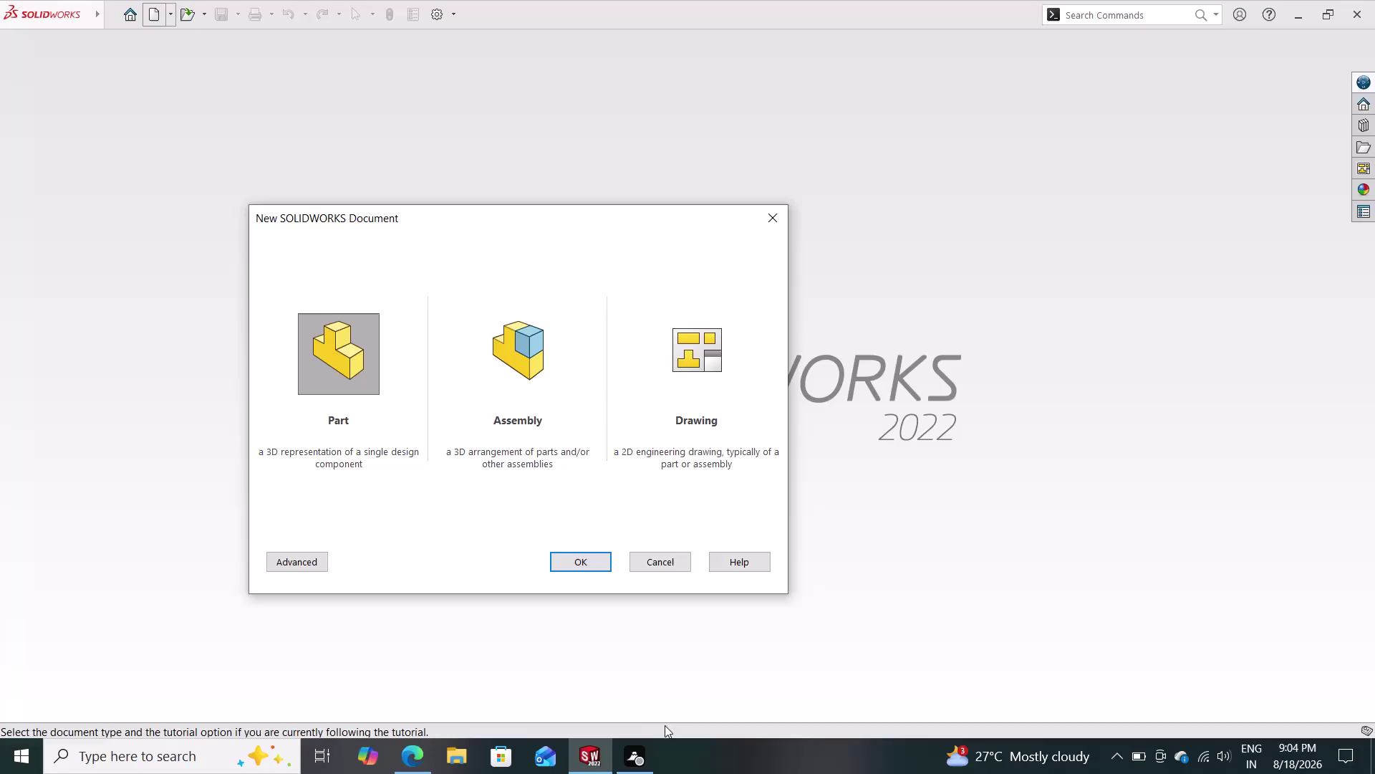
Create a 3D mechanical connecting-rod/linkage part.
Create a new blank part document and select the Front Plane.
click(579, 567)
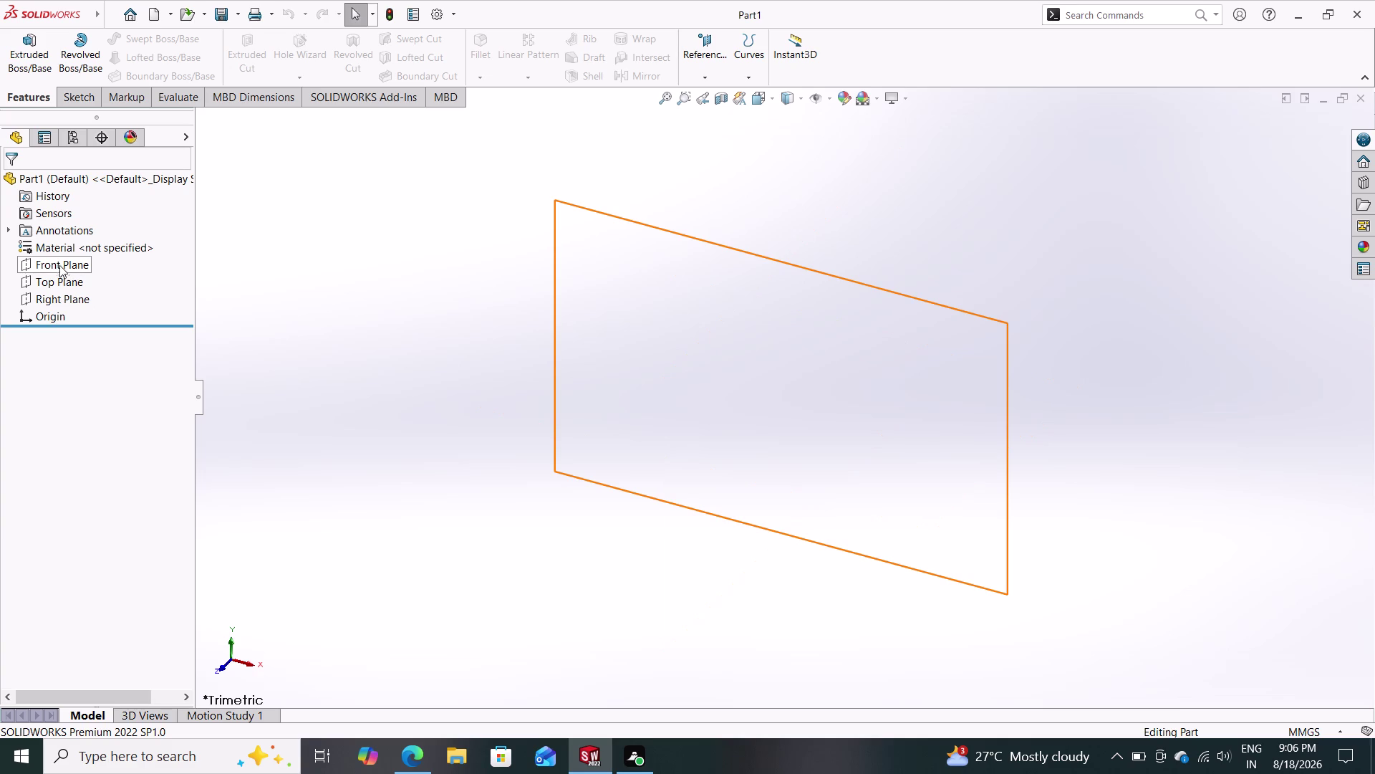
click(57, 267)
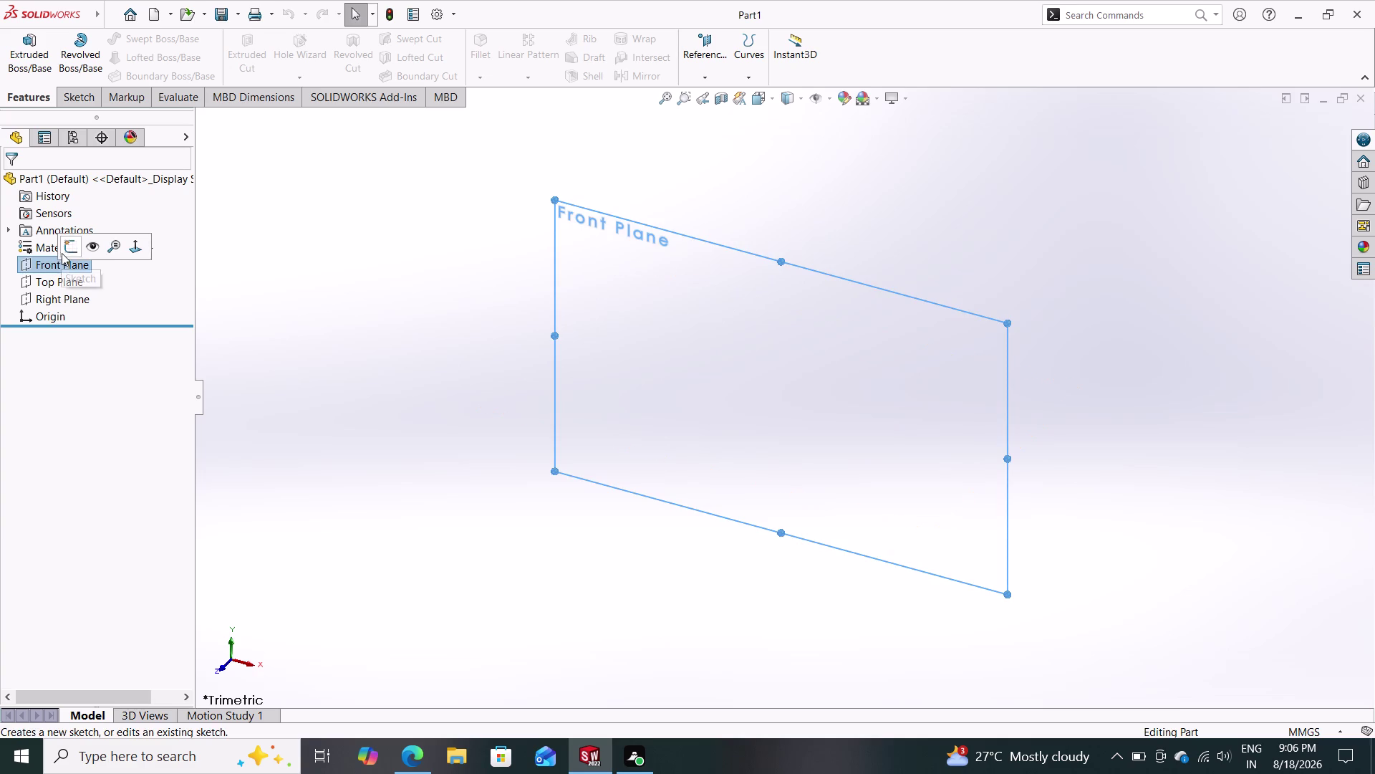
Sketch two concentric circles centred on the origin on the Front Plane.
click(63, 253)
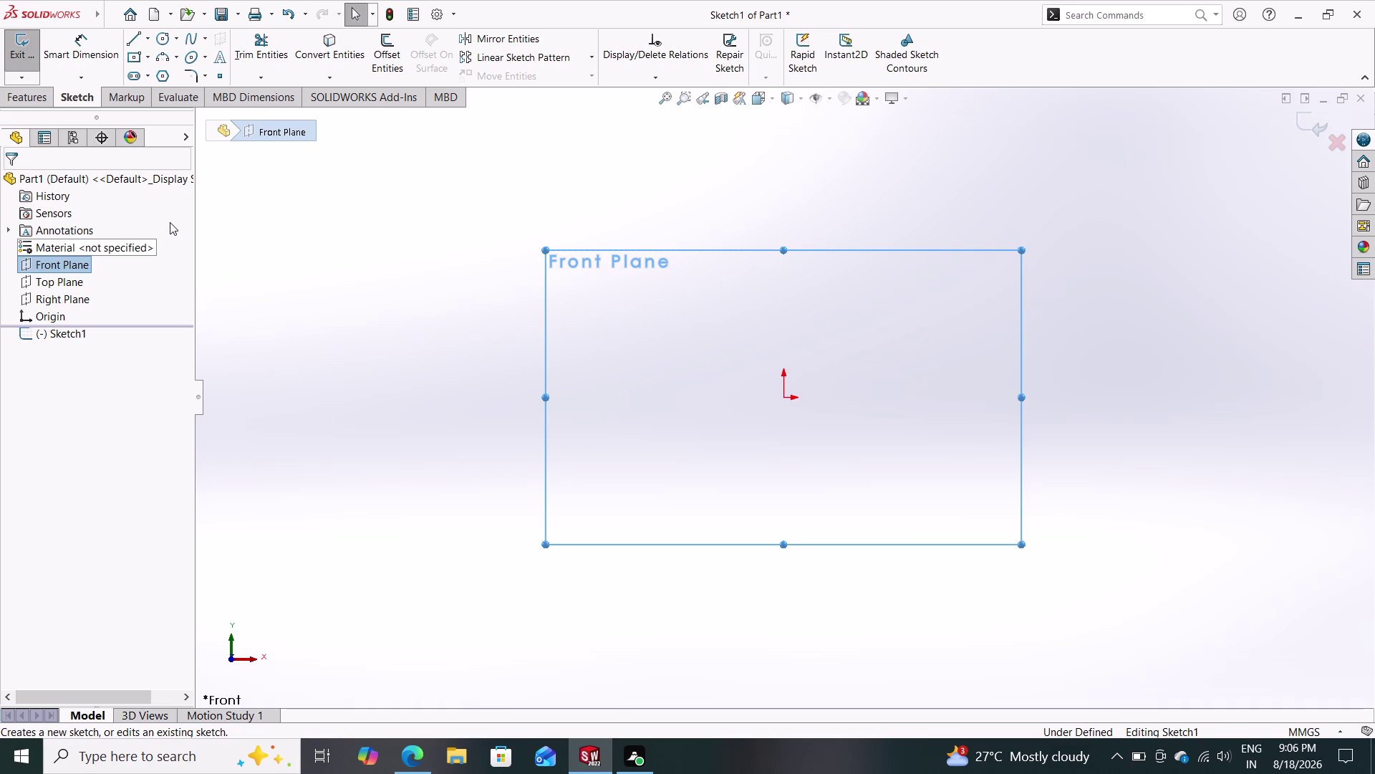
click(165, 39)
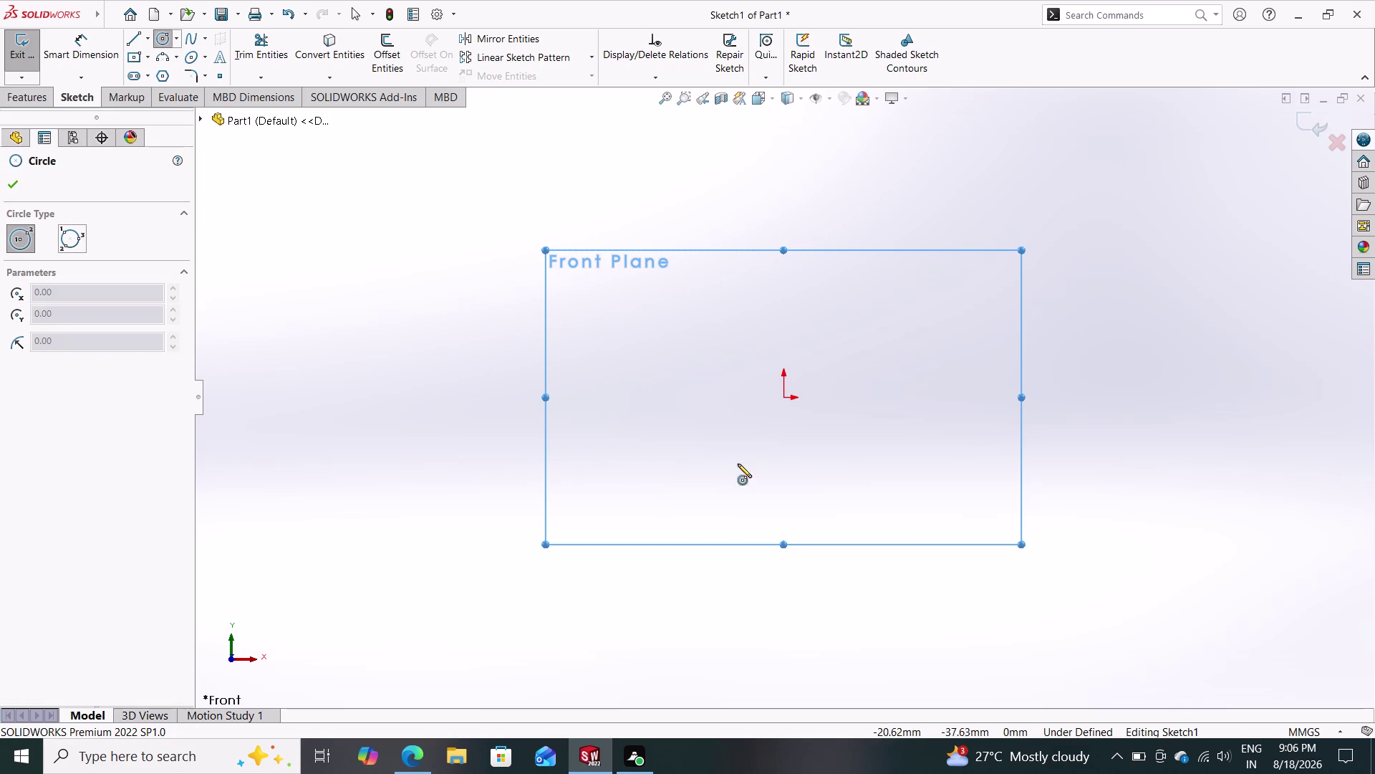
click(782, 400)
click(877, 411)
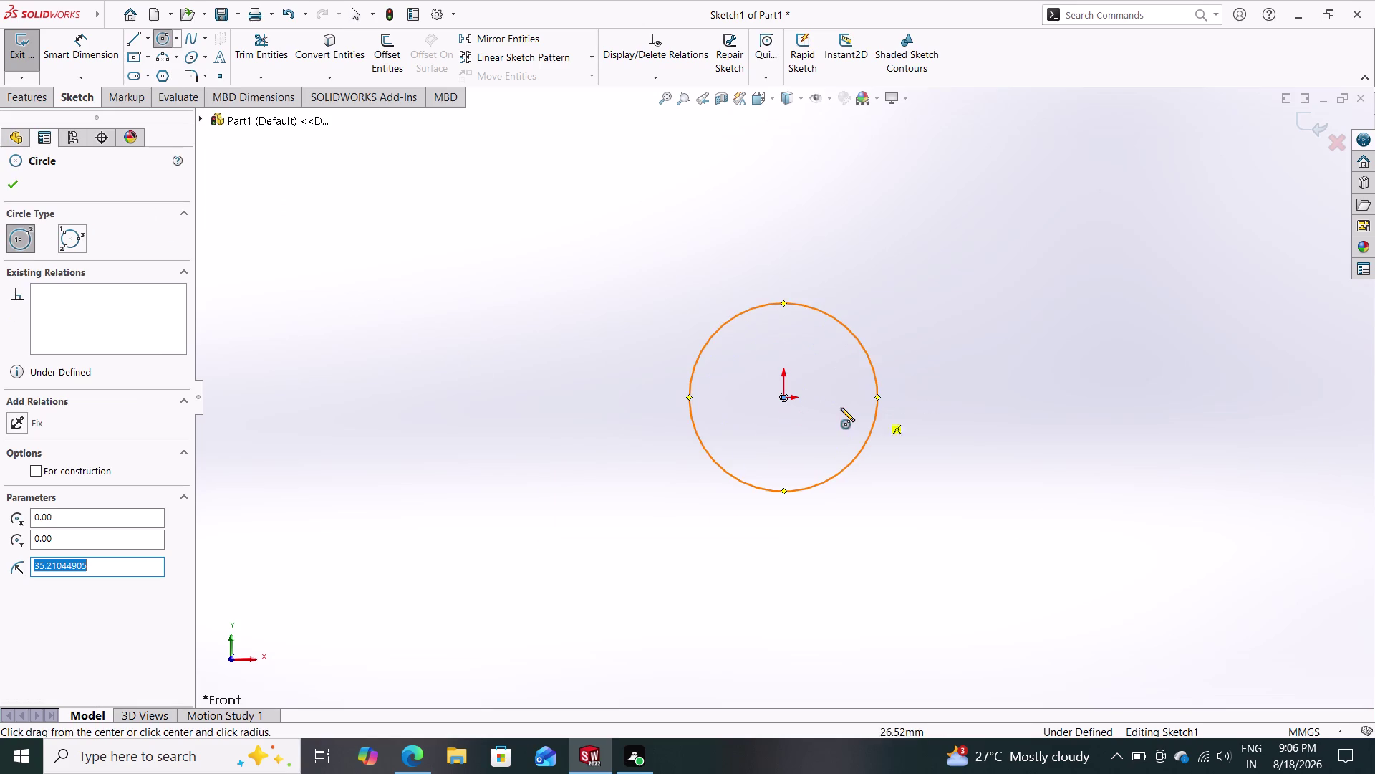
click(783, 397)
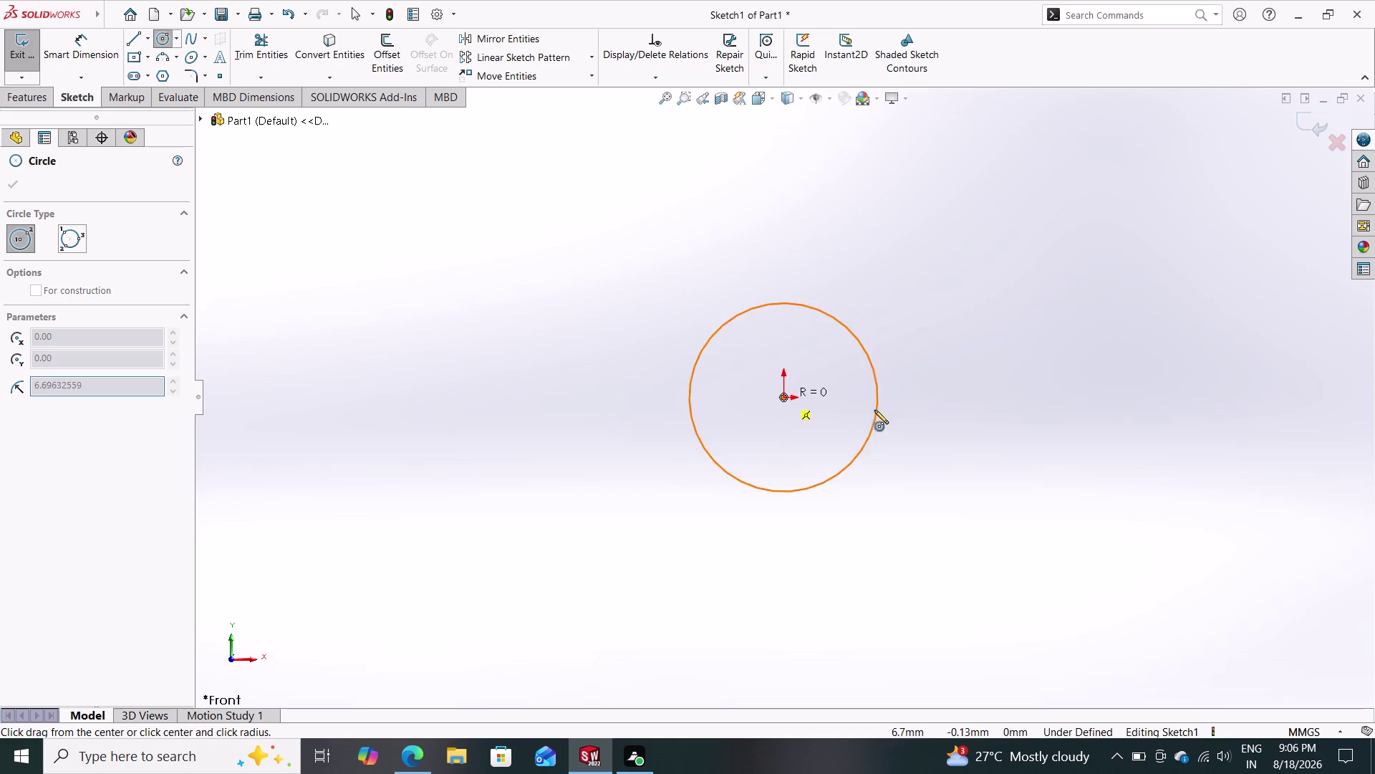
click(931, 429)
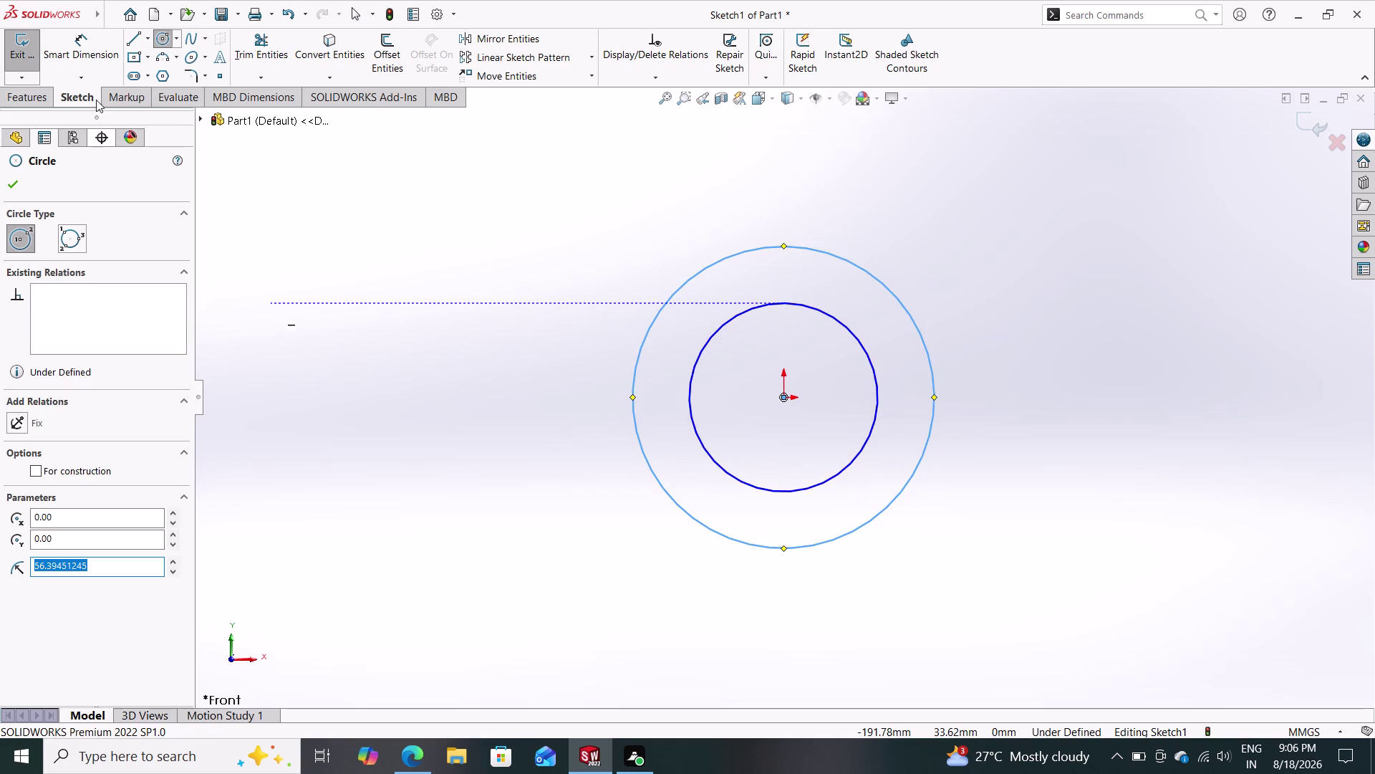
click(93, 49)
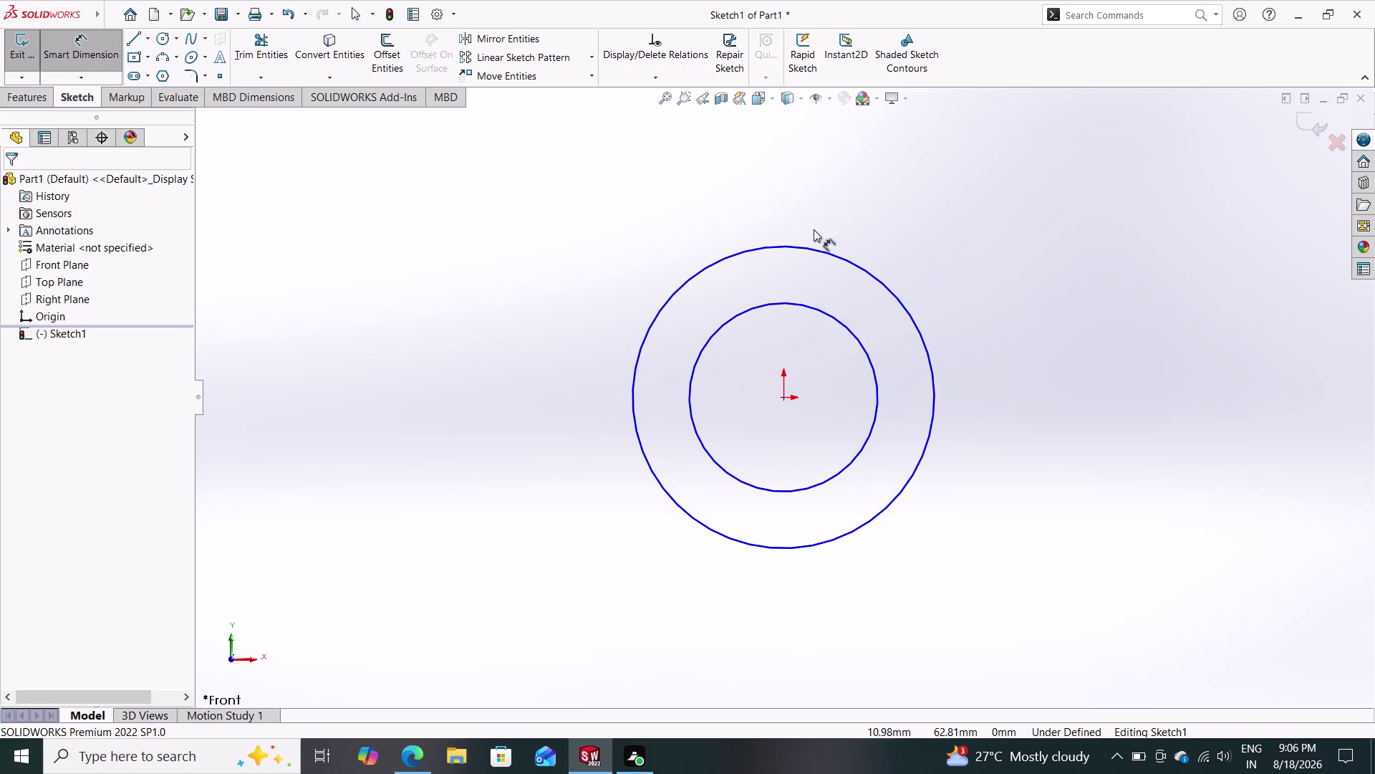
Dimension the outer circle to 30 mm and the inner circle to 15 mm.
click(843, 258)
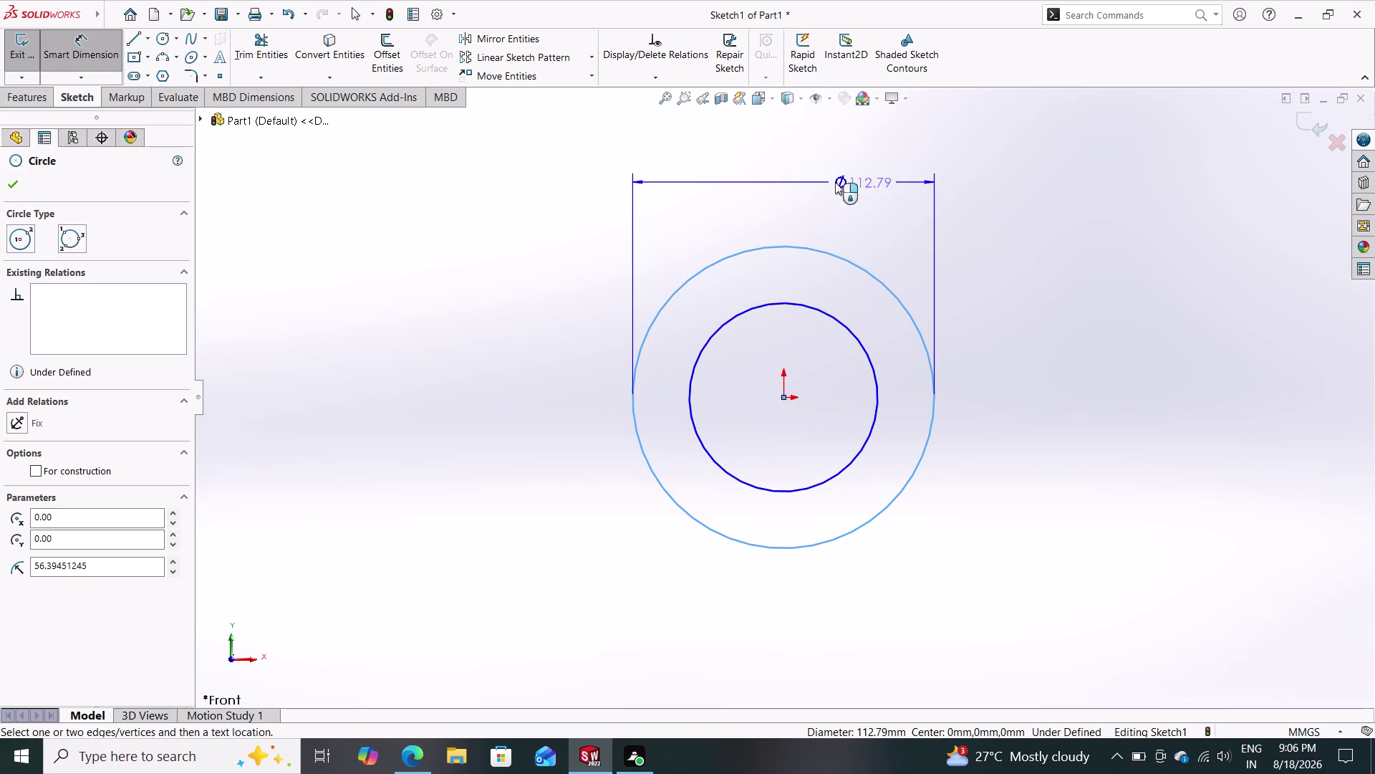
click(782, 173)
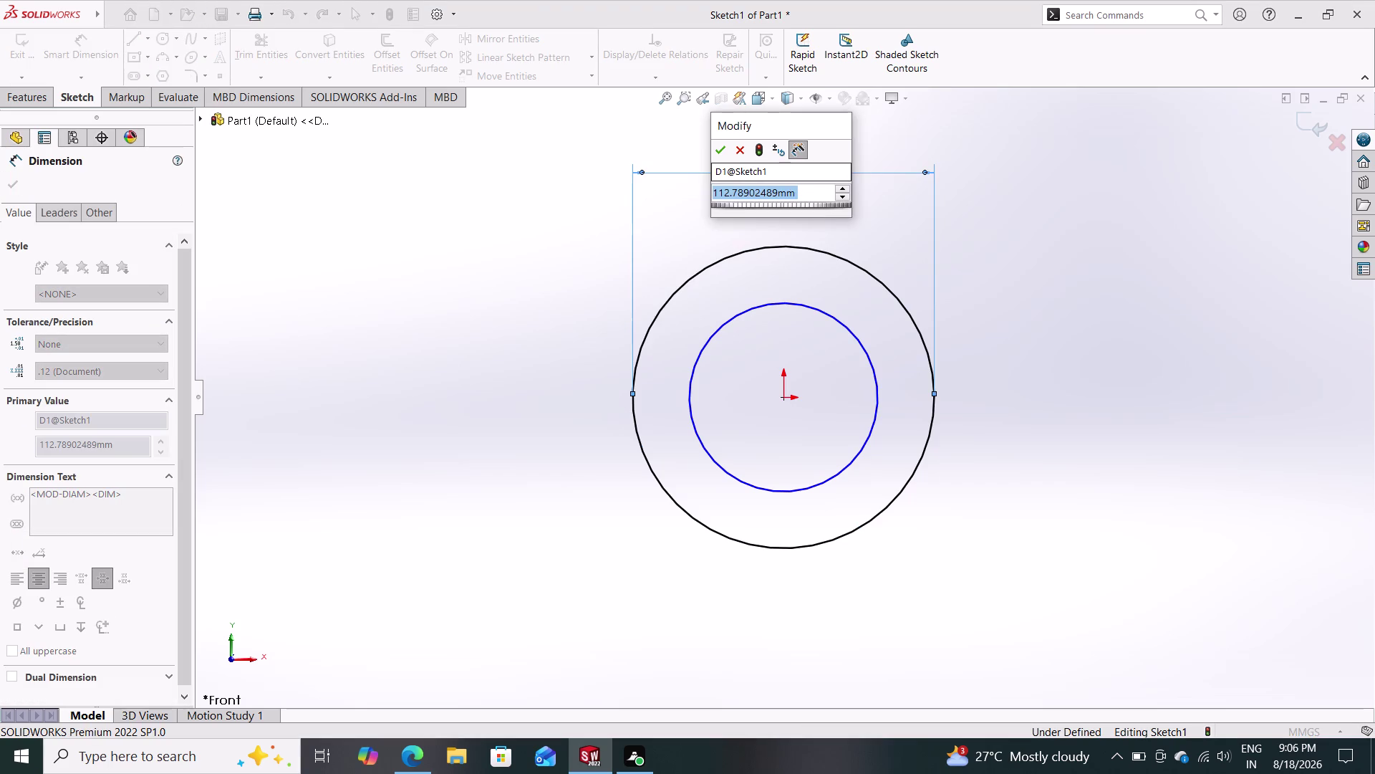
text(30)
key(Return)
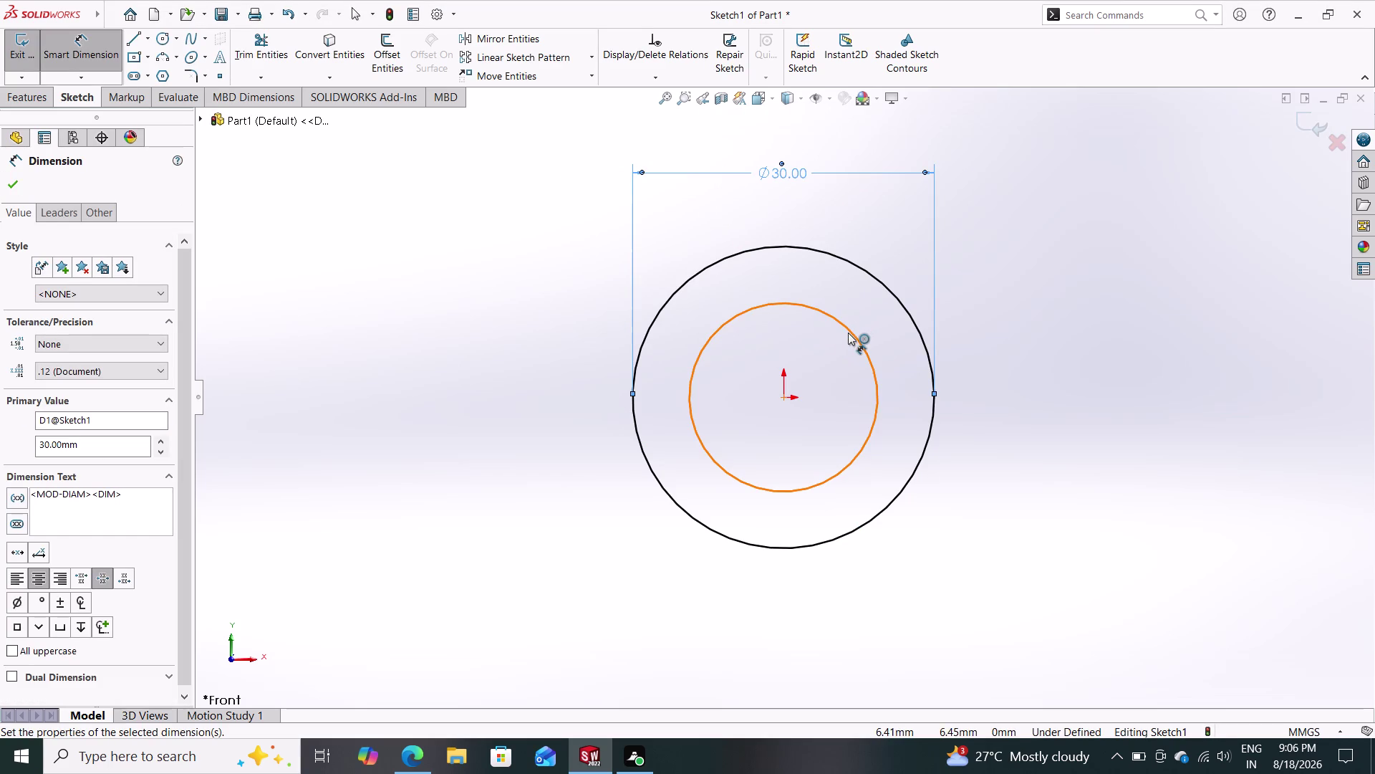
drag(848, 332, 839, 322)
click(768, 202)
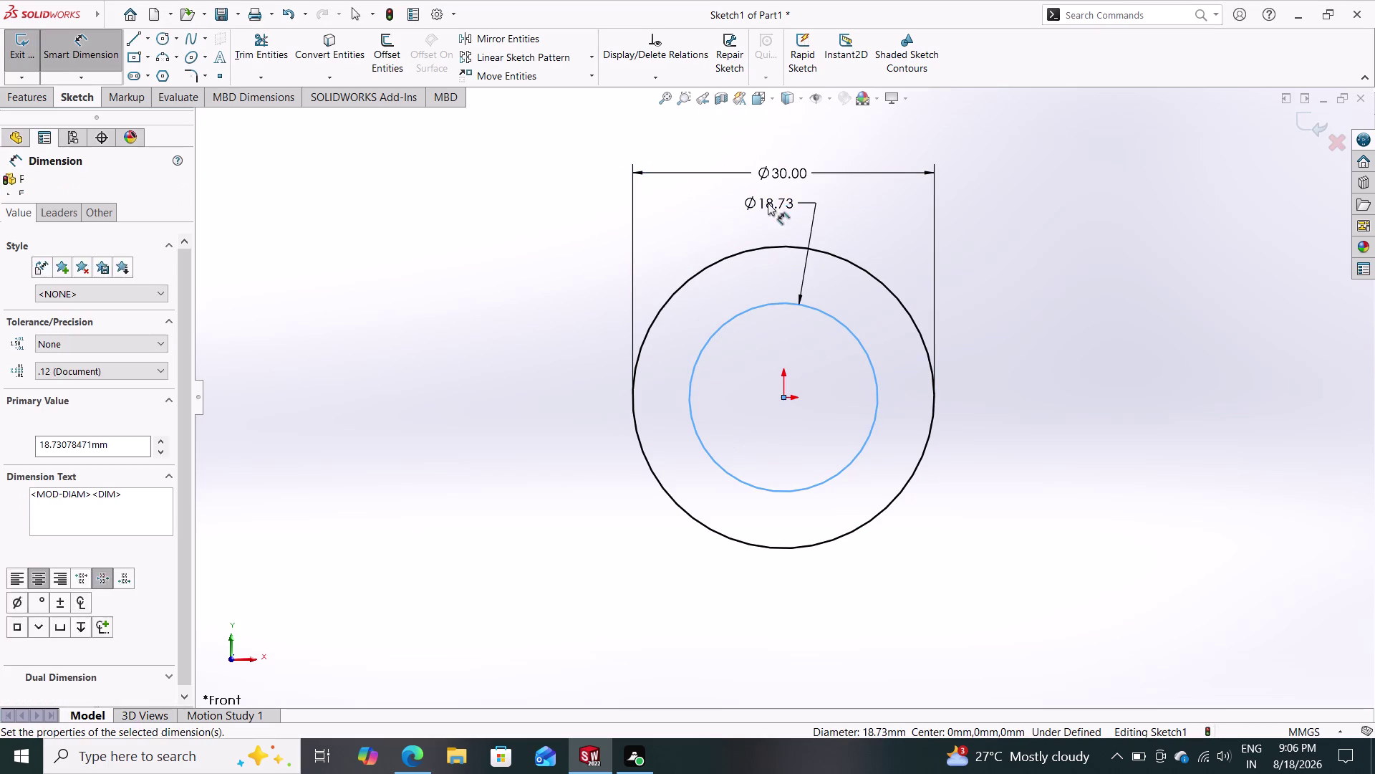
text(15)
key(Return)
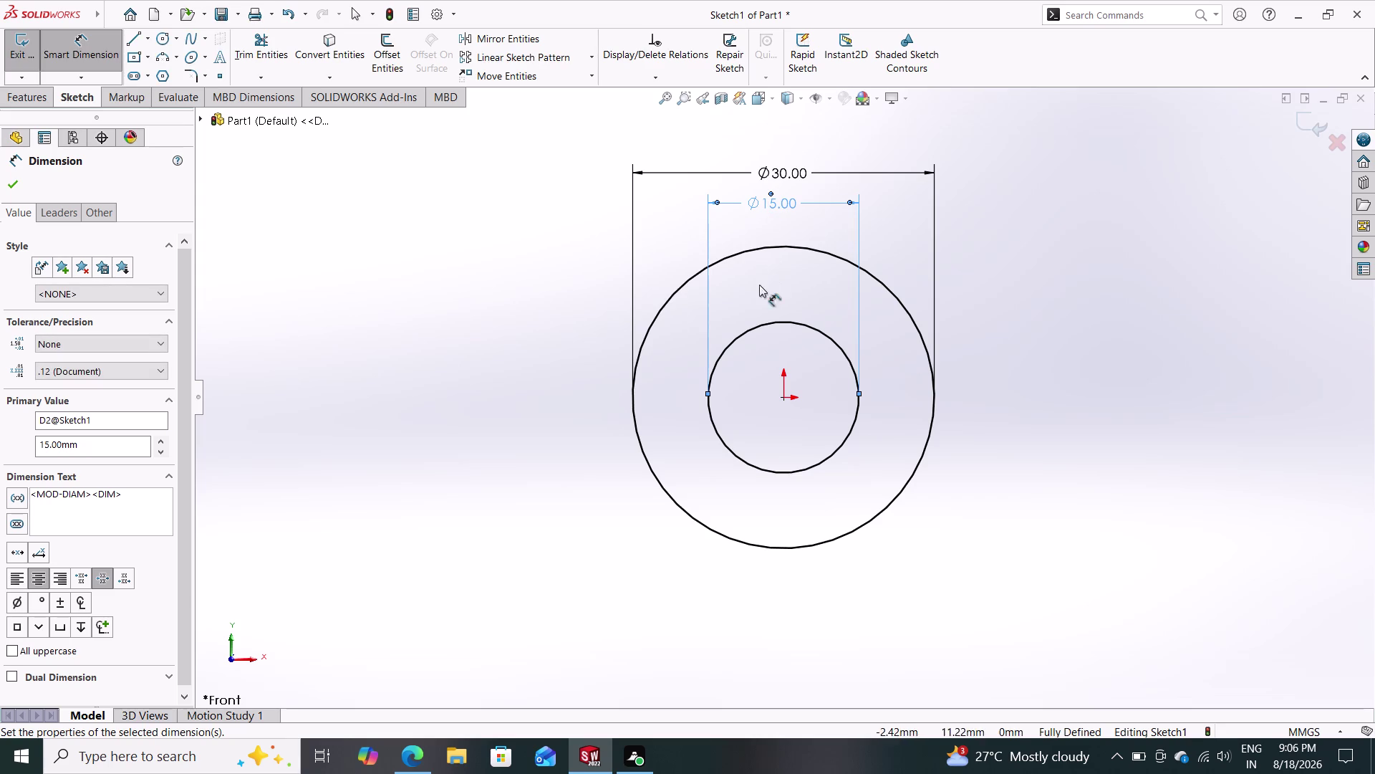
click(13, 184)
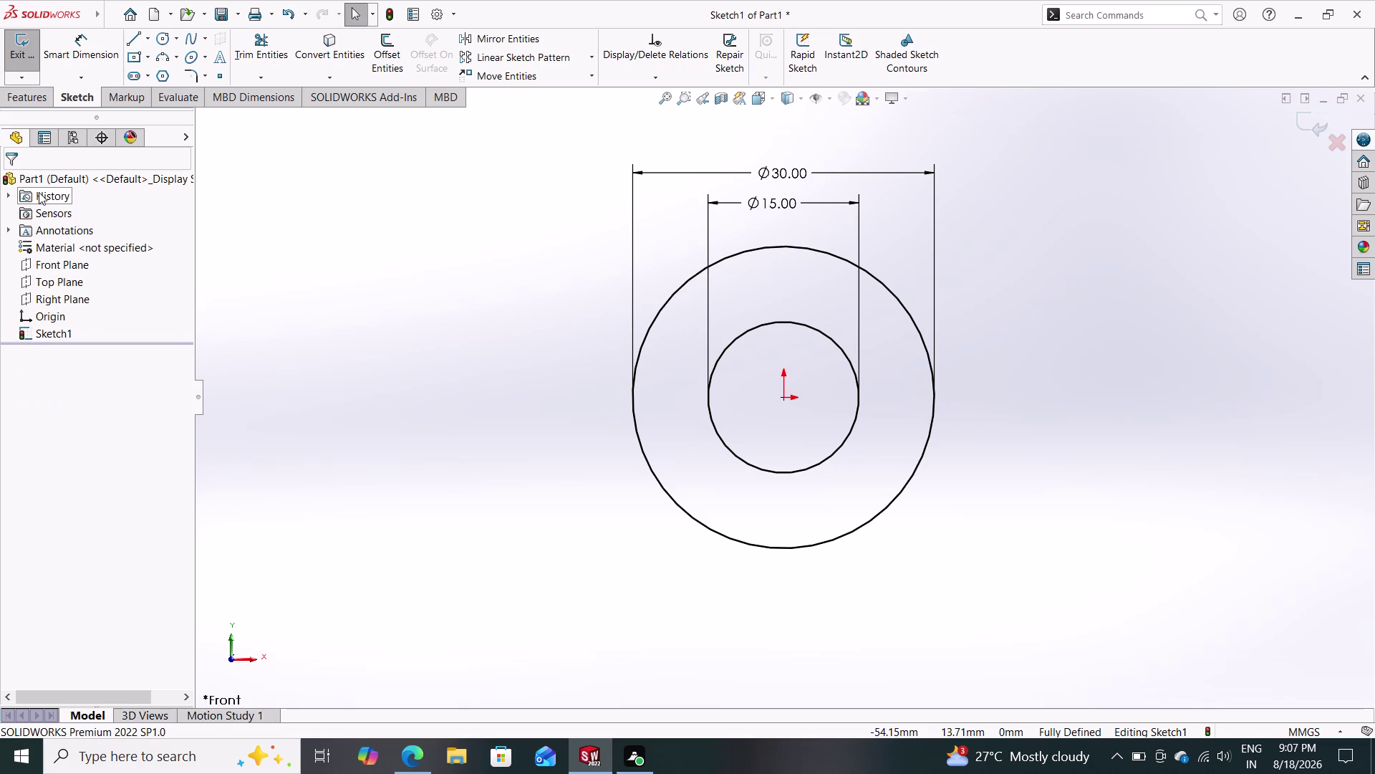
click(53, 266)
Exit the sketch, preview an extruded boss on the inner contour, and cancel it.
click(69, 242)
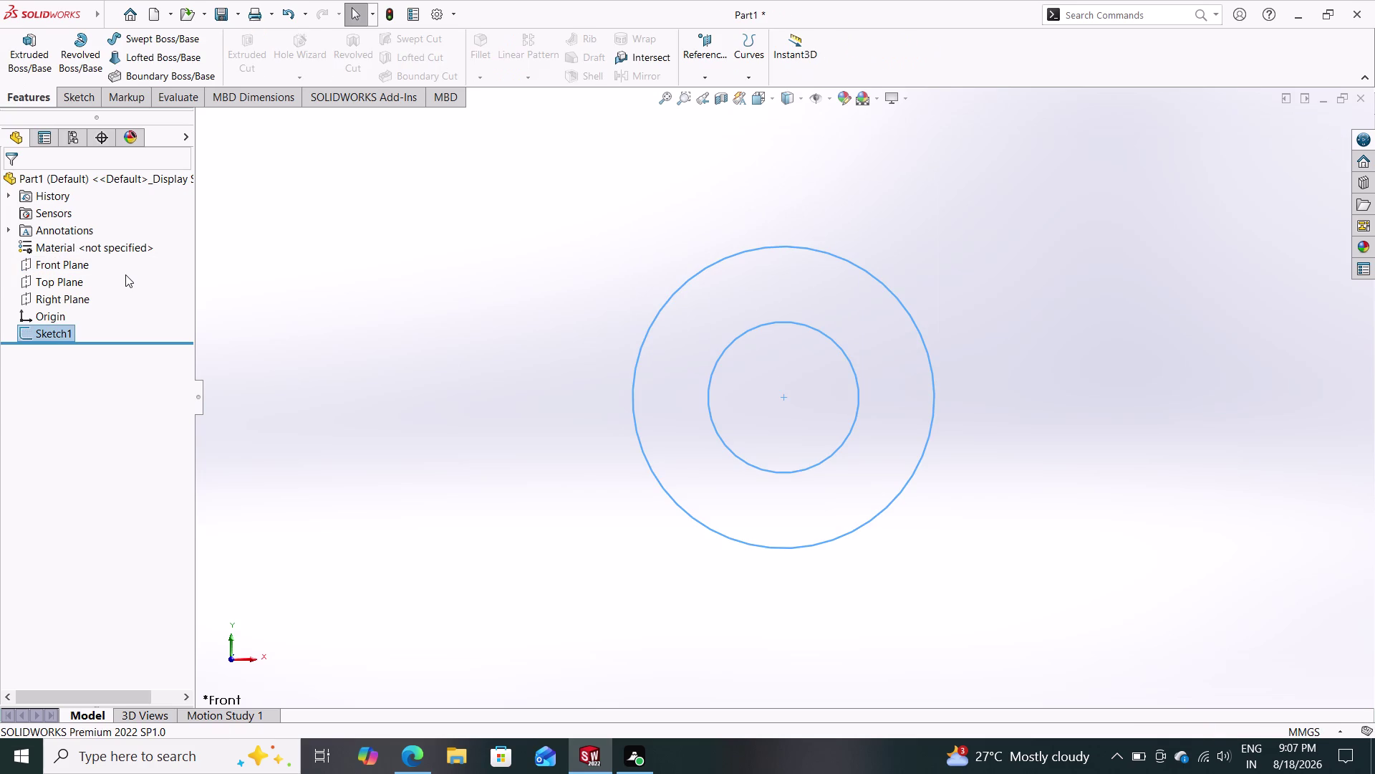
key(Escape)
key(Escape)
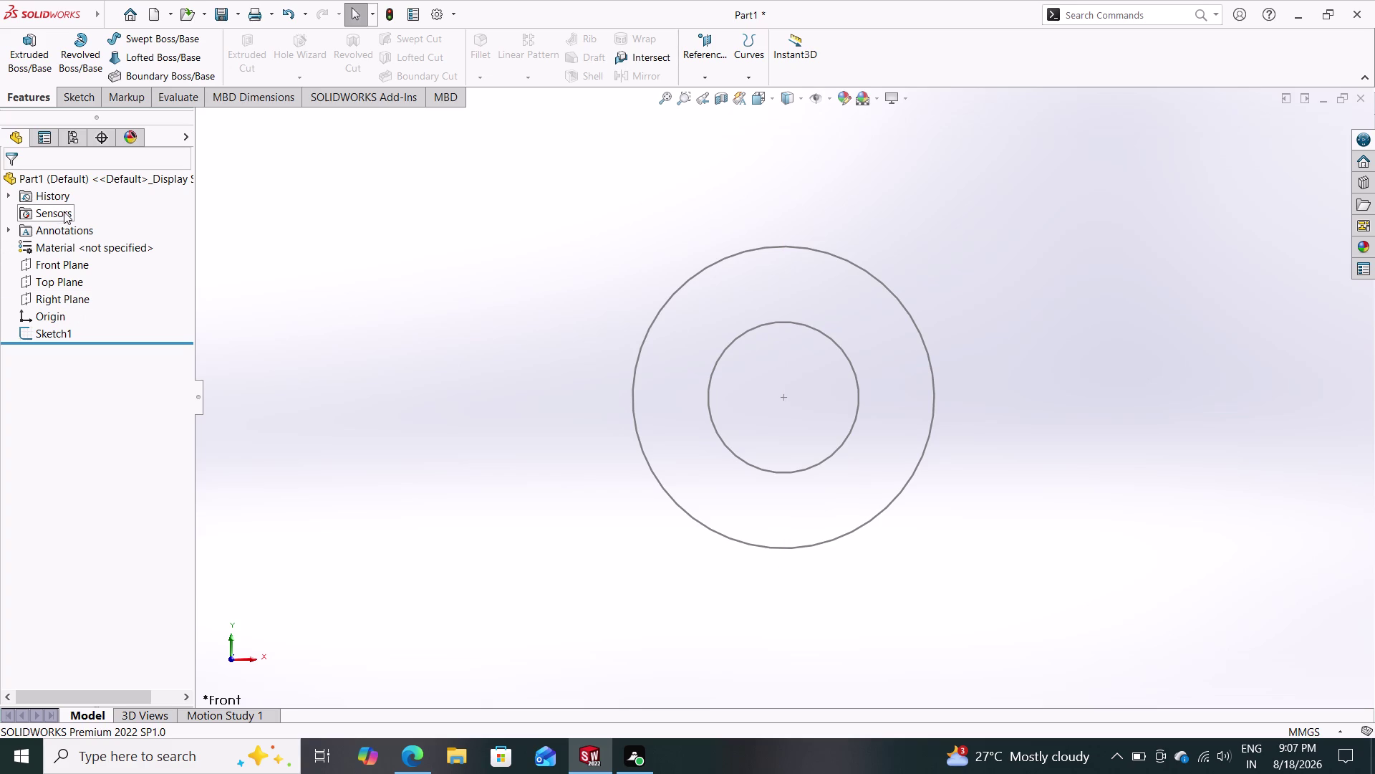
click(29, 59)
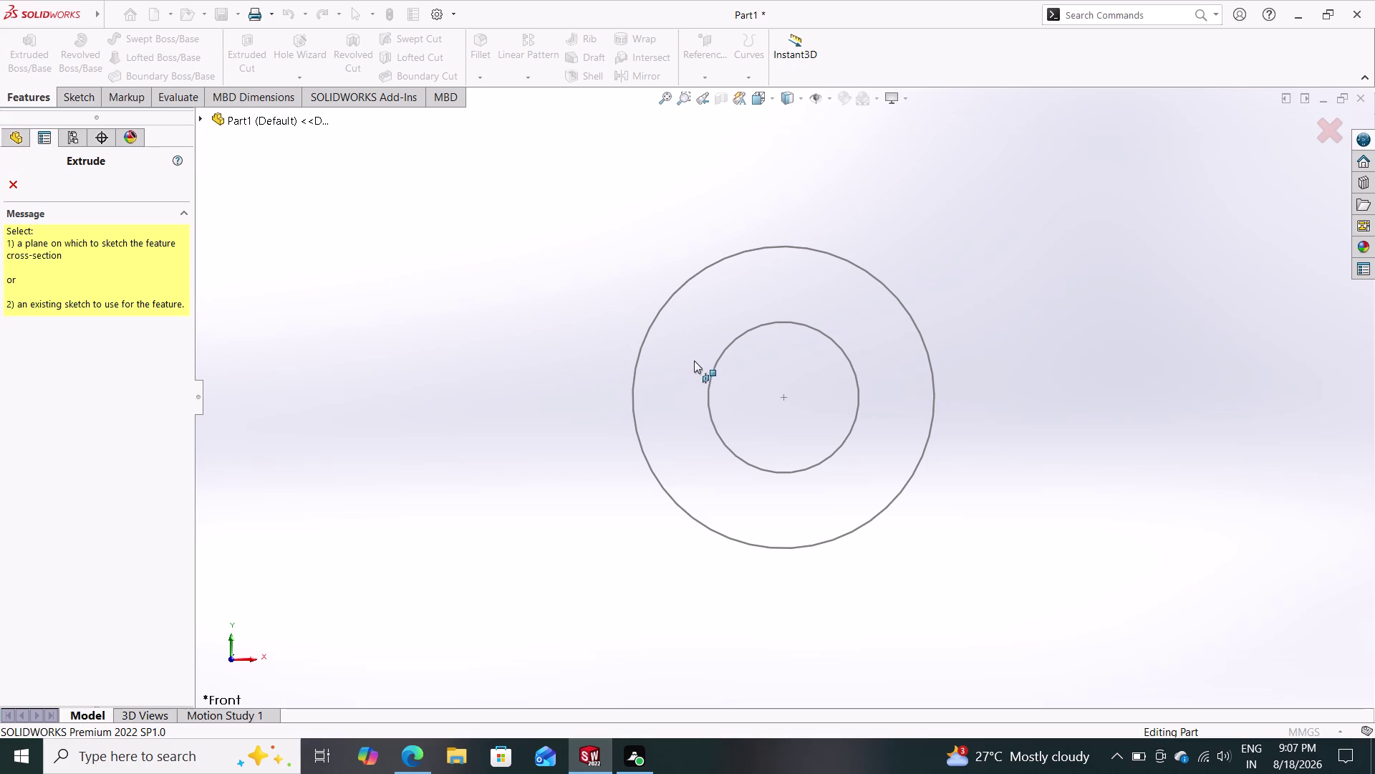
click(700, 356)
click(713, 365)
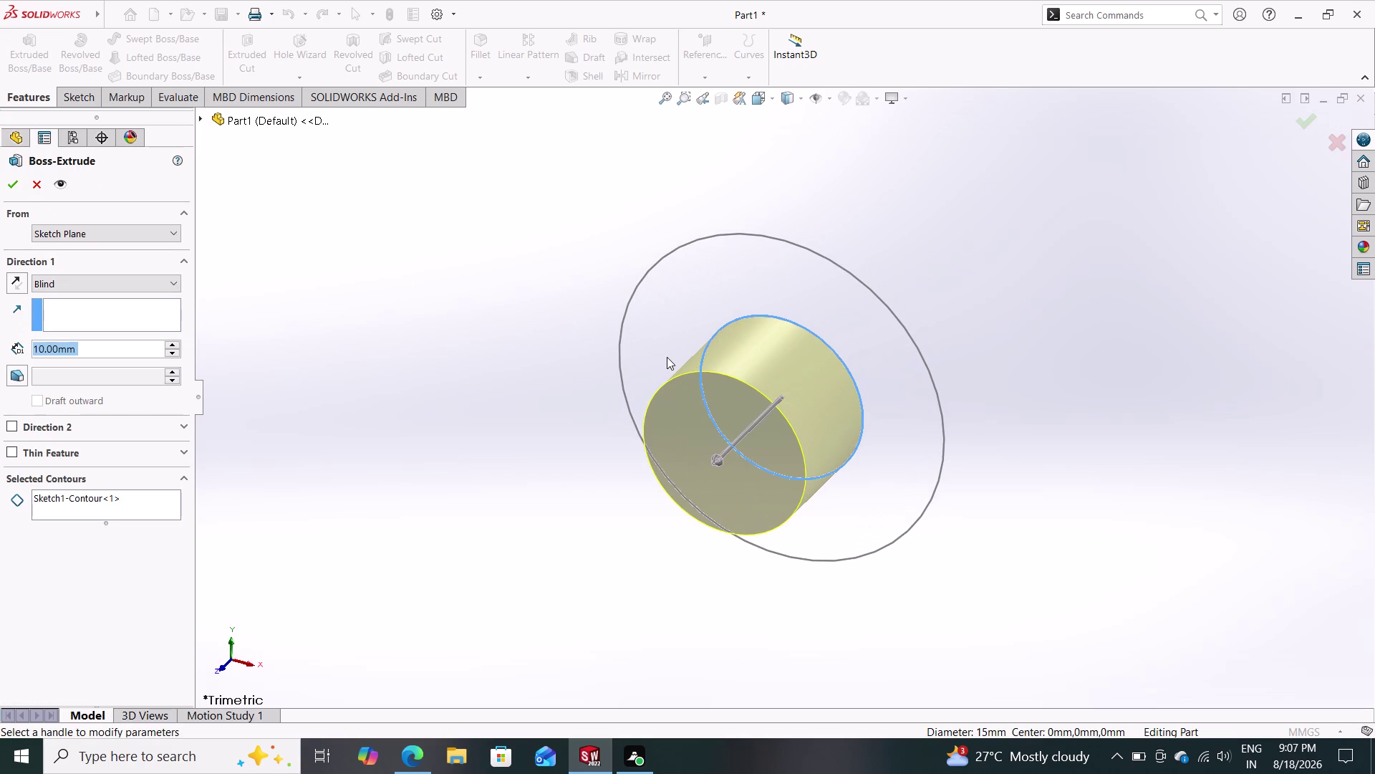
key(ctrl+z)
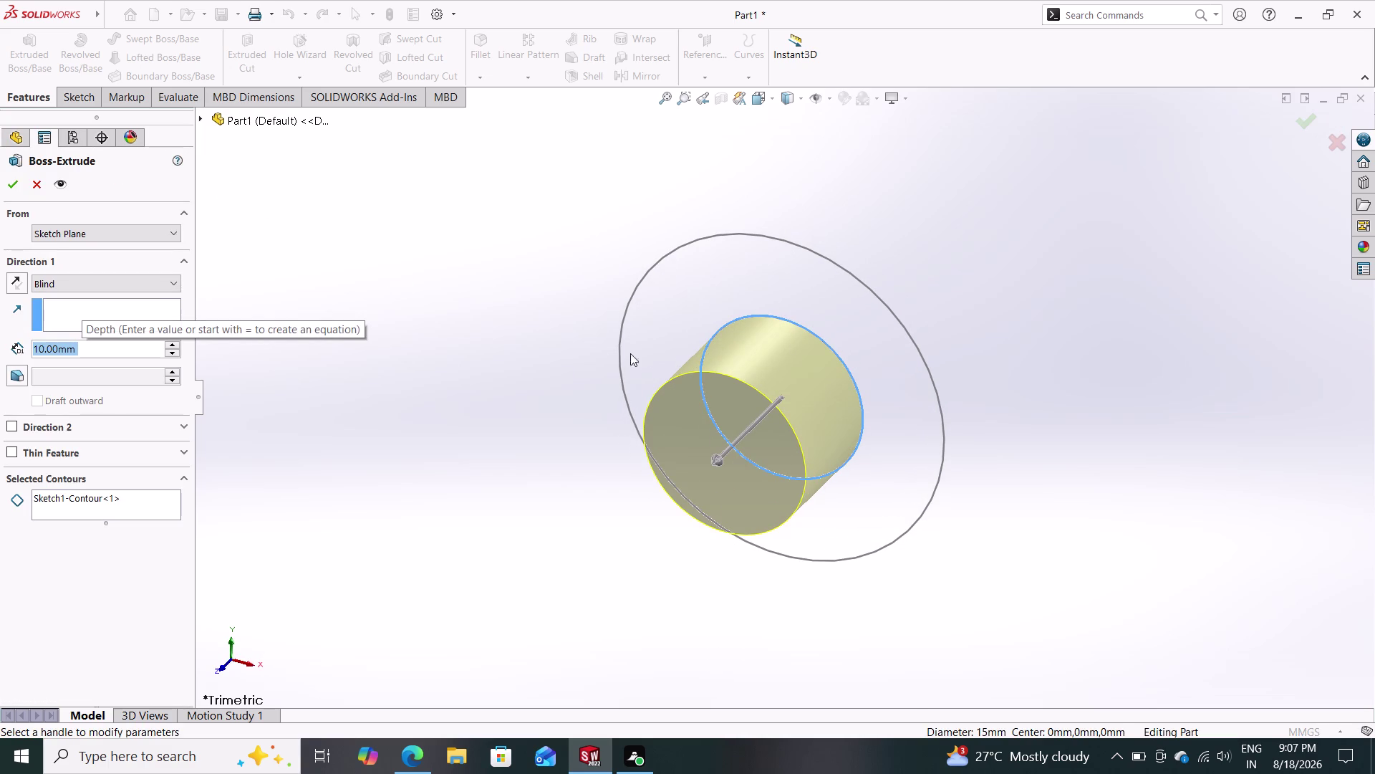
scroll(down, 3)
click(31, 188)
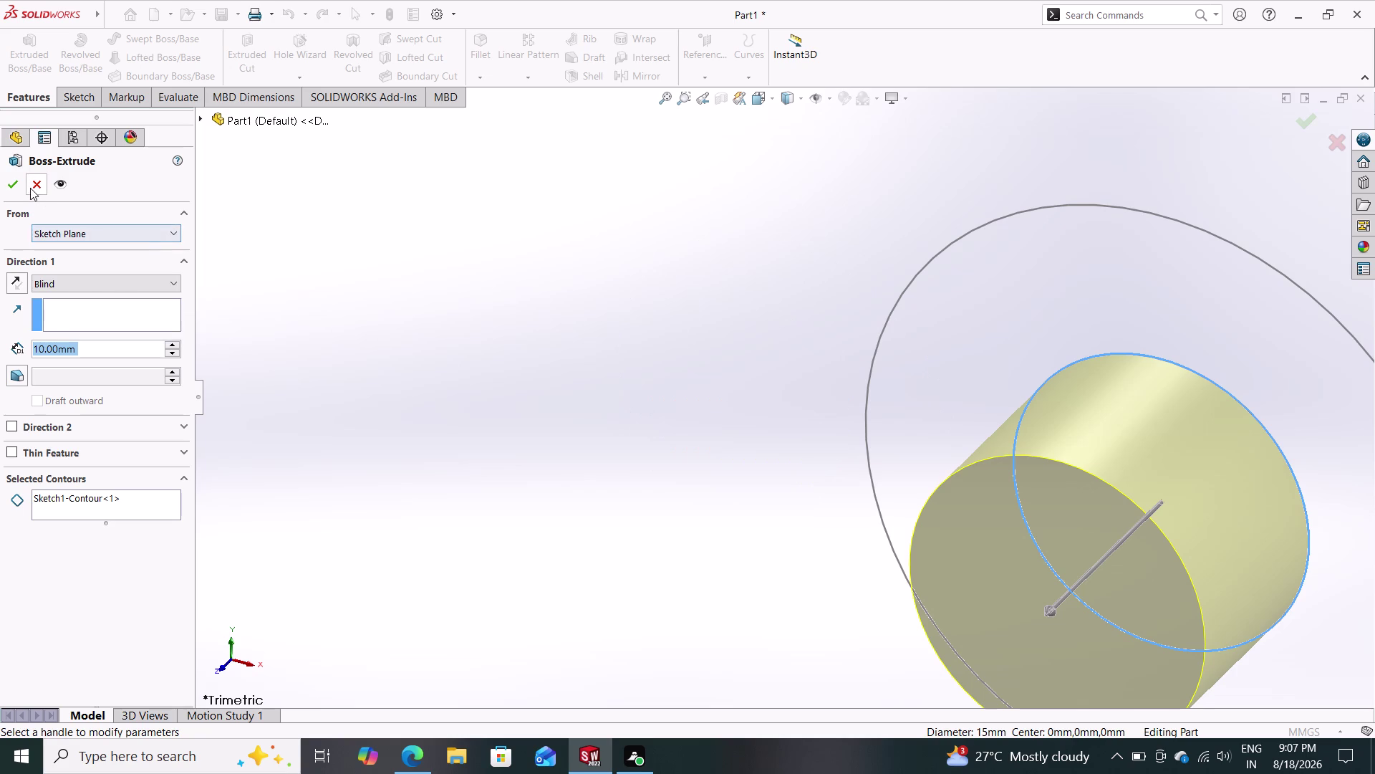
click(11, 53)
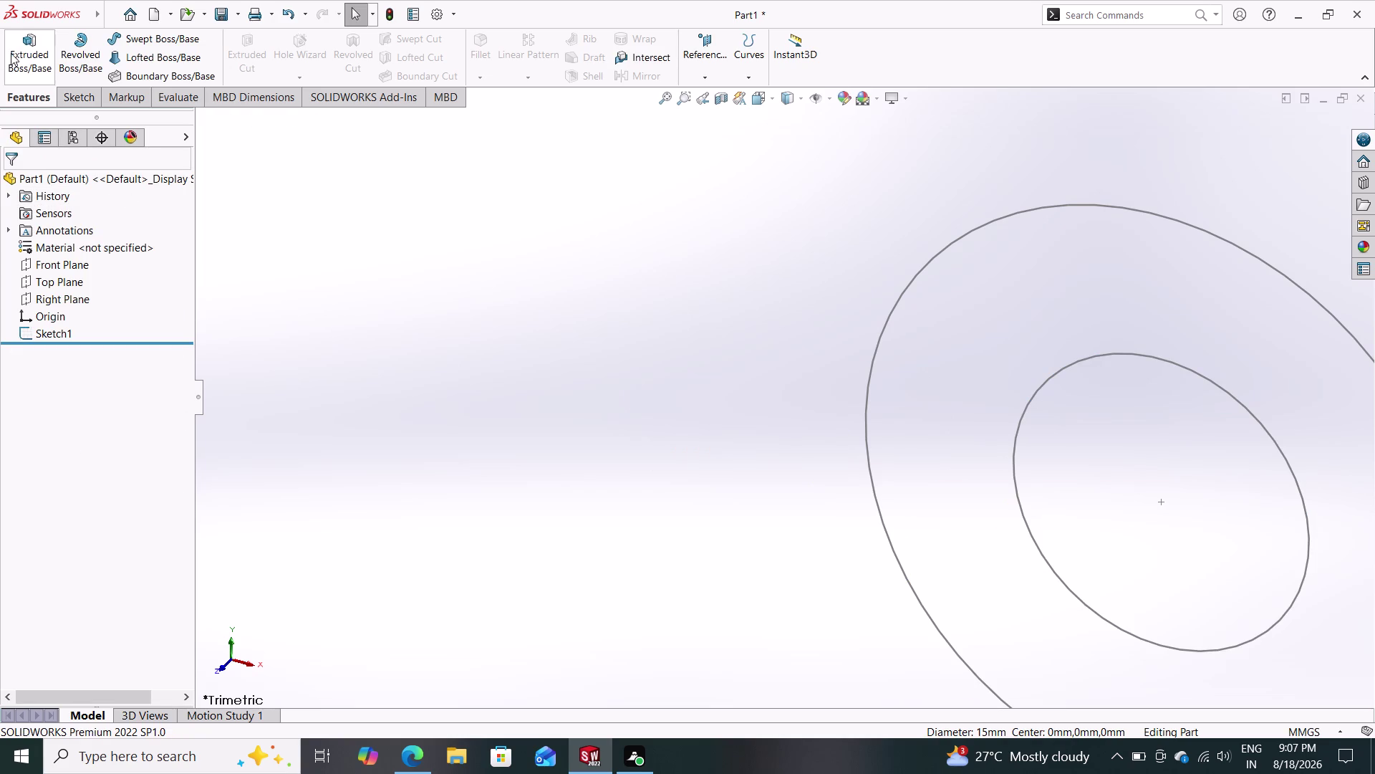
Try the extruded boss again, cancel it, and reselect the Front Plane.
click(955, 378)
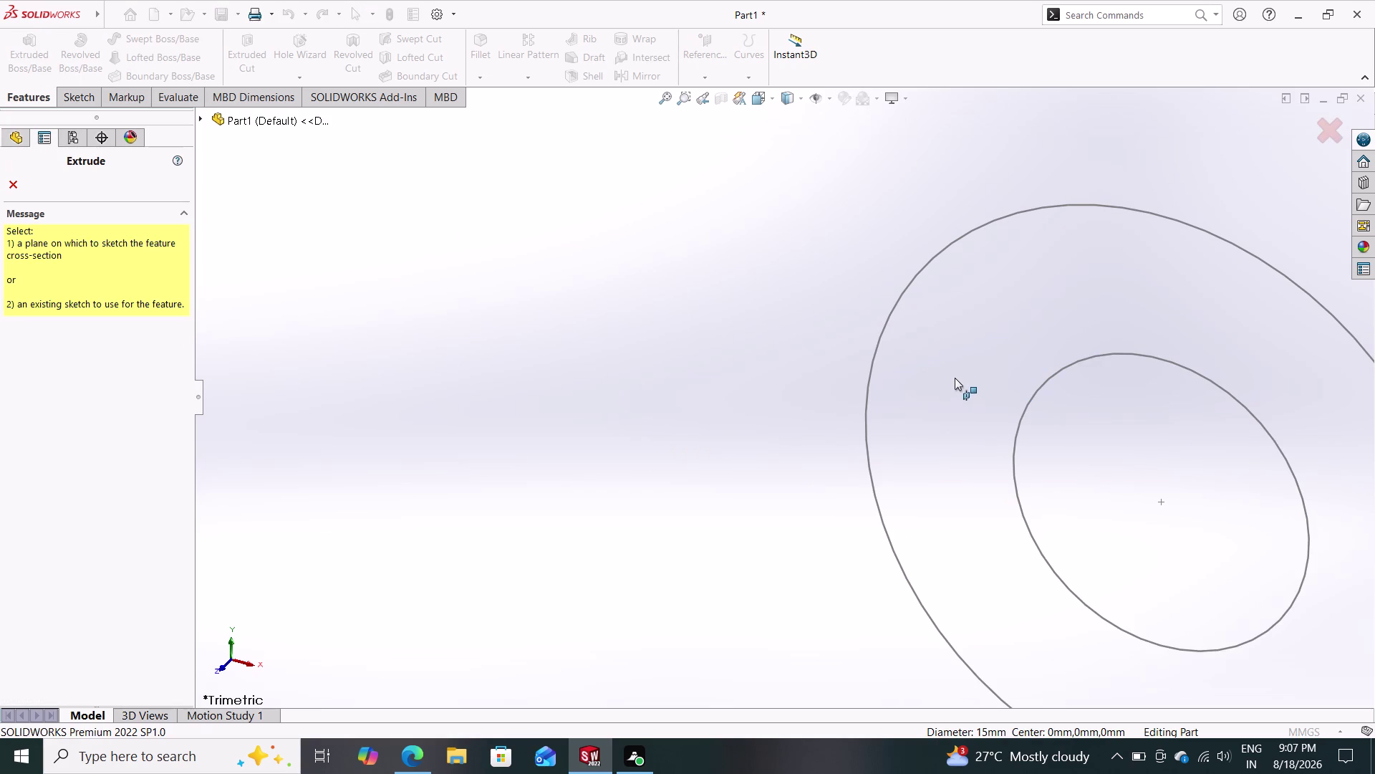
click(975, 390)
click(1018, 294)
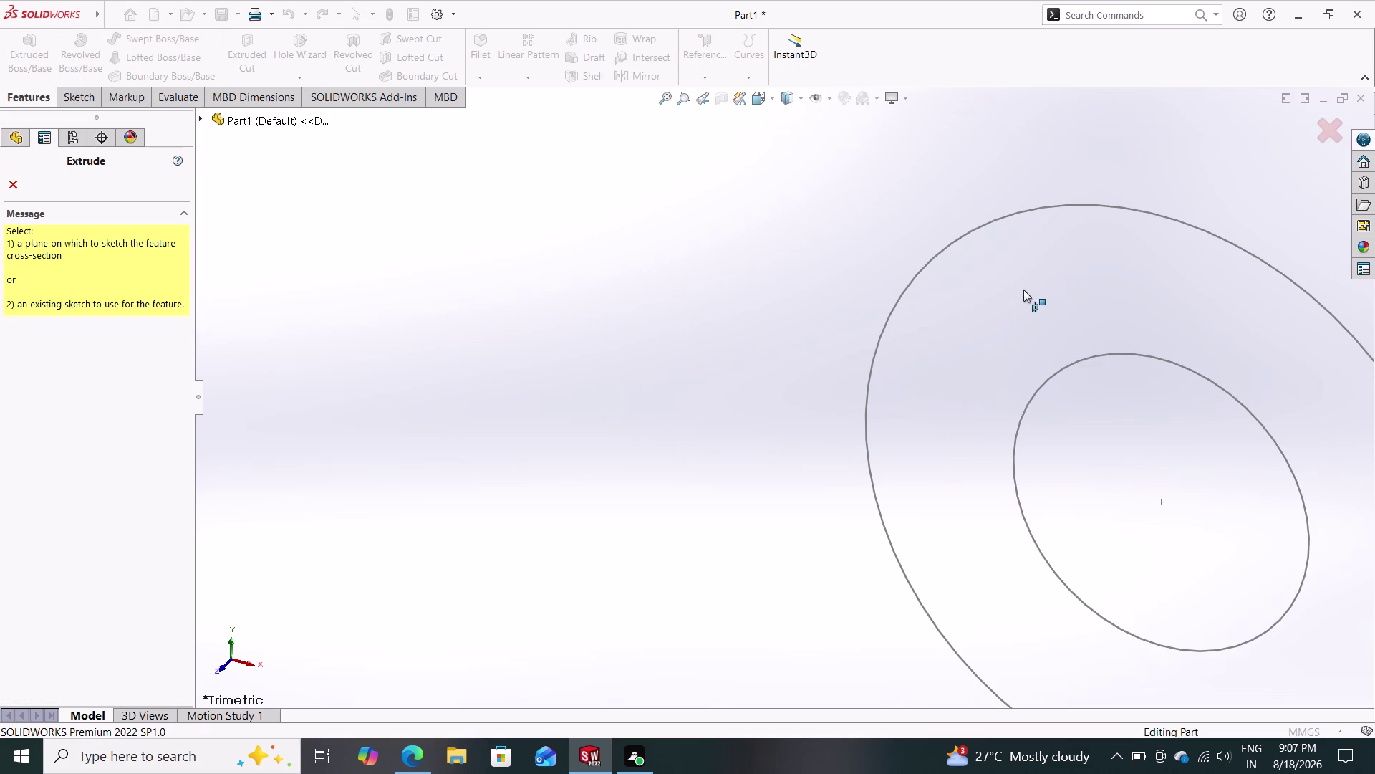
click(1089, 266)
click(1325, 125)
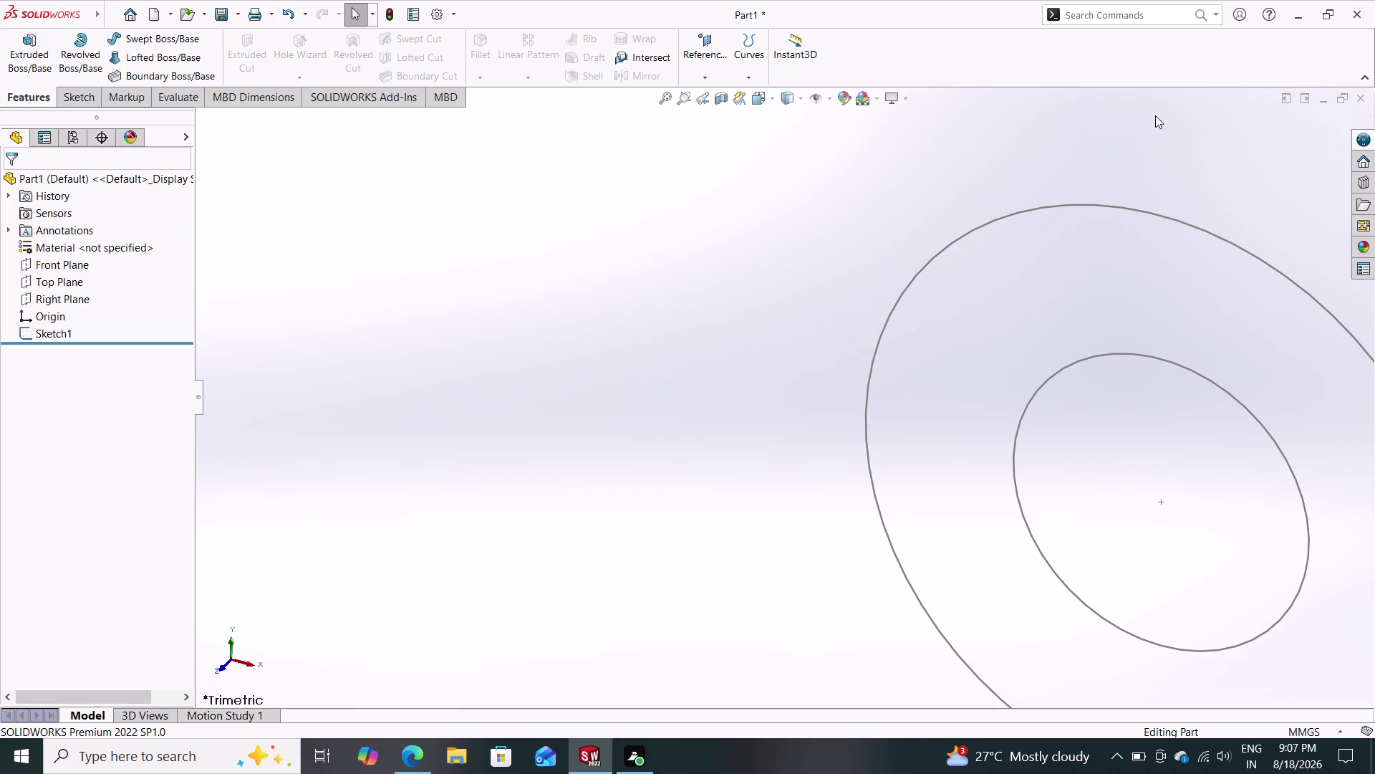
click(70, 268)
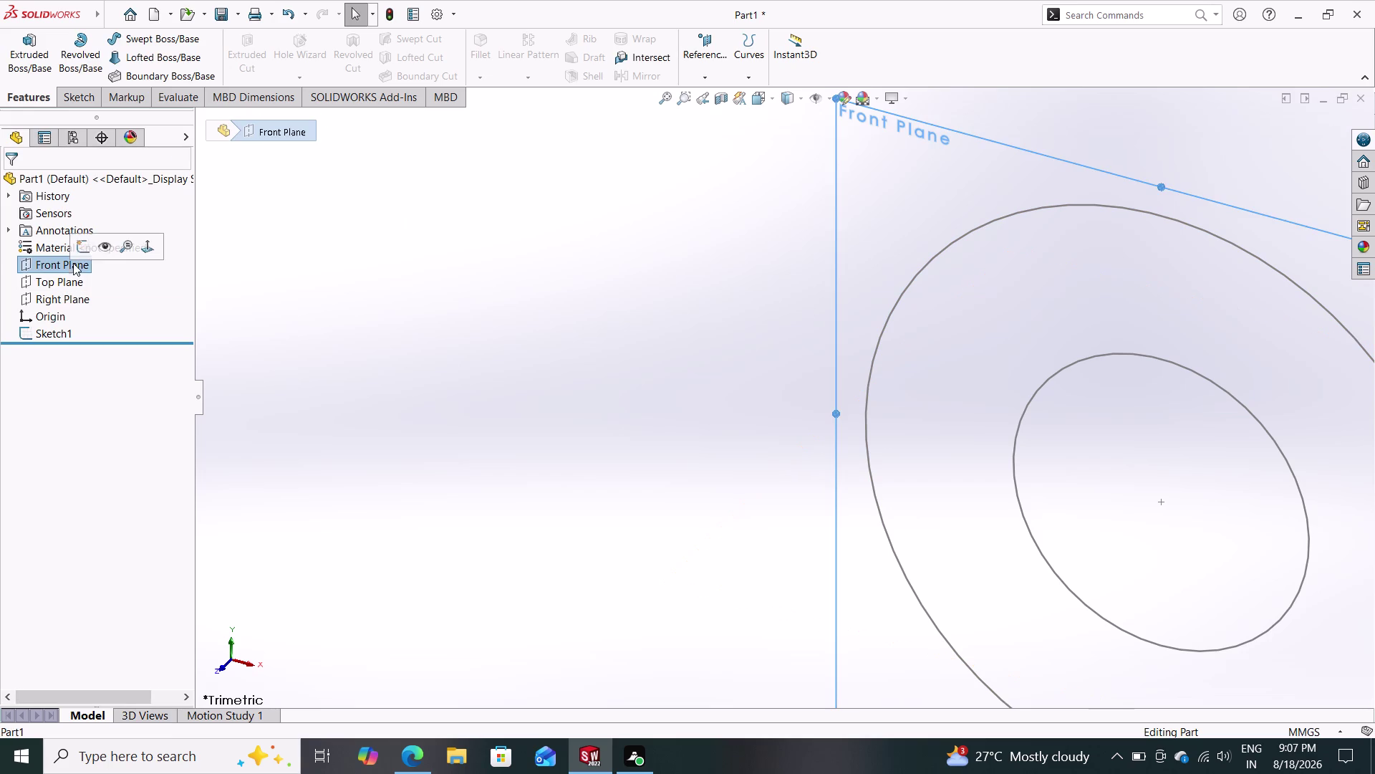
click(82, 249)
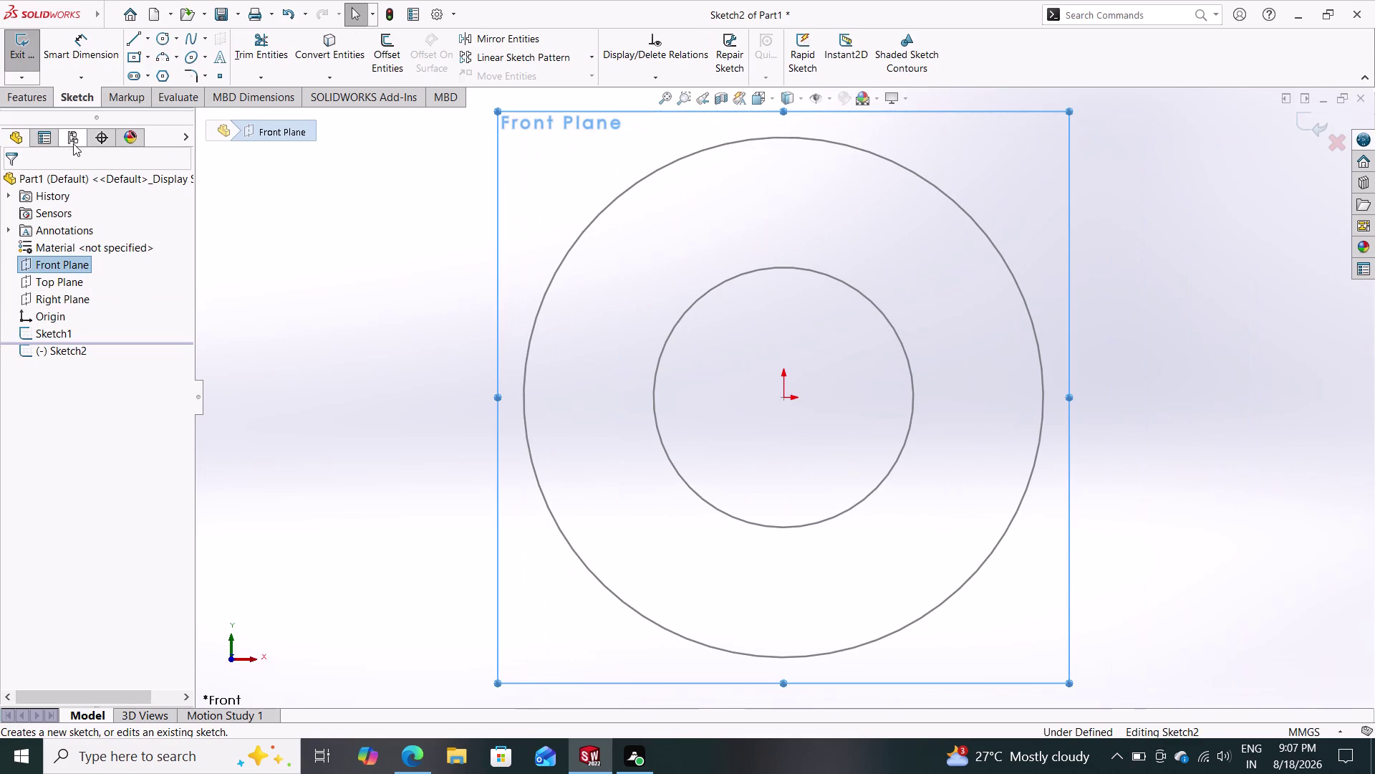
click(34, 87)
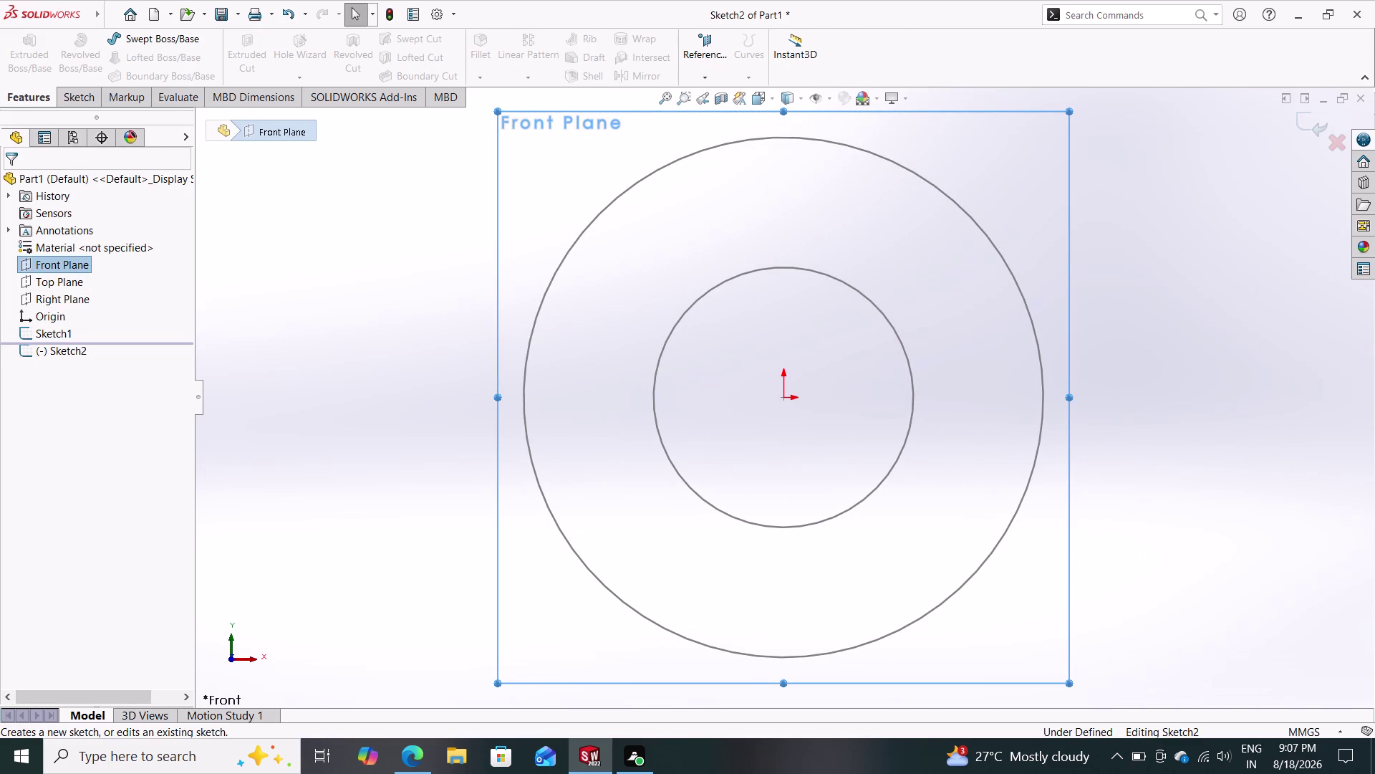
click(748, 283)
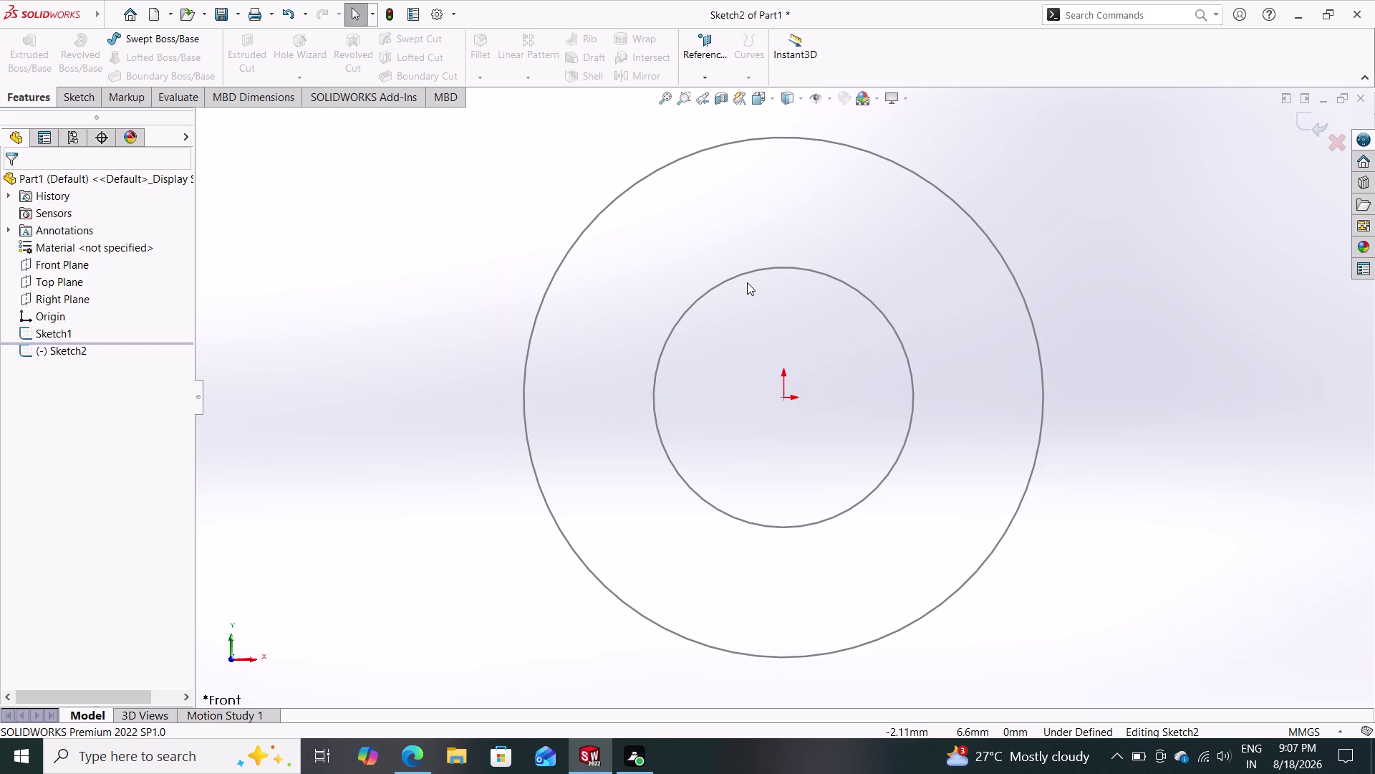
click(747, 276)
drag(616, 231, 601, 226)
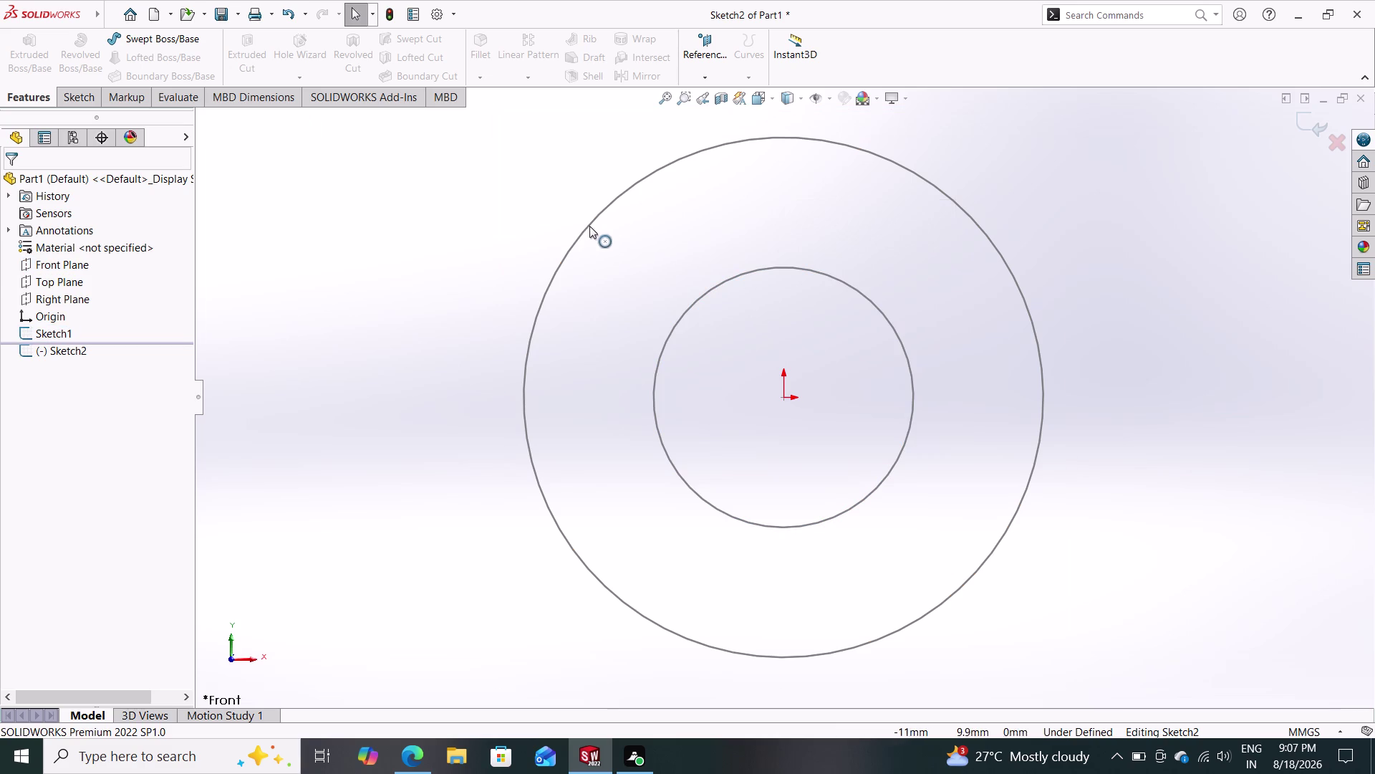
click(583, 227)
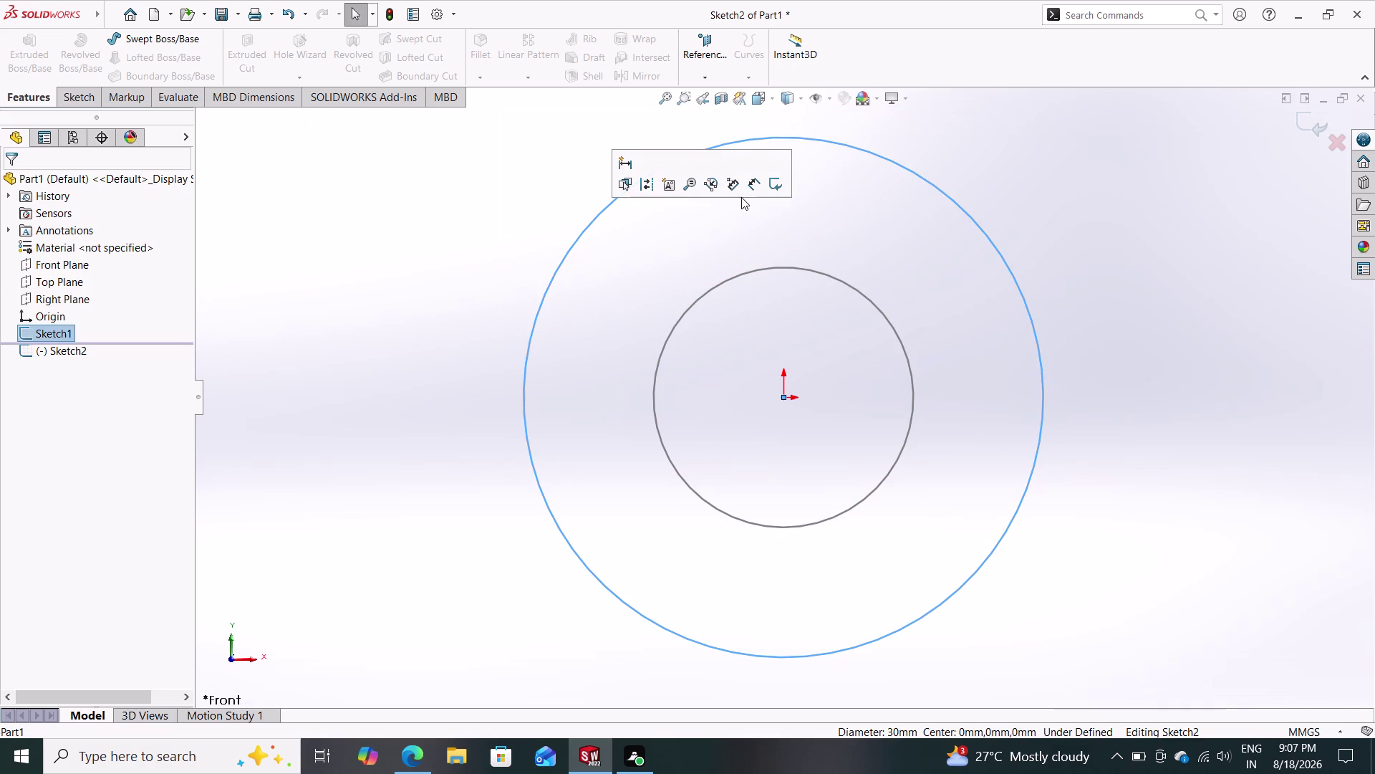
key(Escape)
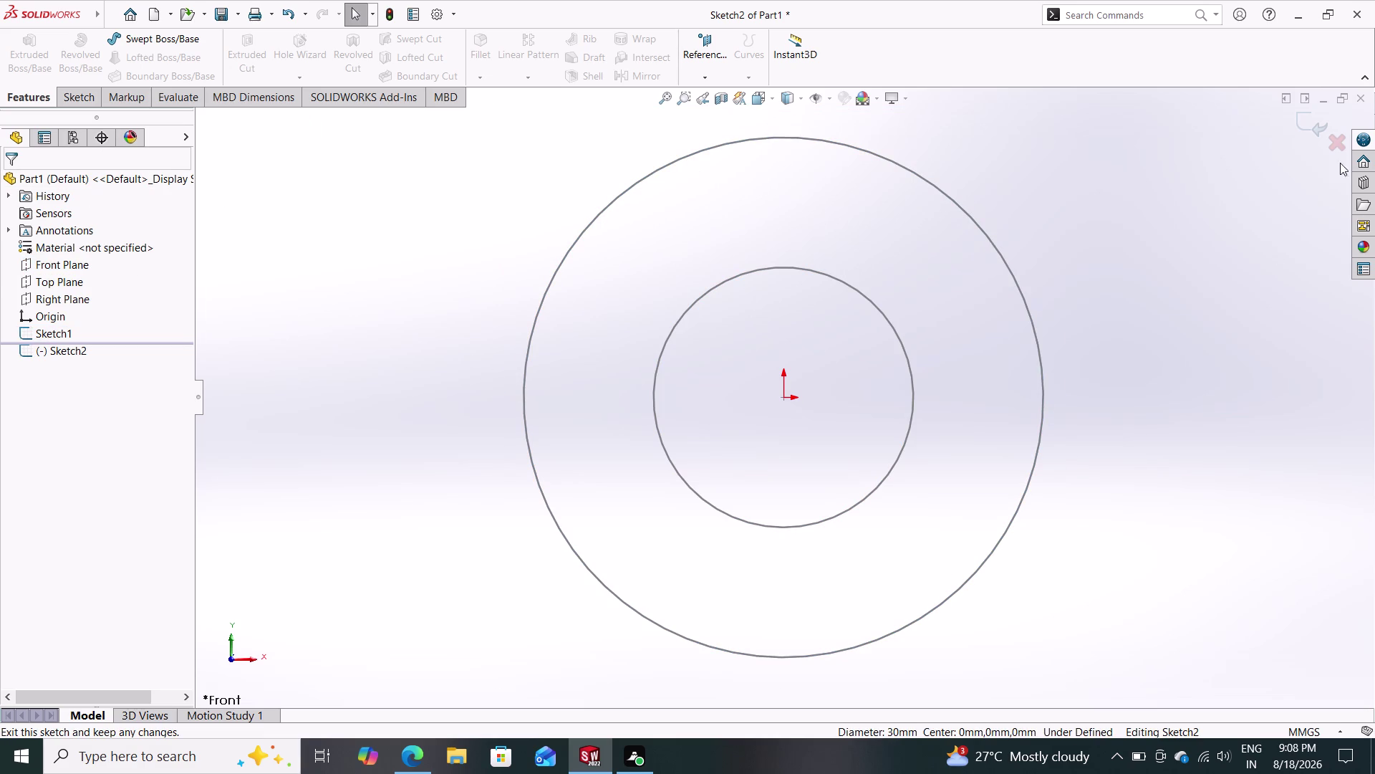
click(1318, 122)
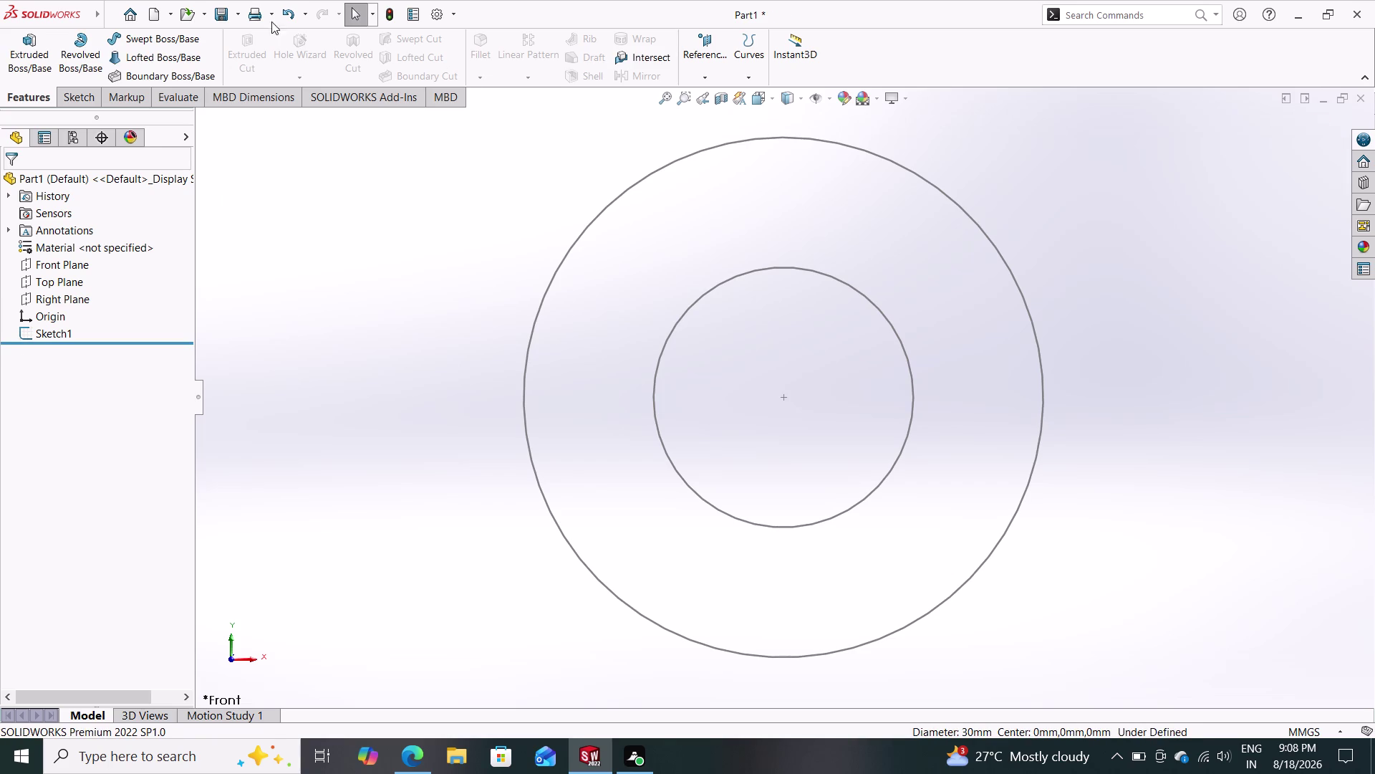
click(9, 65)
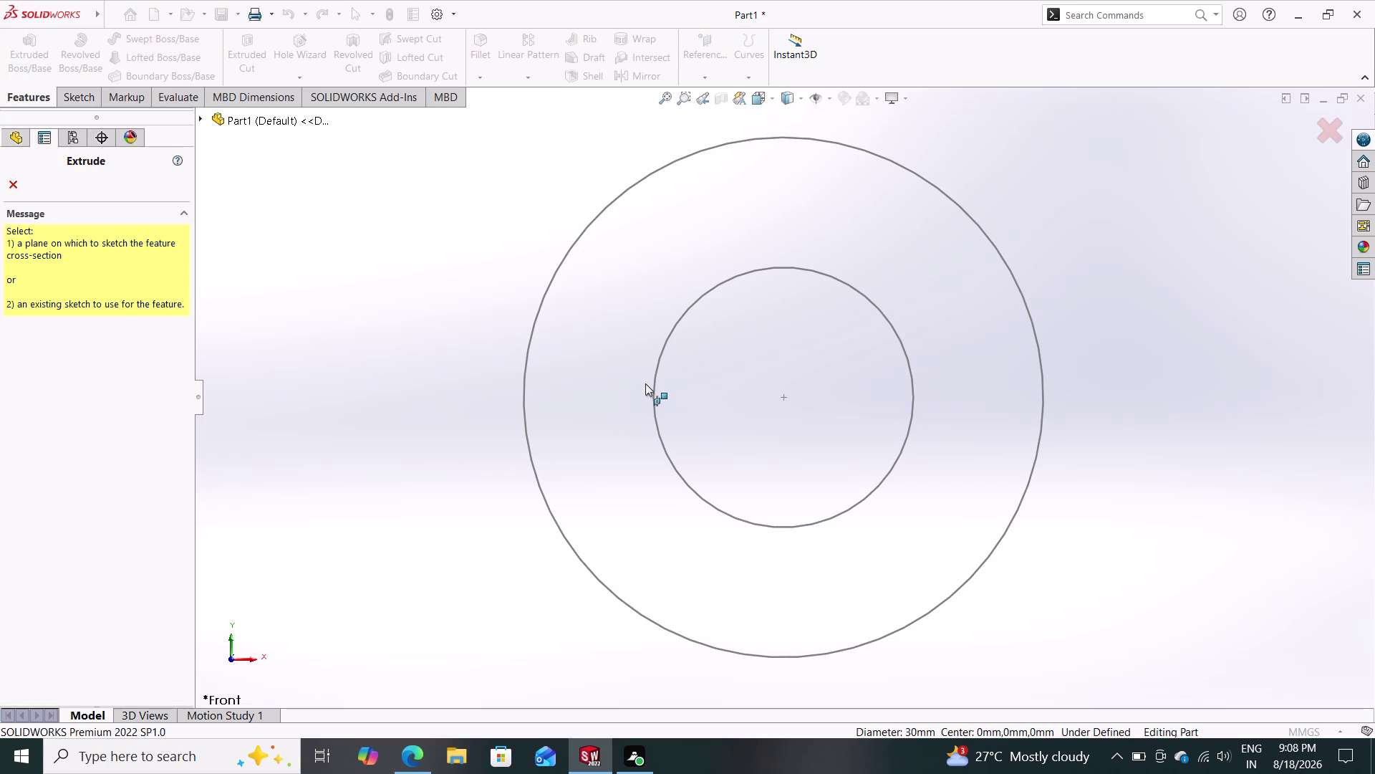
click(644, 383)
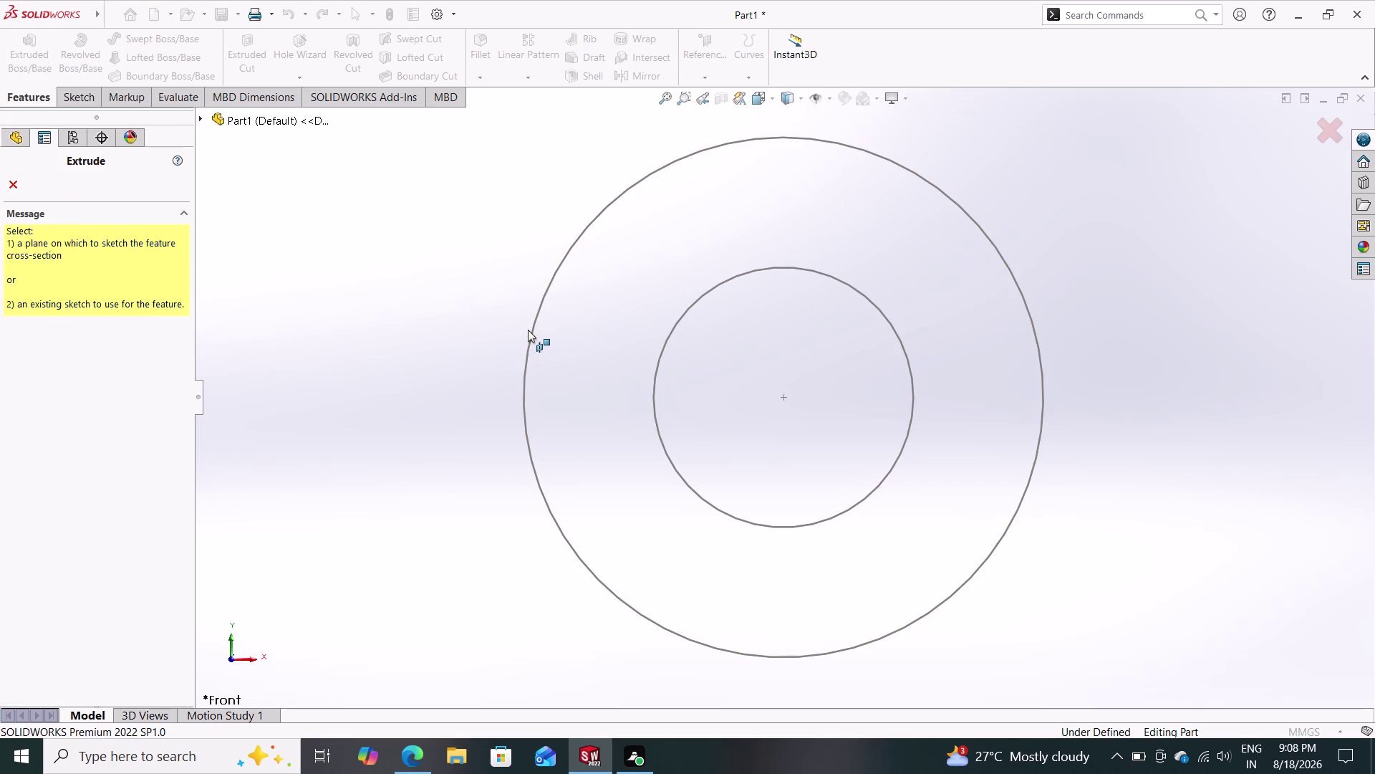
click(531, 335)
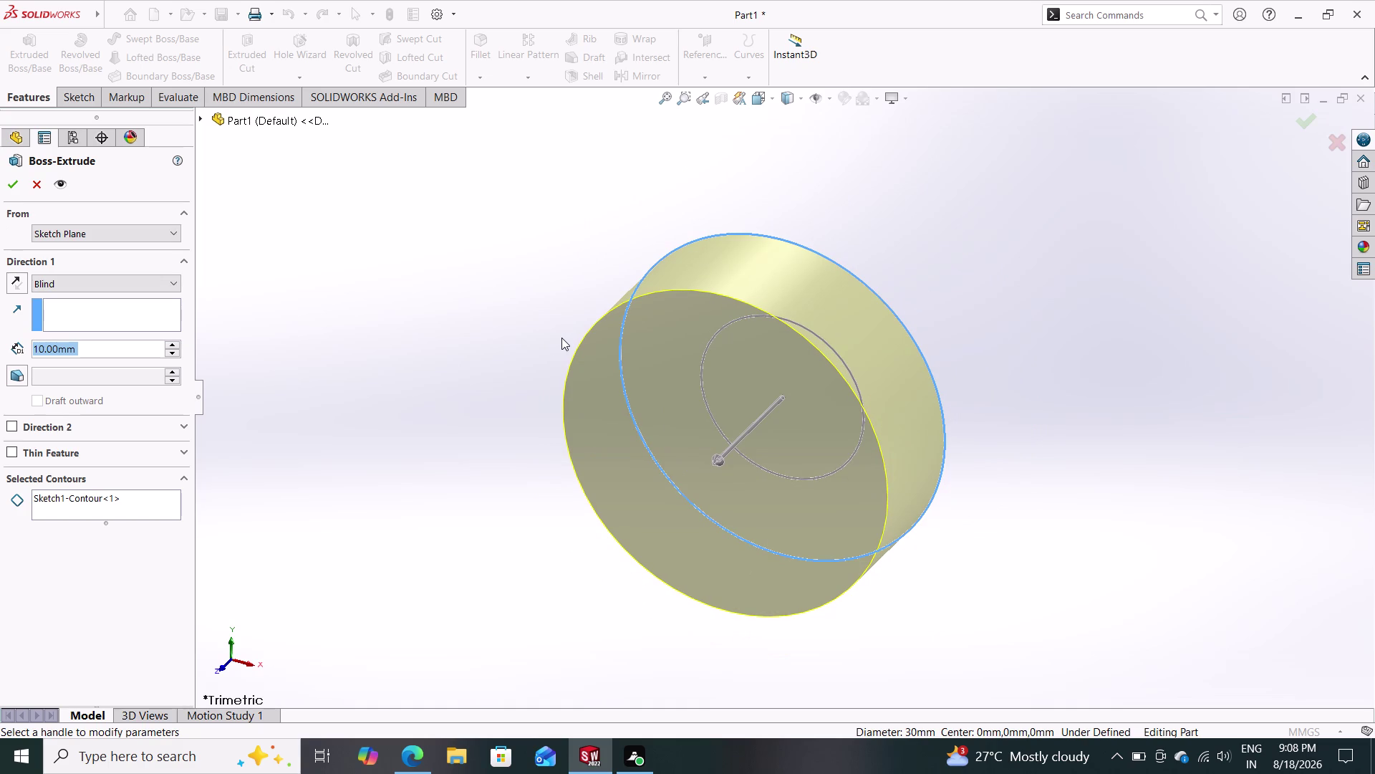
key(ctrl+z)
key(ctrl+z)
click(35, 186)
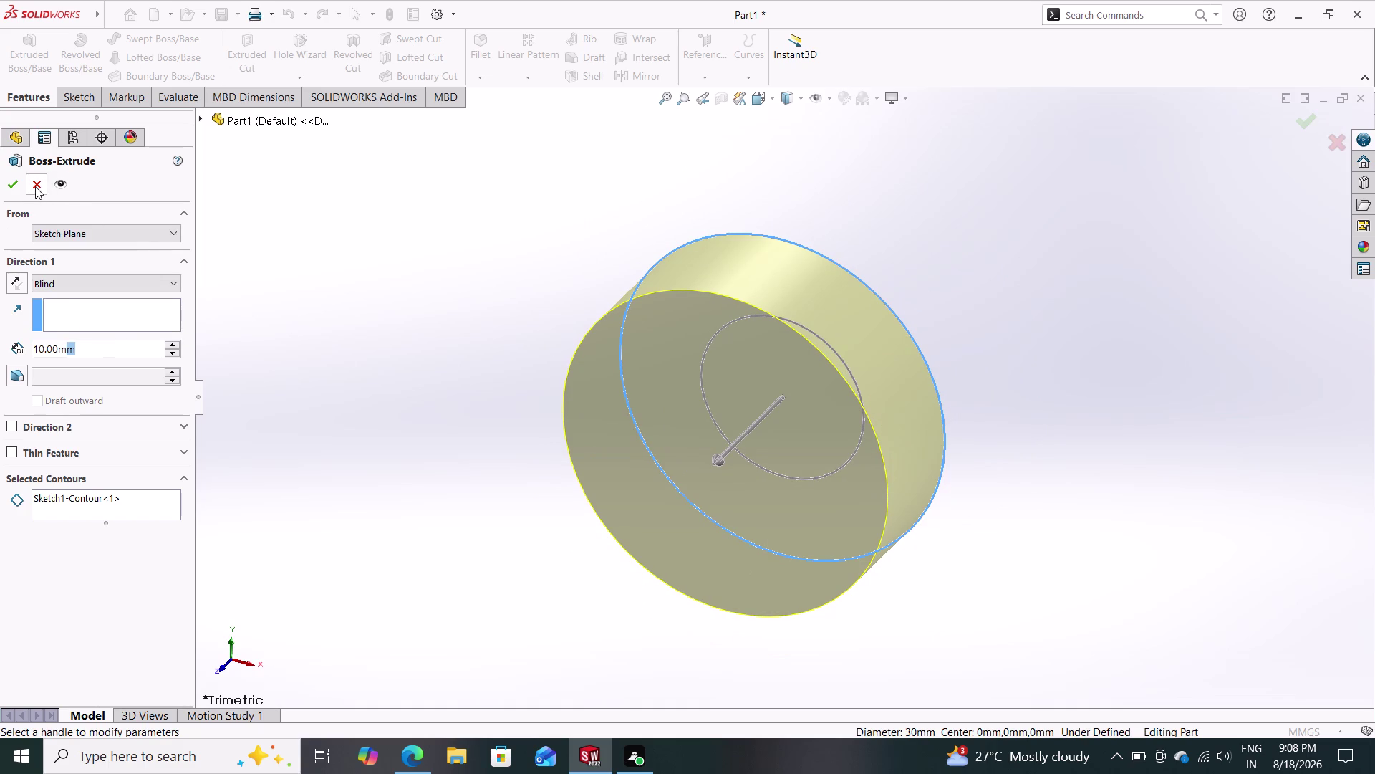
key(ctrl+z)
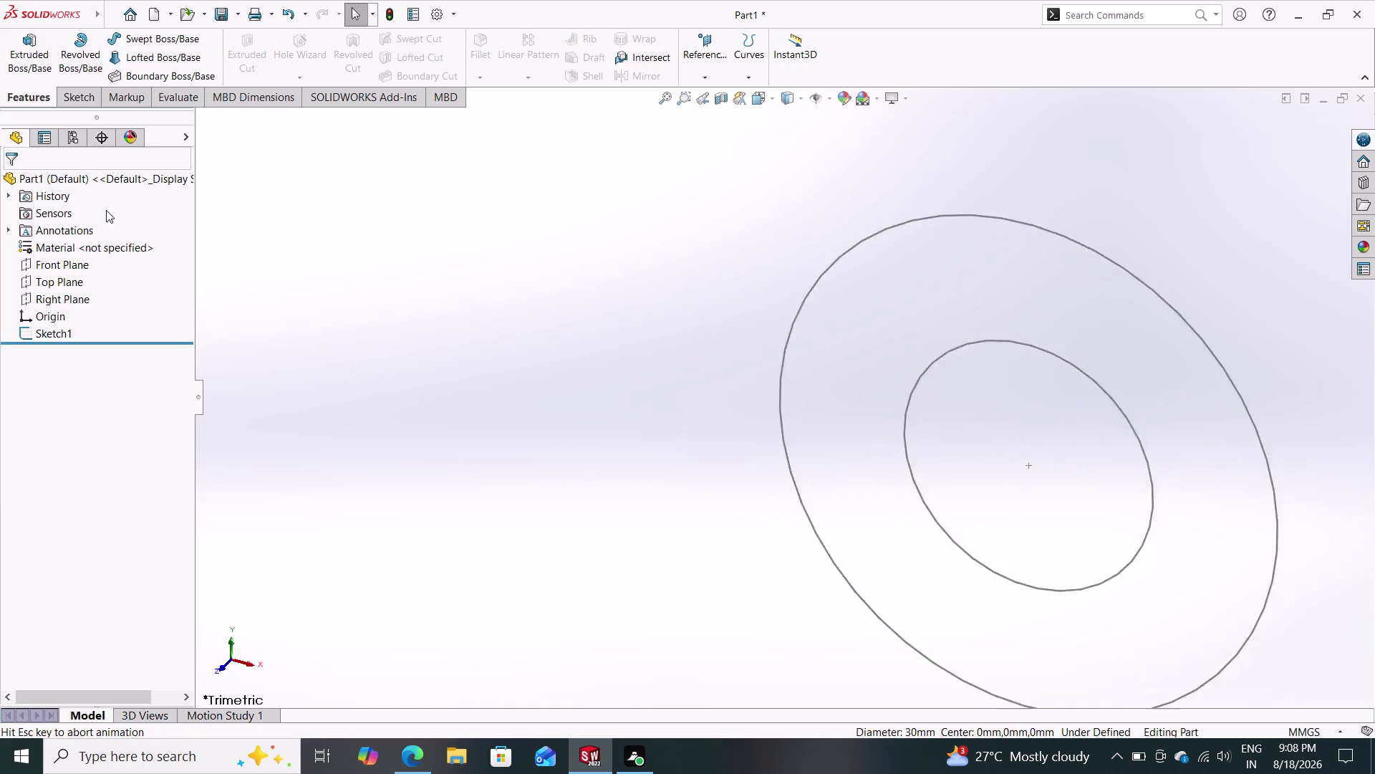
key(ctrl+z)
key(ctrl+z)
key(z)
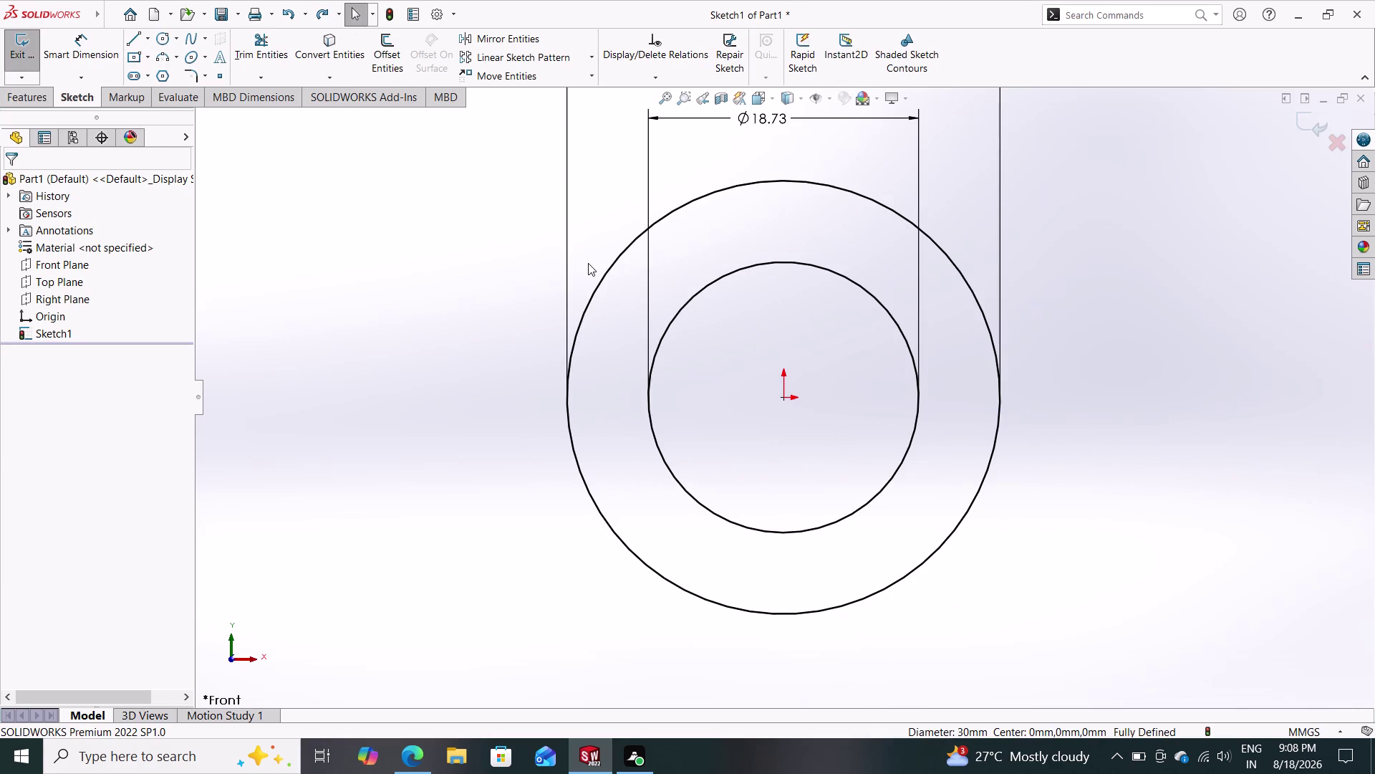
Change the inner circle's diameter to 15 mm in Sketch1.
scroll(down, 3)
scroll(up, 3)
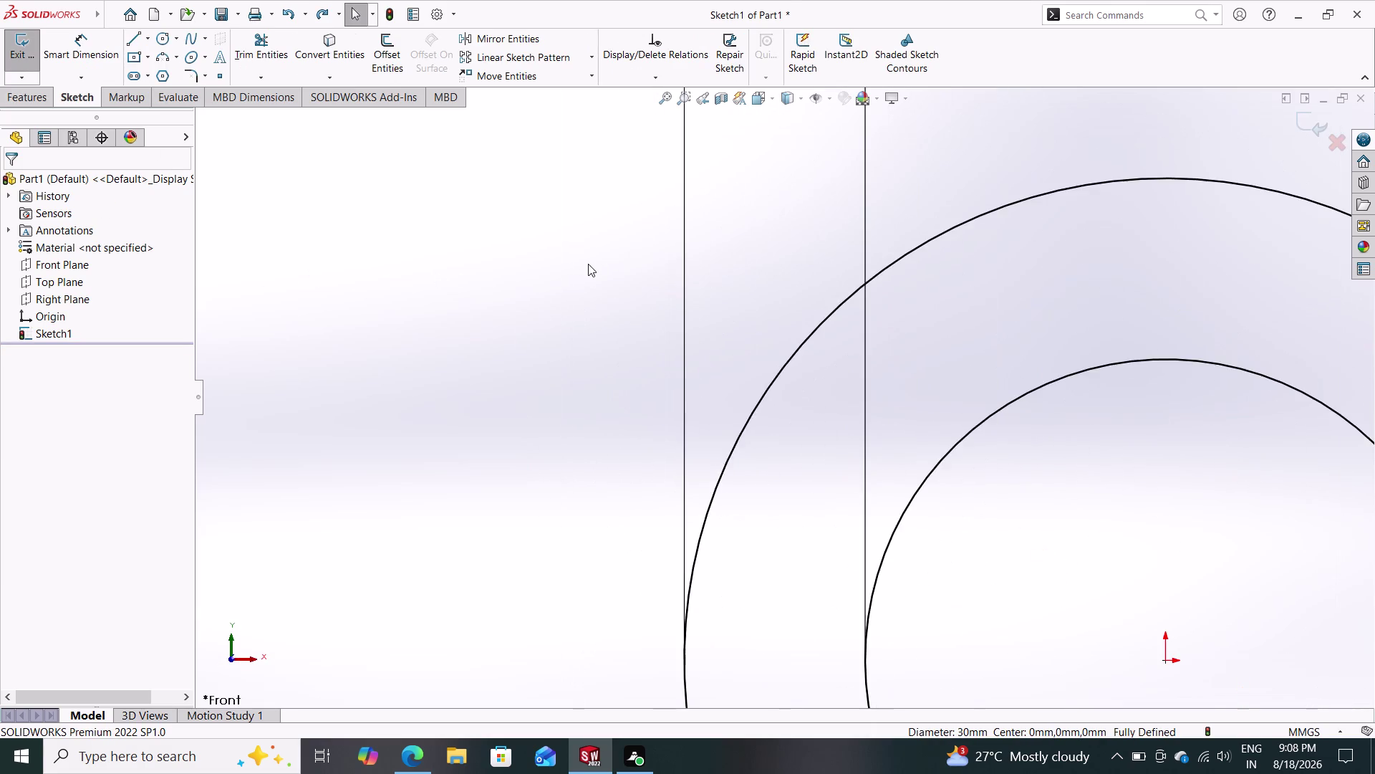
scroll(up, 3)
double_click(900, 261)
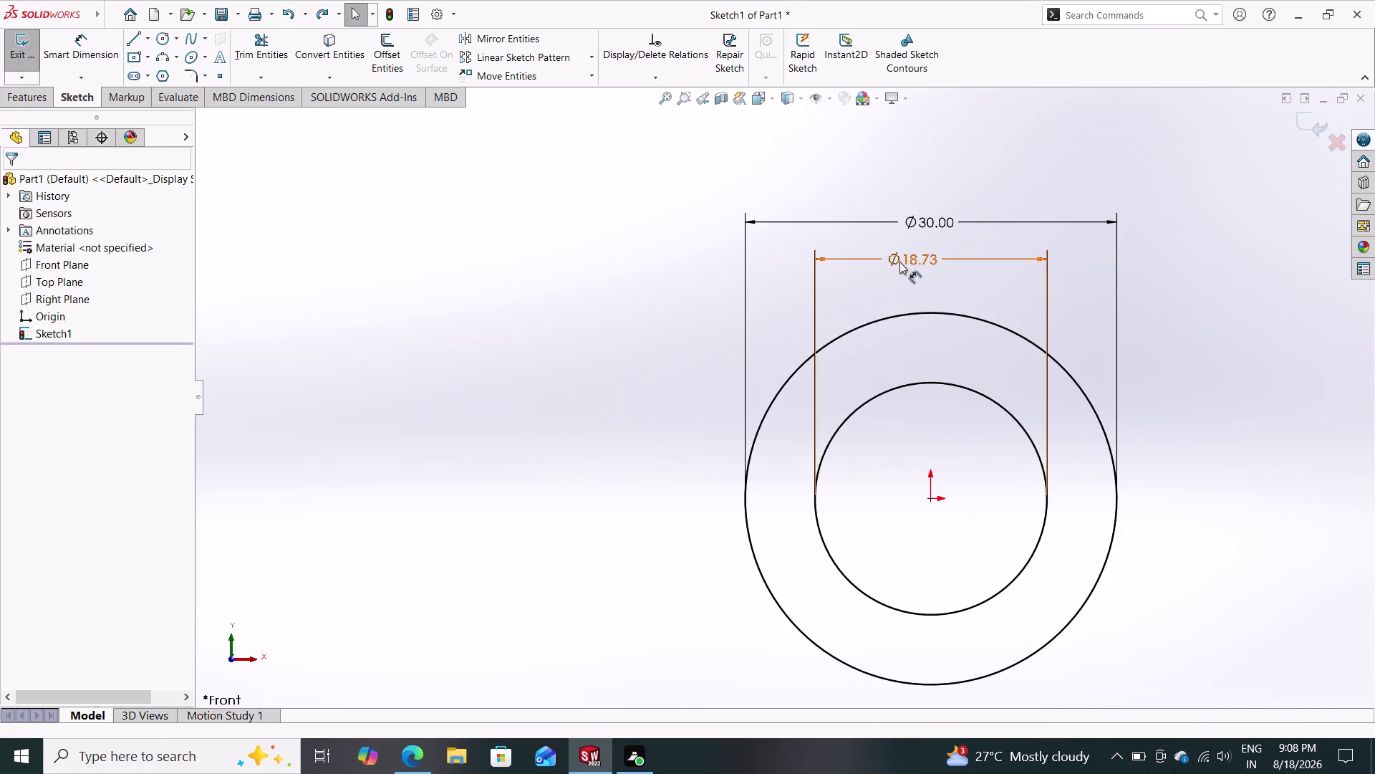
text(15)
key(Return)
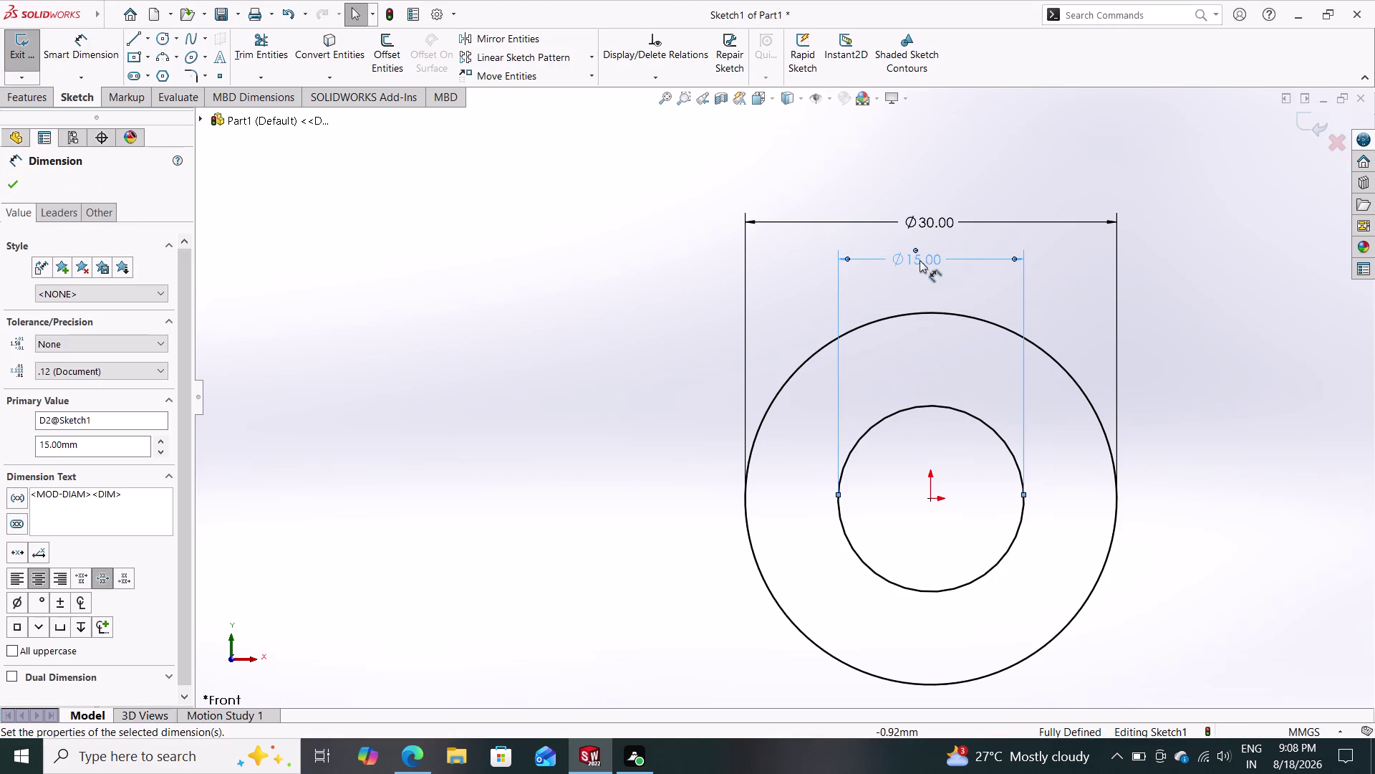
click(13, 107)
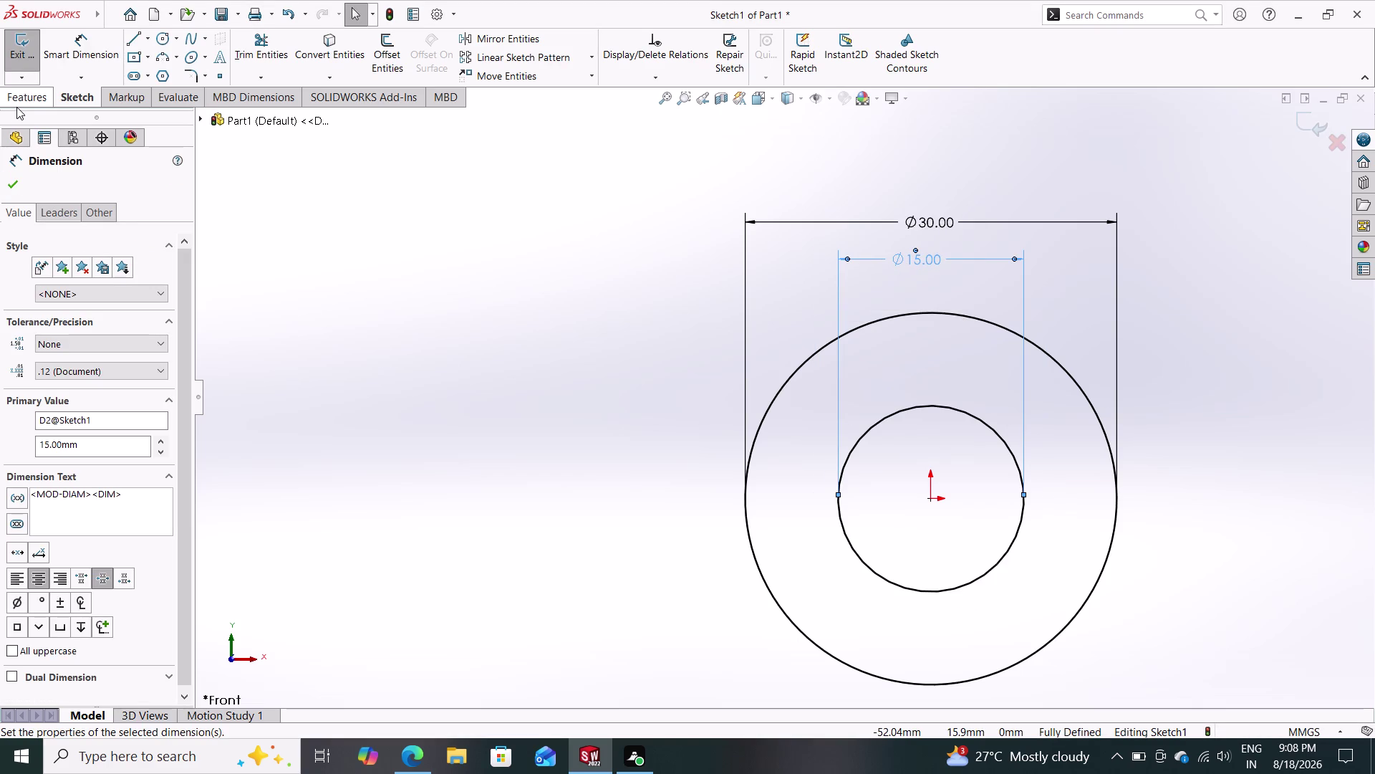
Extrude the sketch as an 80 mm Mid Plane boss.
click(17, 106)
click(15, 50)
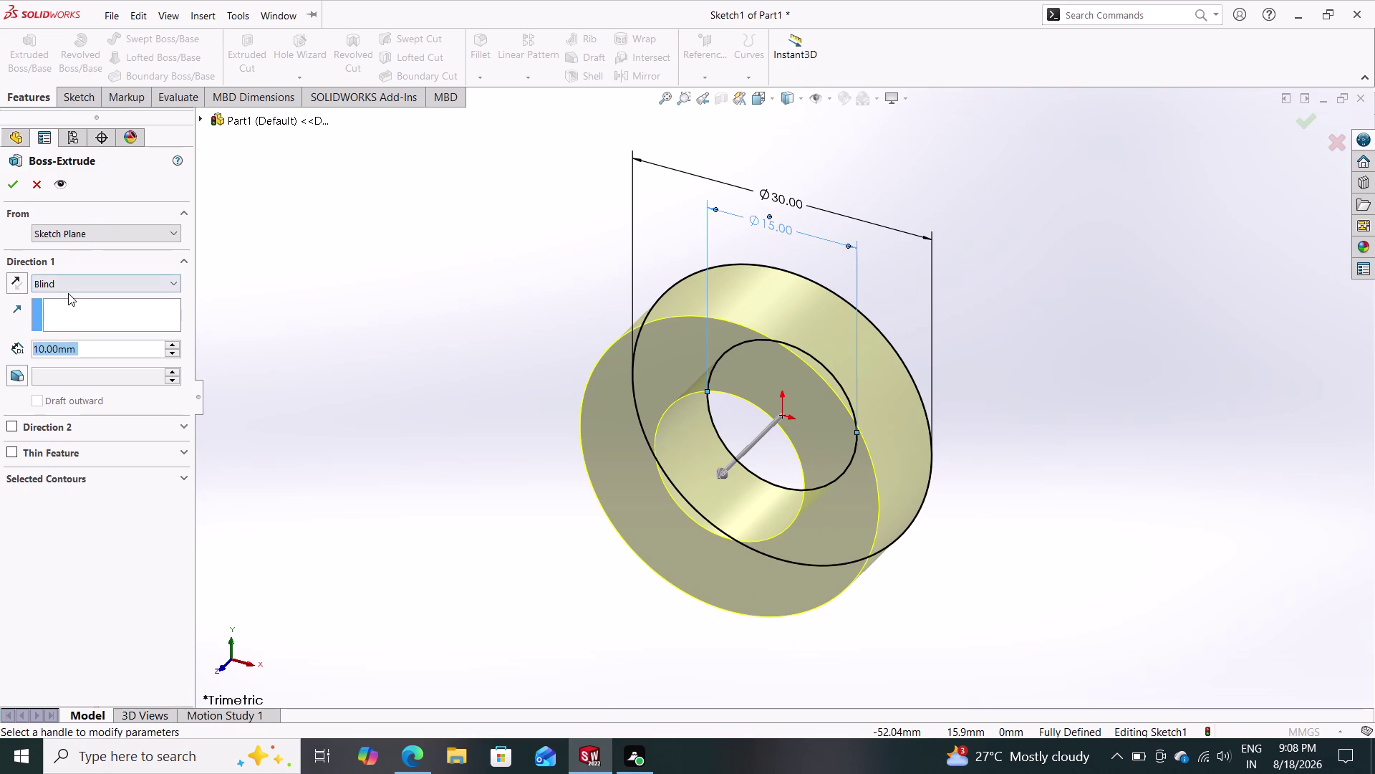
text(80)
key(Return)
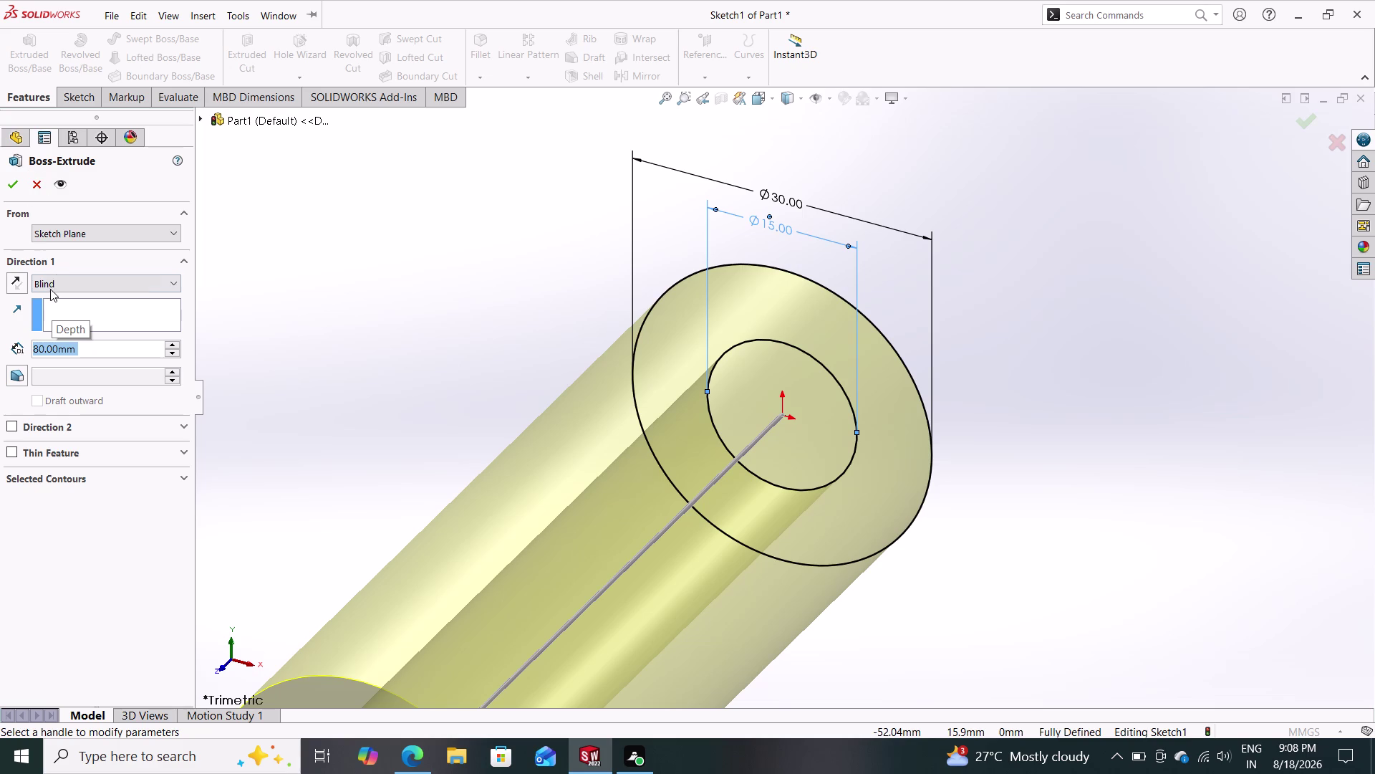
click(62, 277)
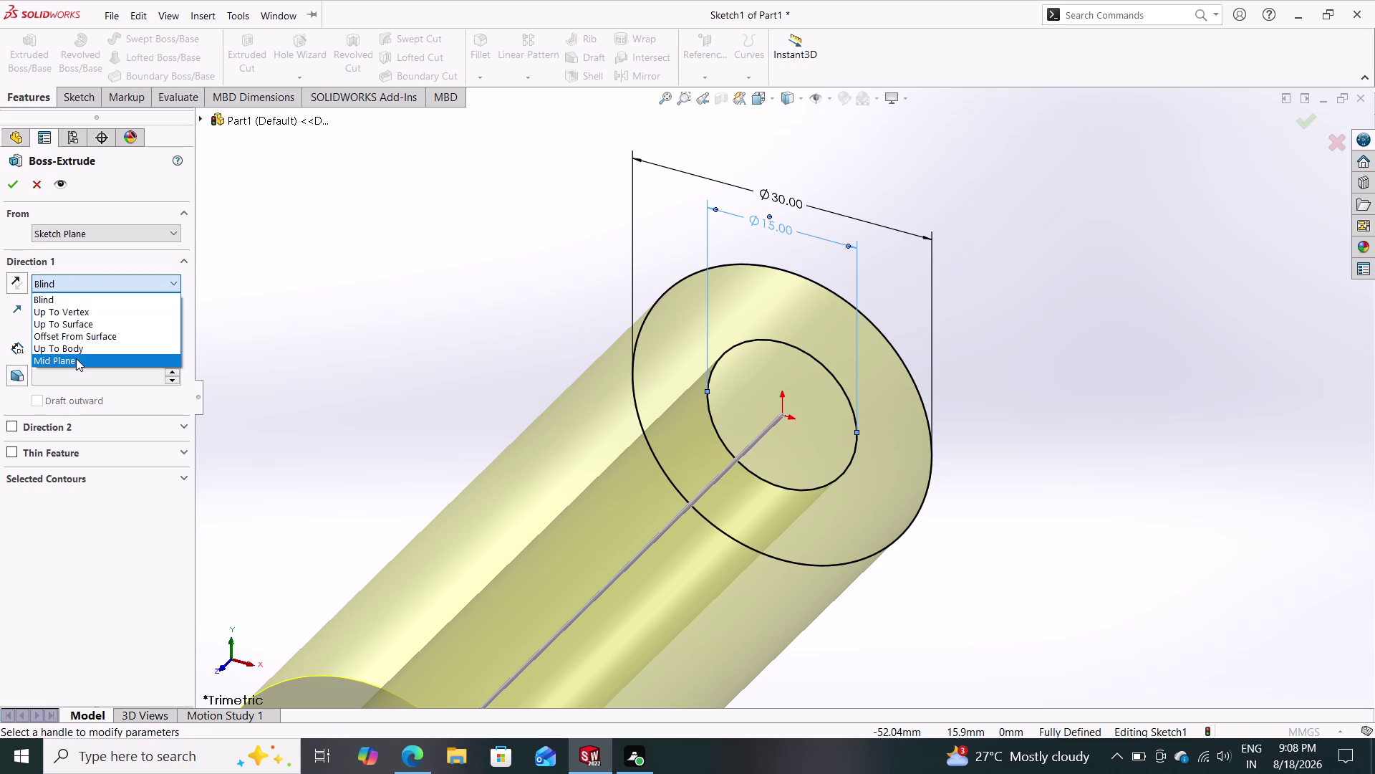
click(76, 358)
click(11, 188)
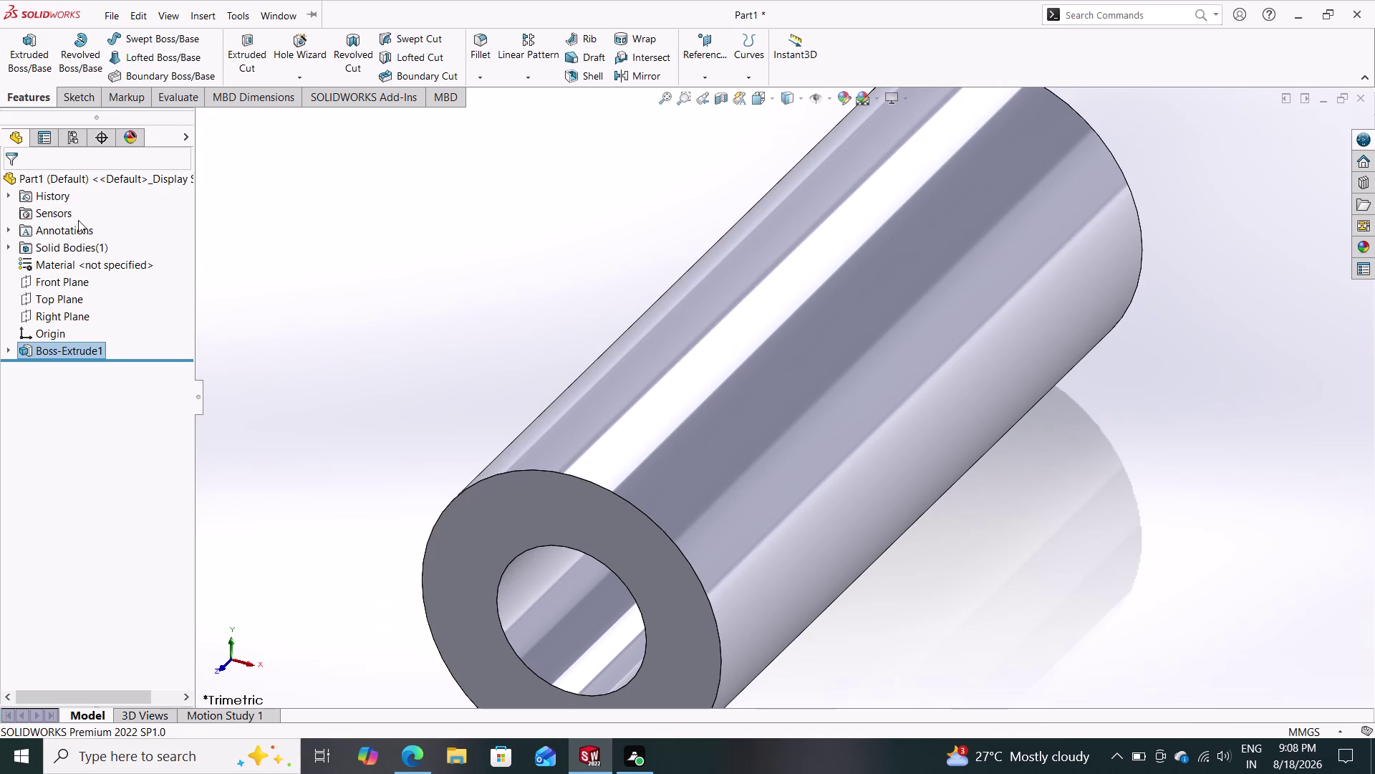
click(60, 296)
Sketch on the Top Plane a horizontal centerline running right from the origin.
click(69, 279)
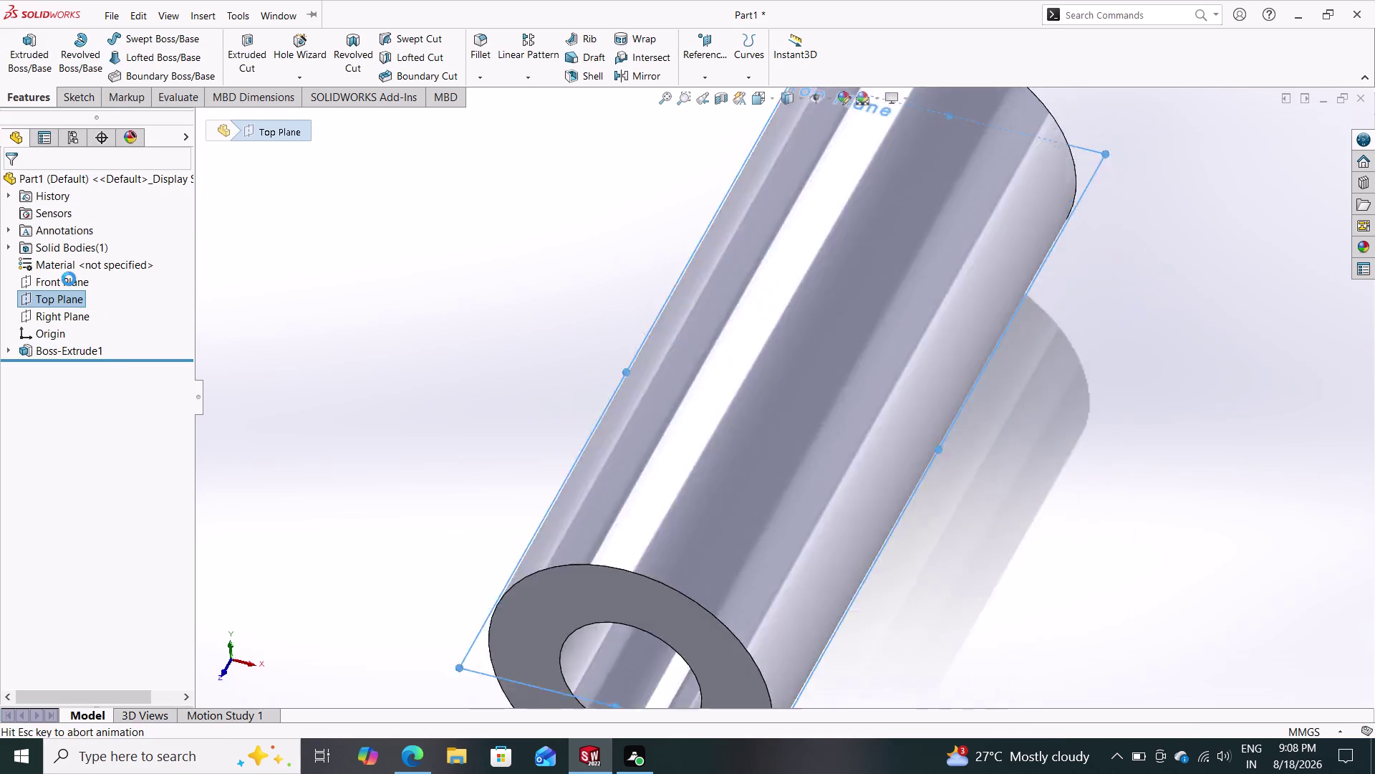
key(Escape)
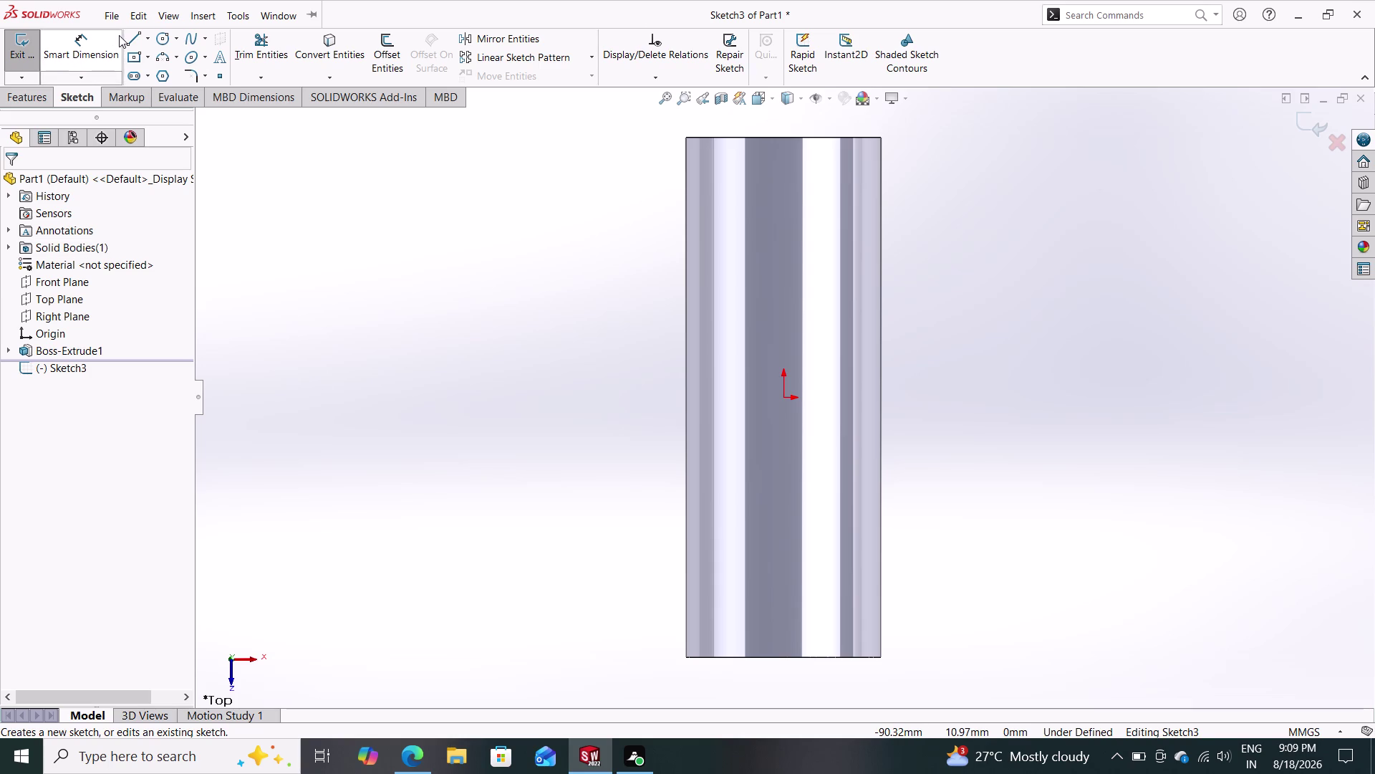
click(147, 37)
click(155, 69)
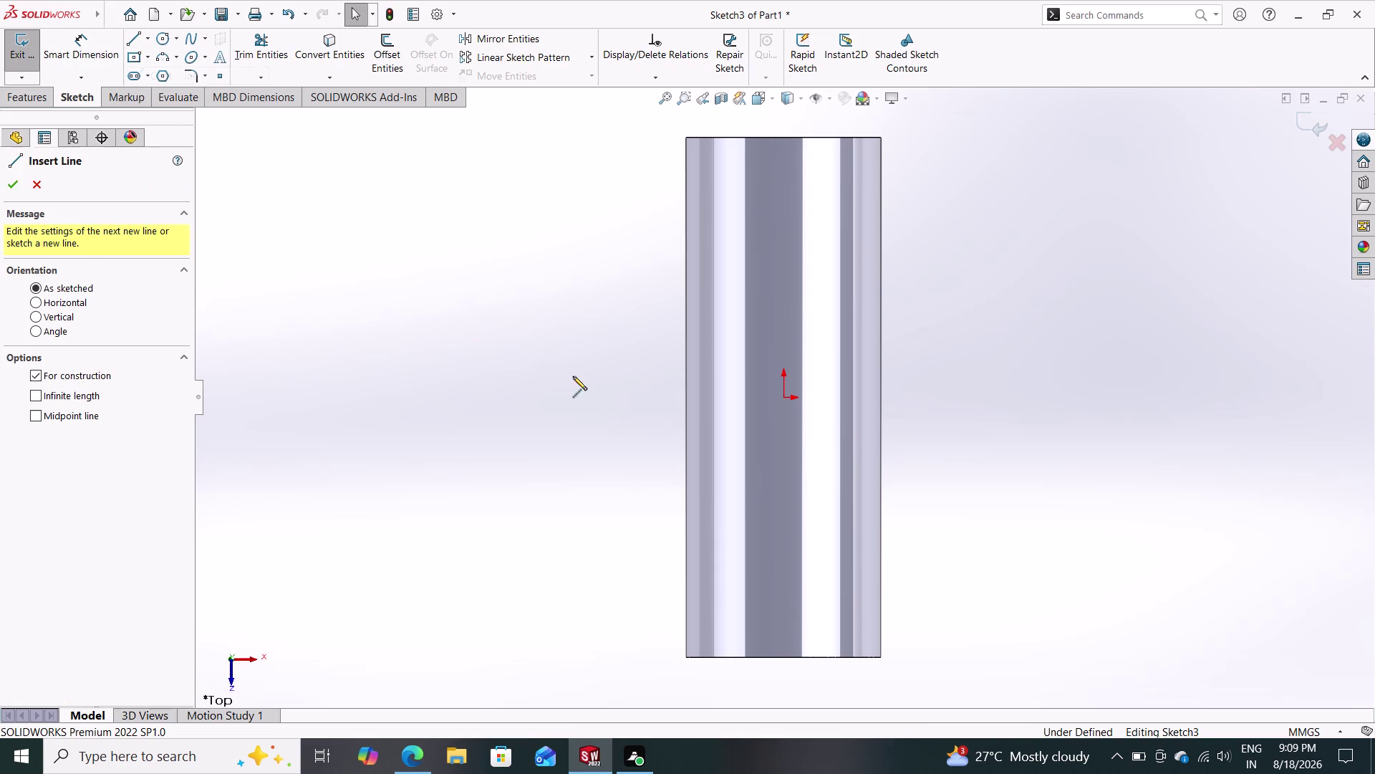
click(785, 396)
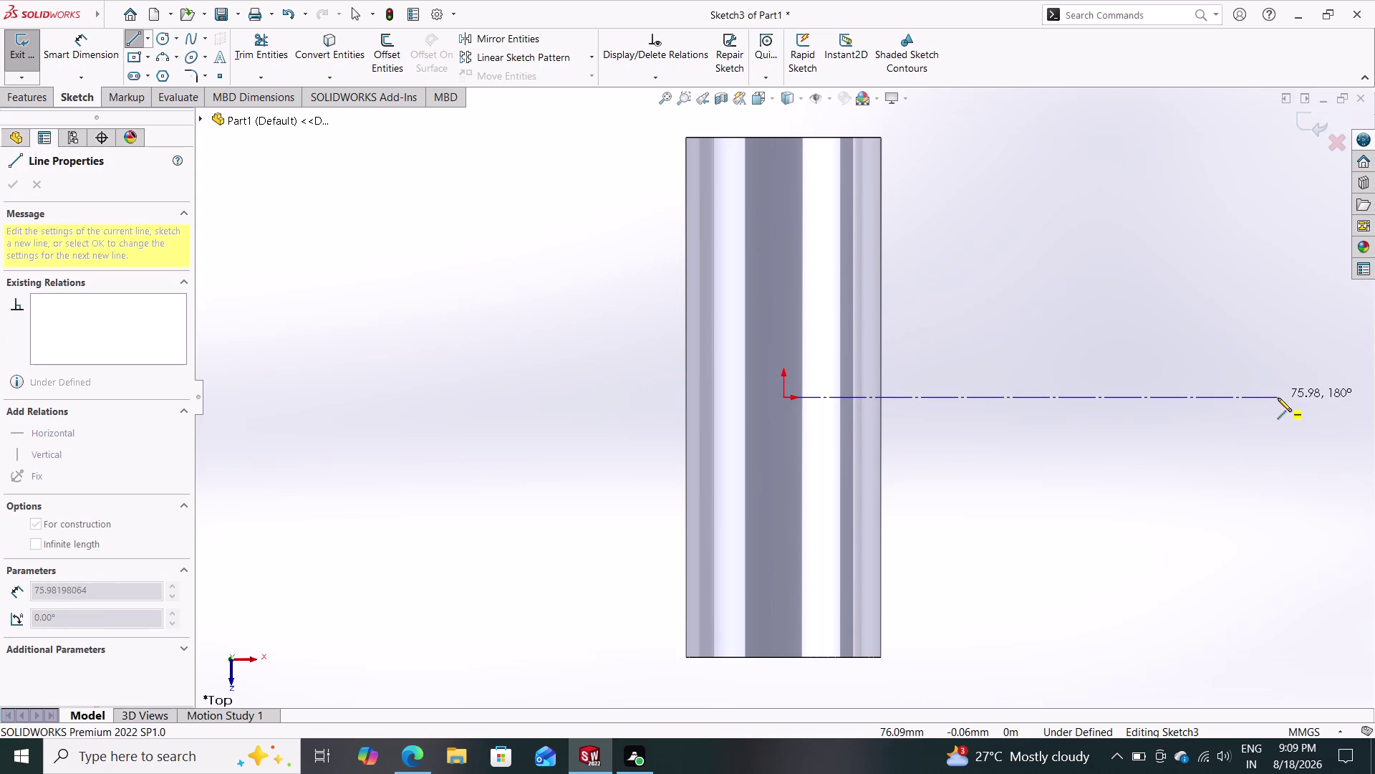
click(1288, 394)
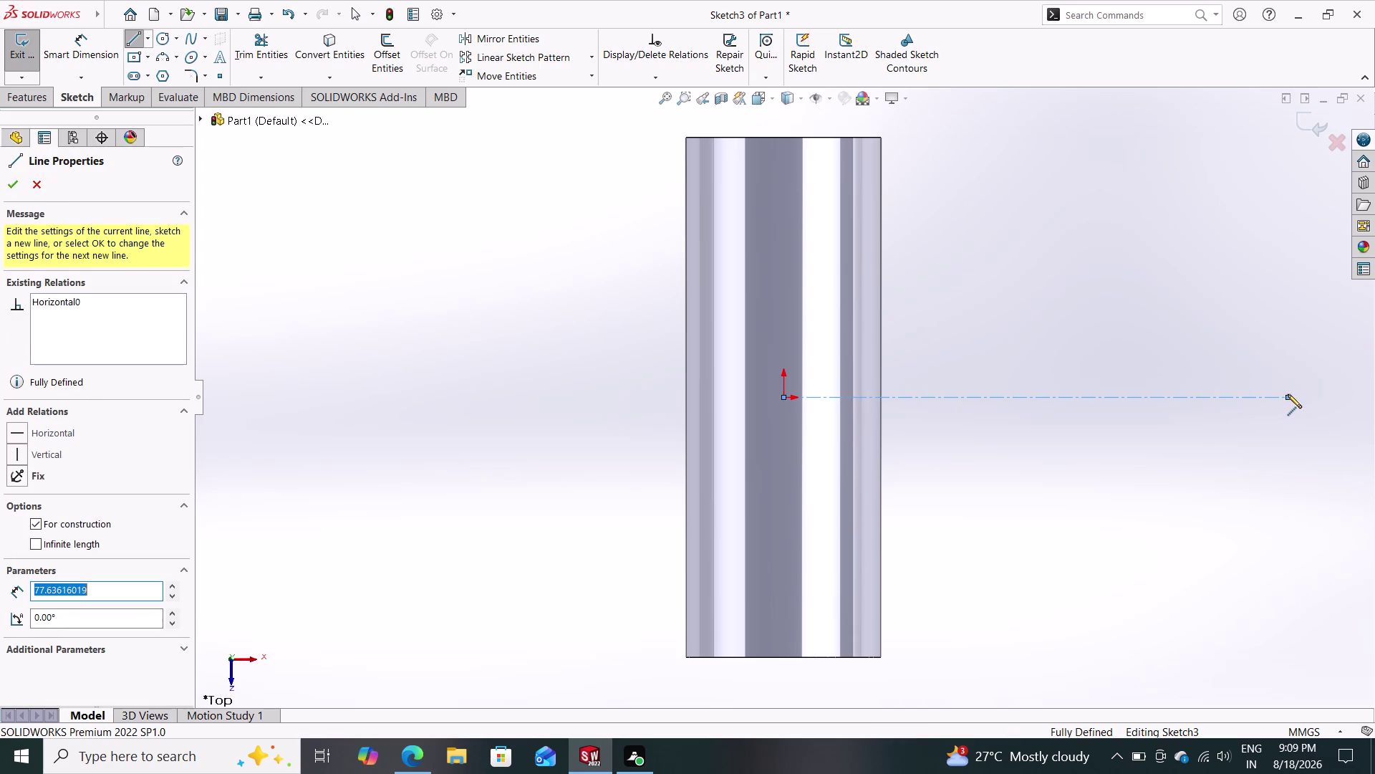
key(Escape)
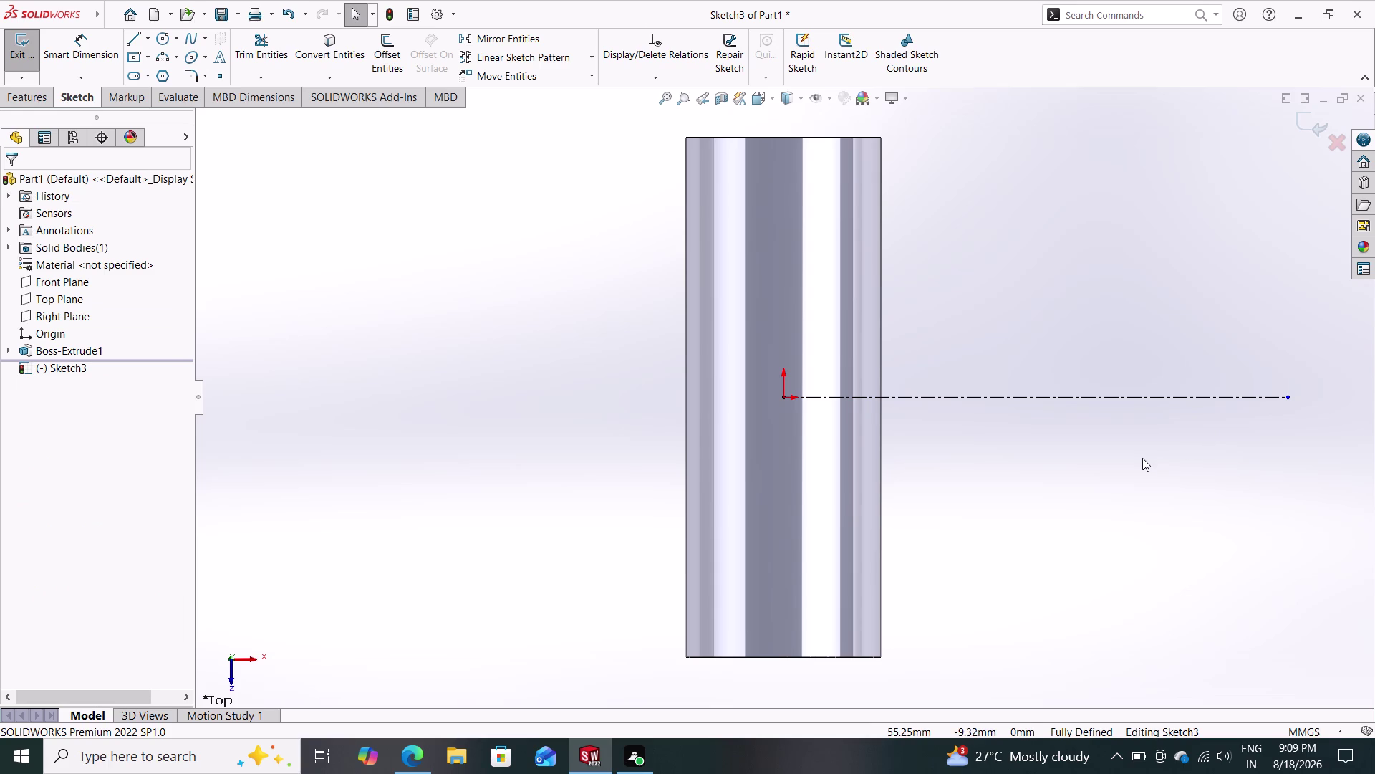
click(1136, 398)
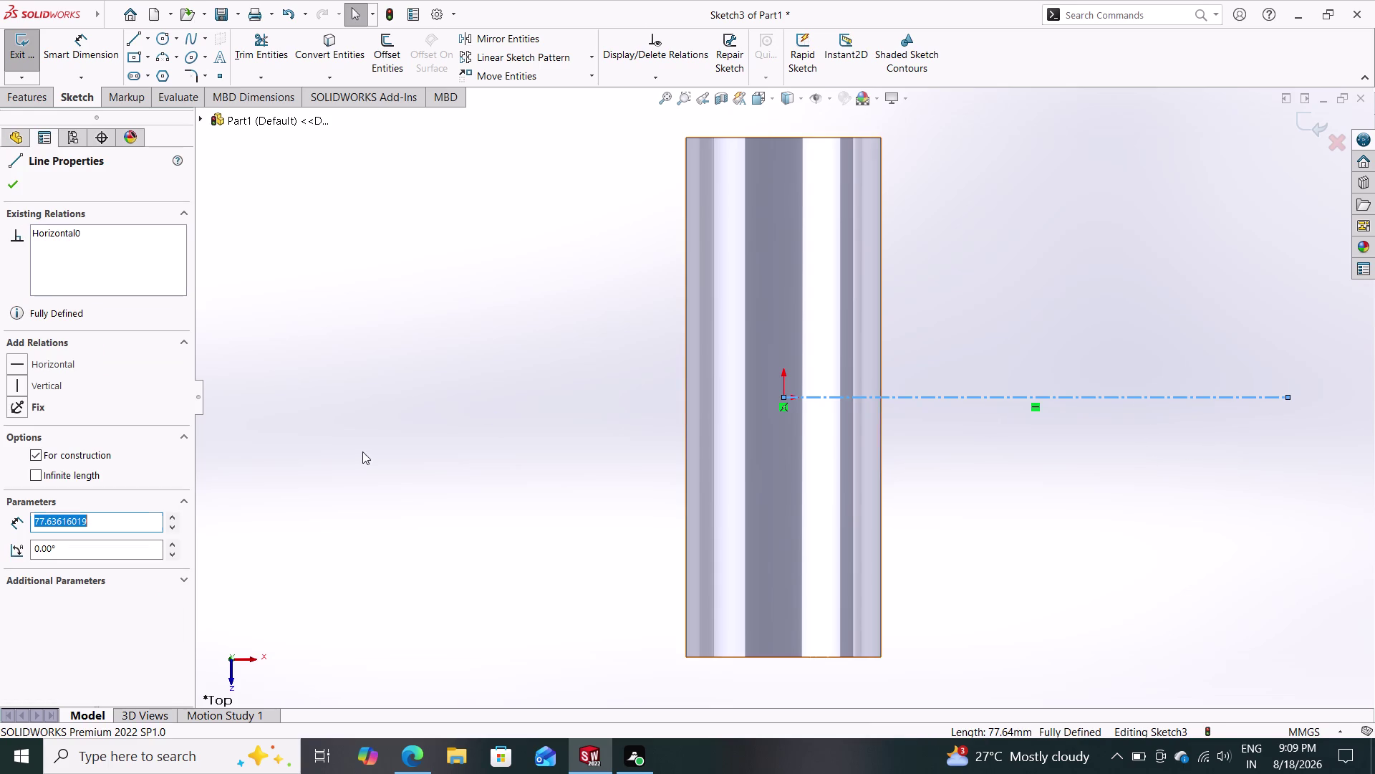
click(89, 358)
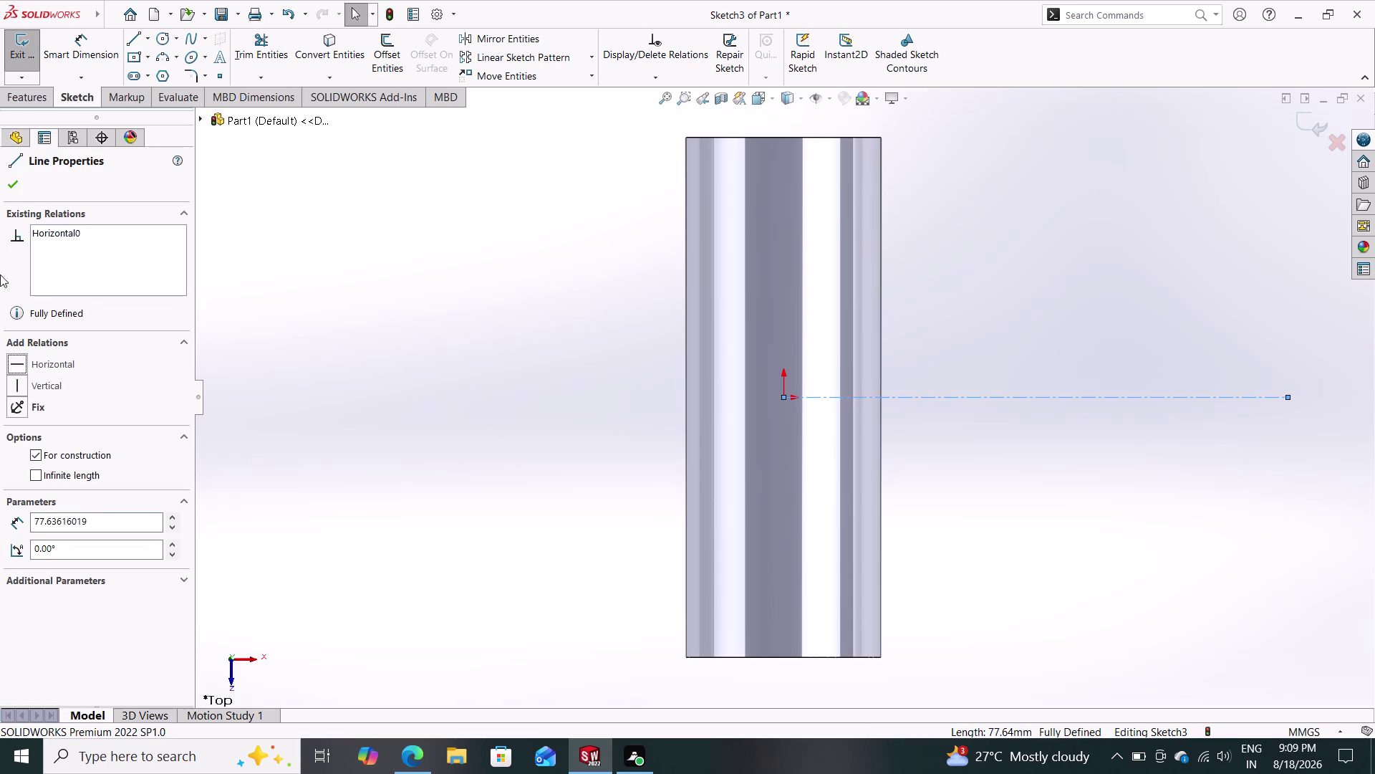
click(16, 179)
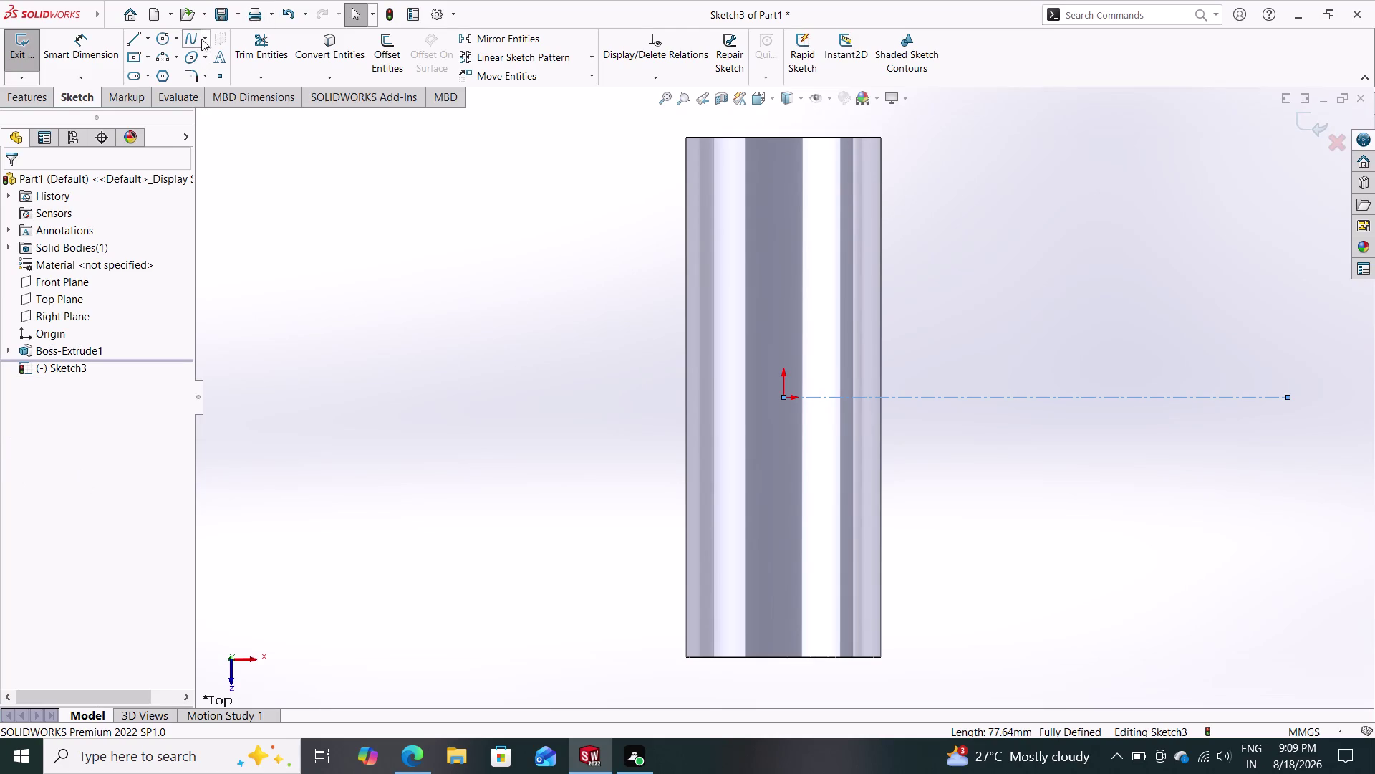
Convert the tube's right silhouette edge into a sketch line.
click(313, 52)
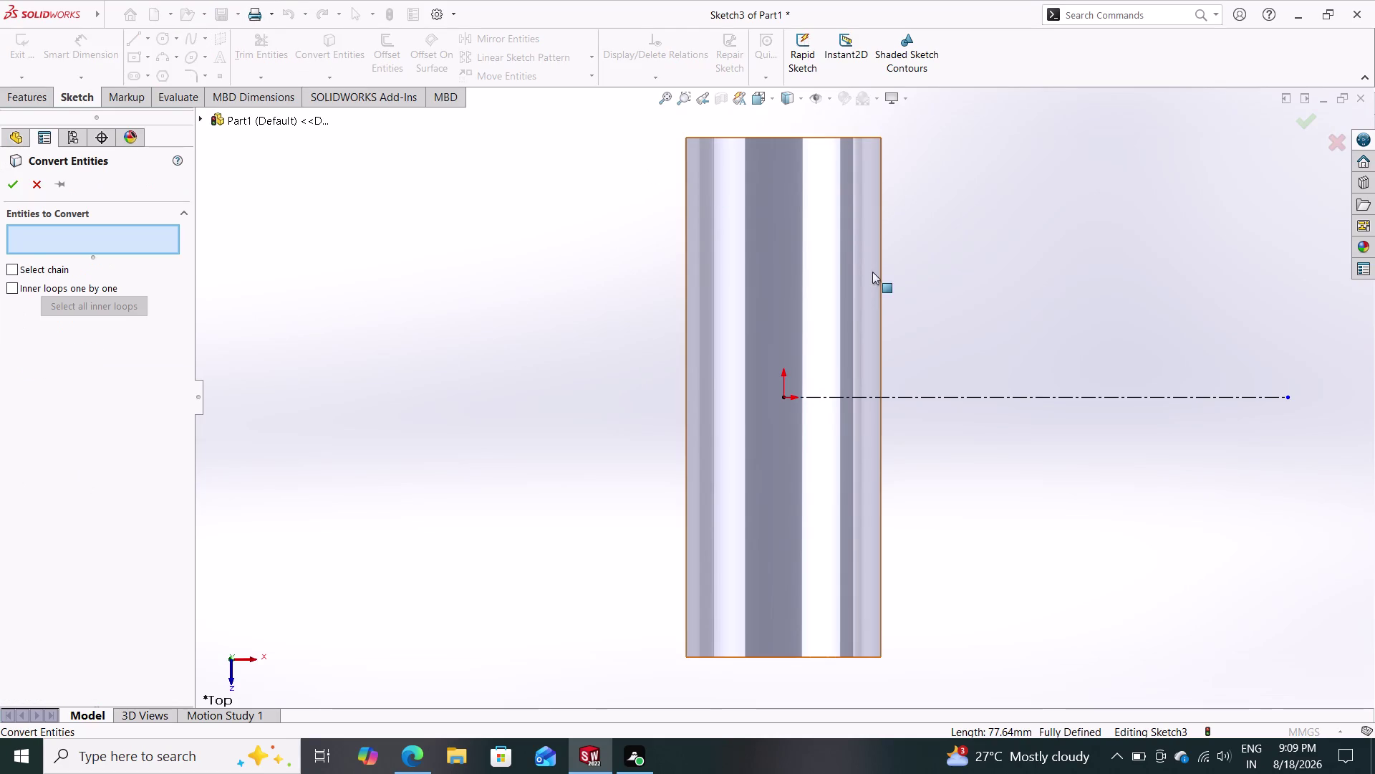
click(883, 280)
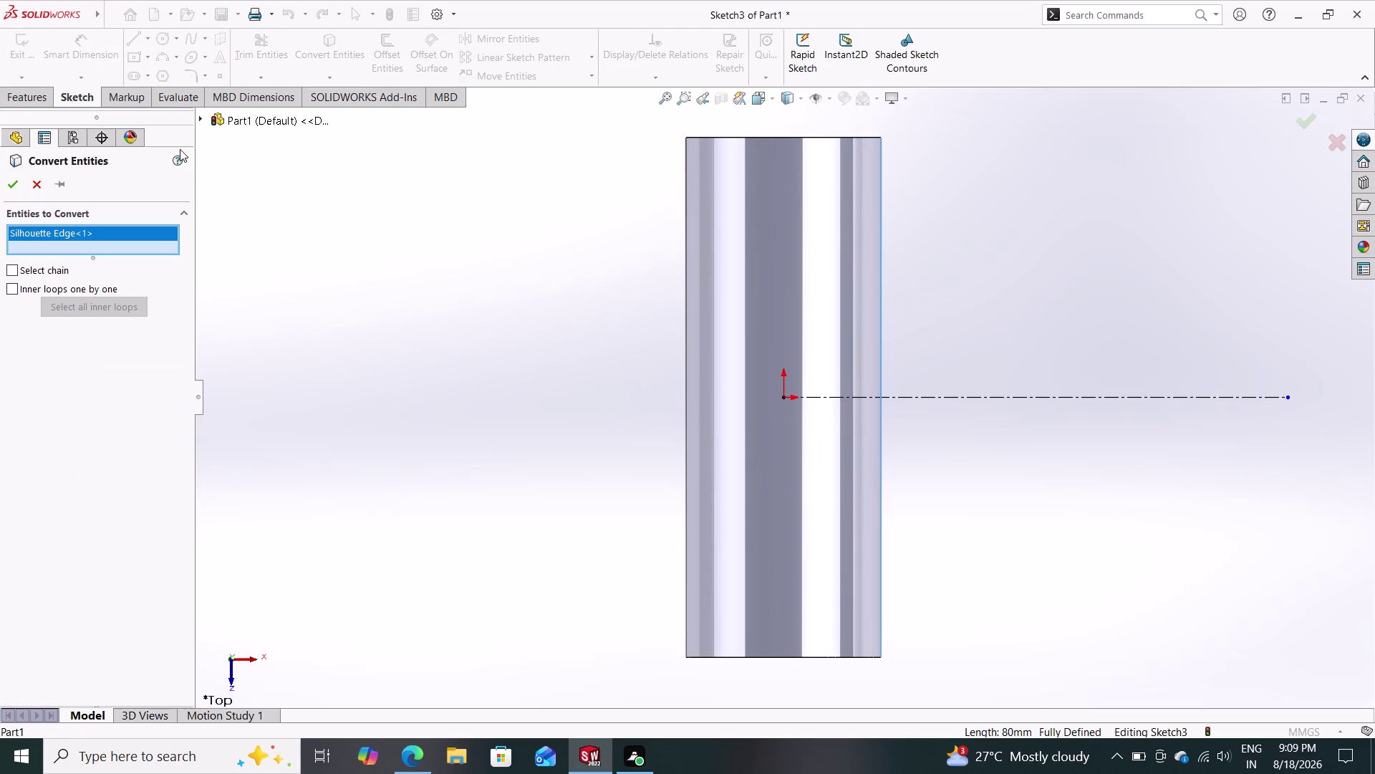
click(15, 179)
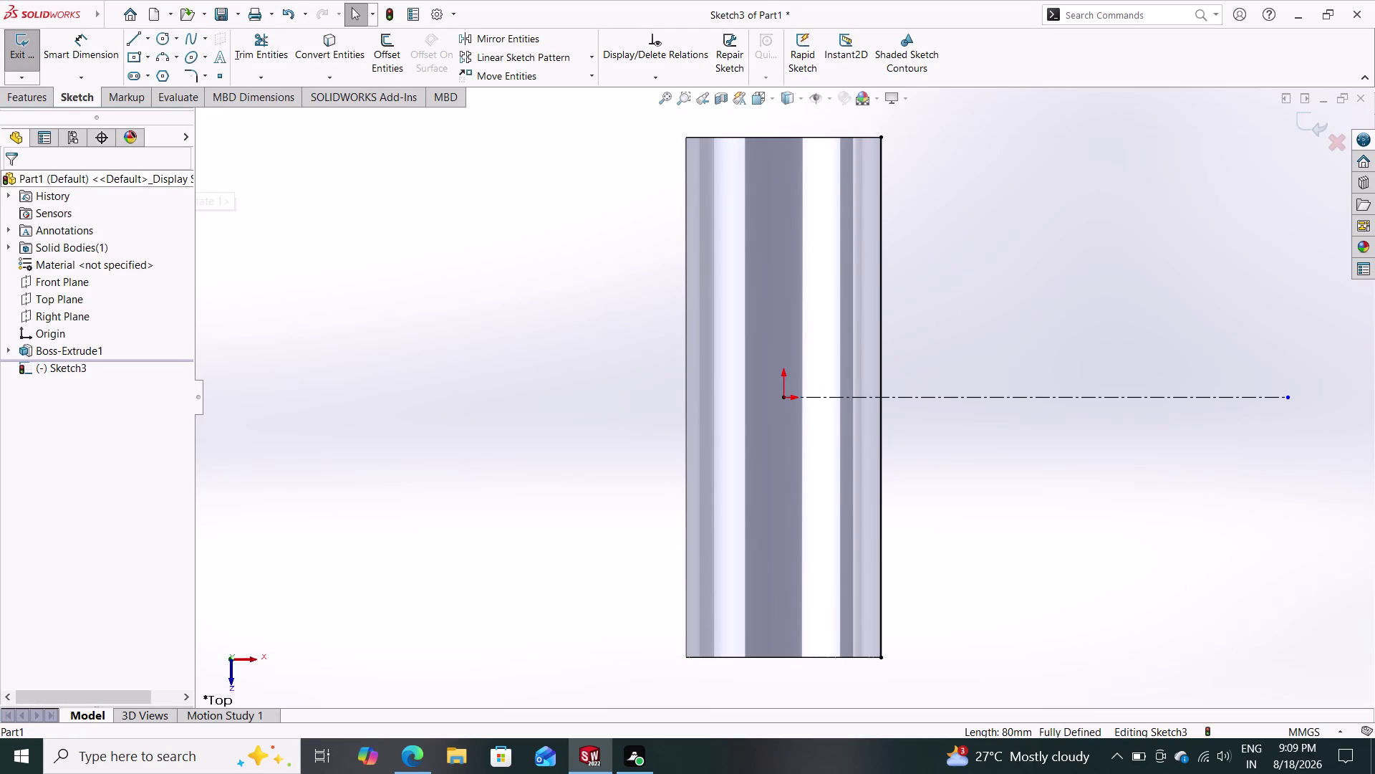
click(138, 37)
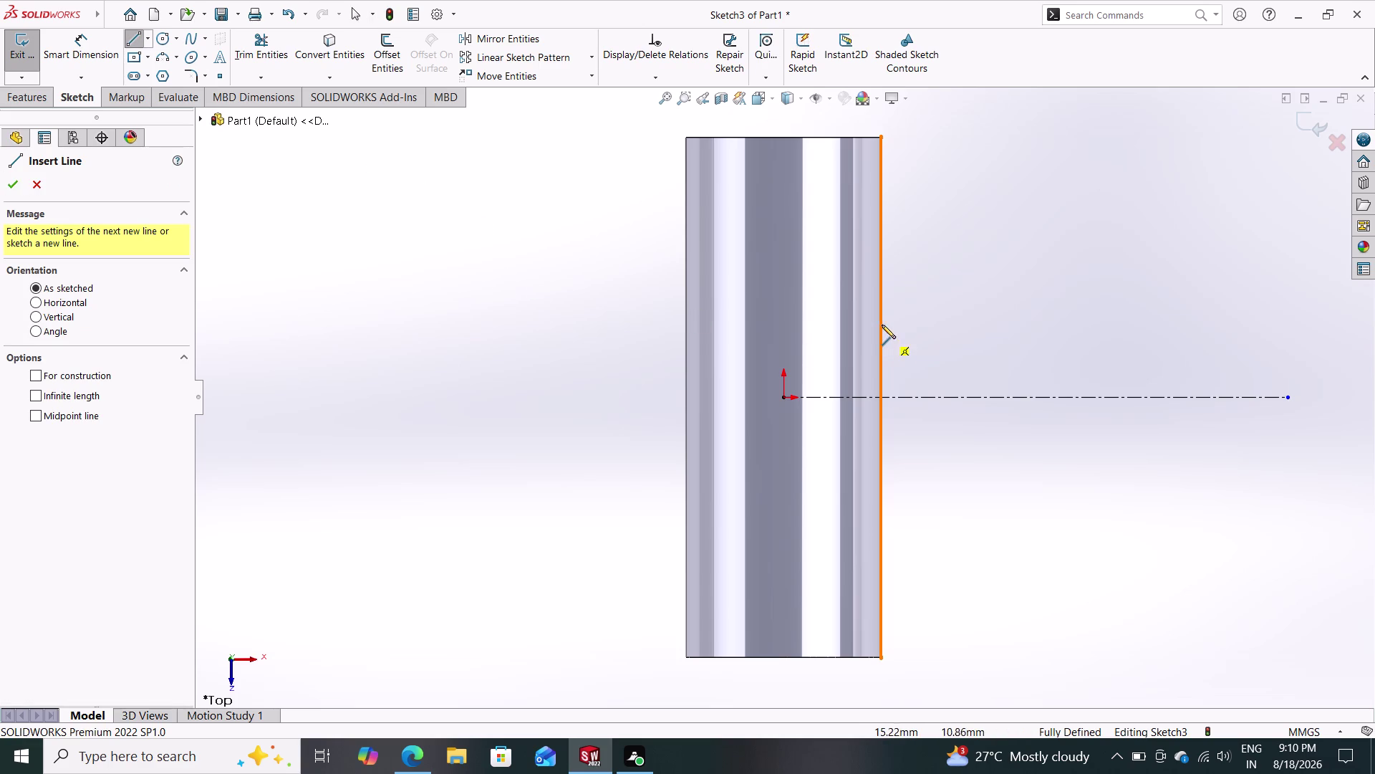
Draw a sloped line from the tube's right edge toward the upper right.
click(882, 305)
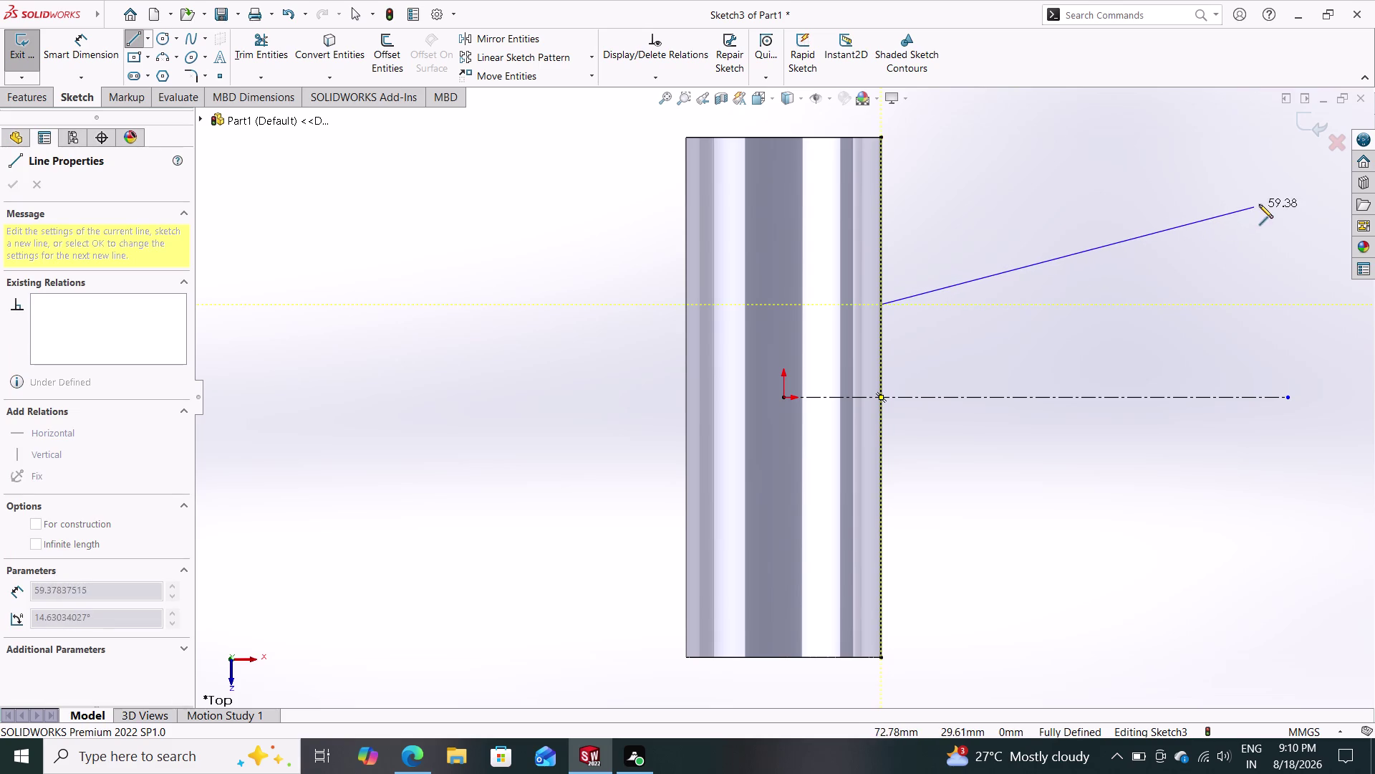
click(1278, 197)
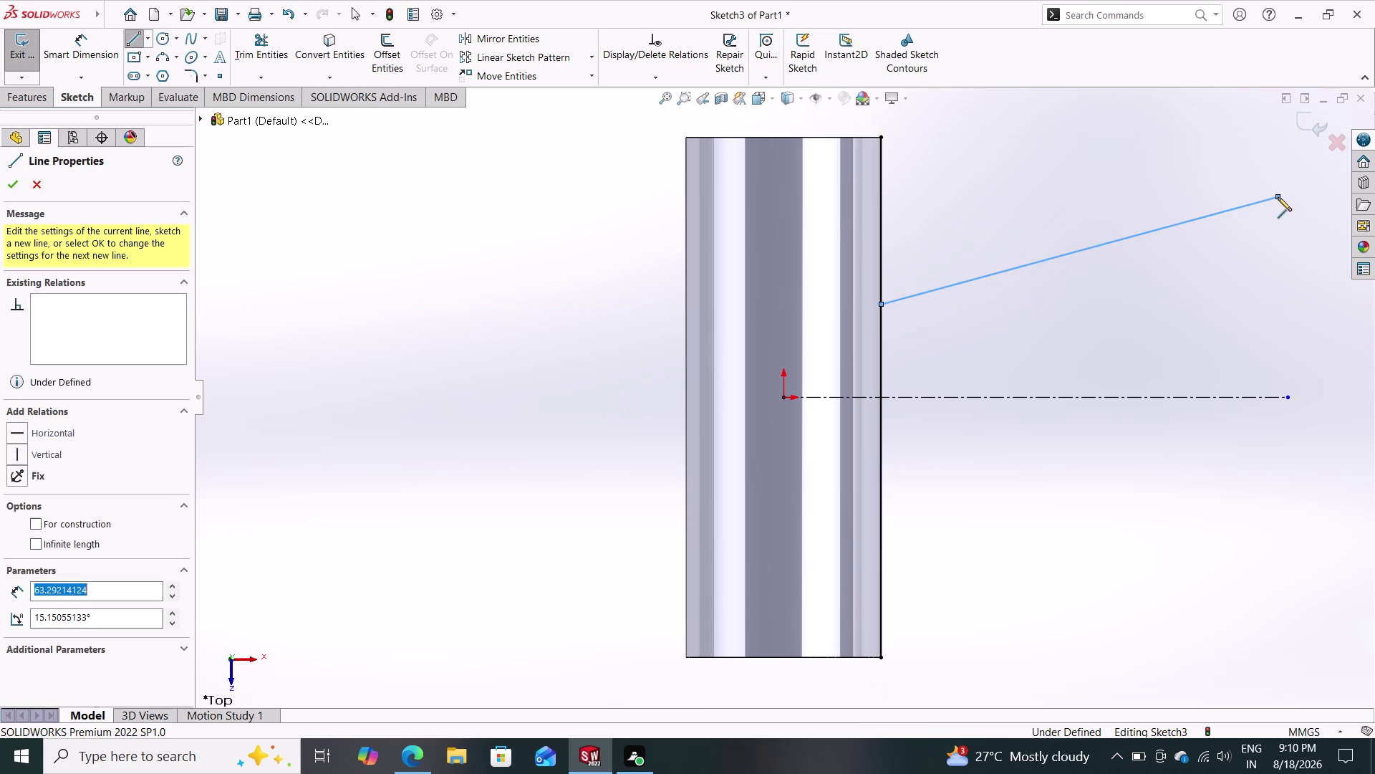
key(Escape)
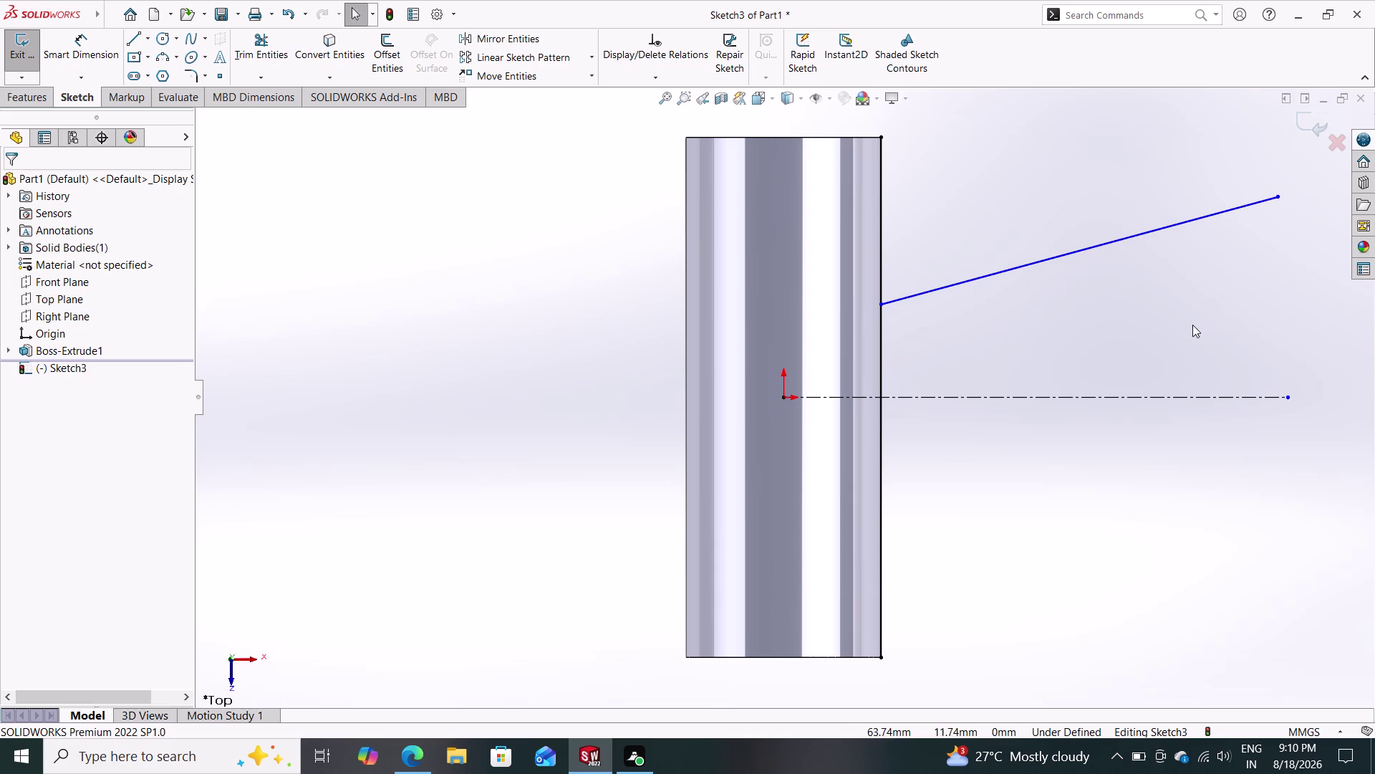
click(162, 33)
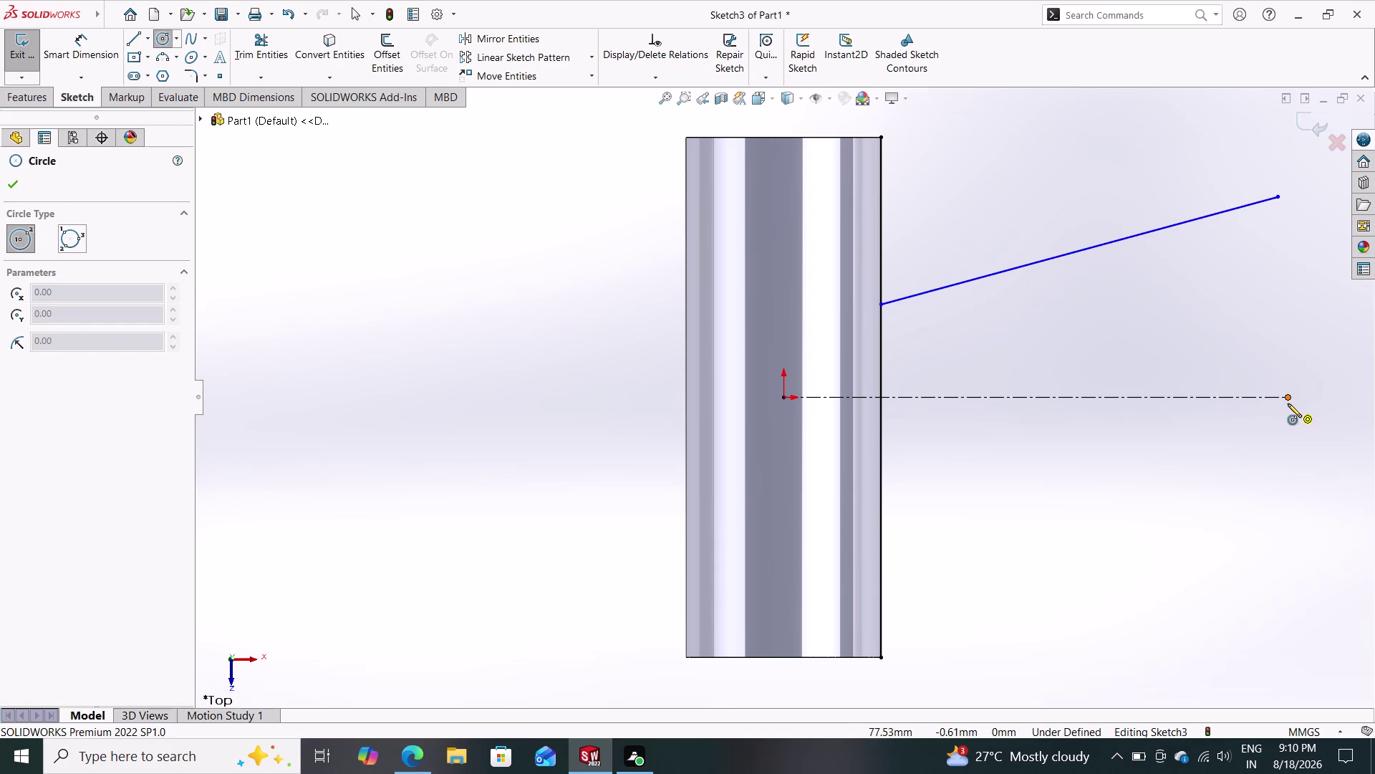
Draw two concentric circles at the centerline's right end.
click(1288, 398)
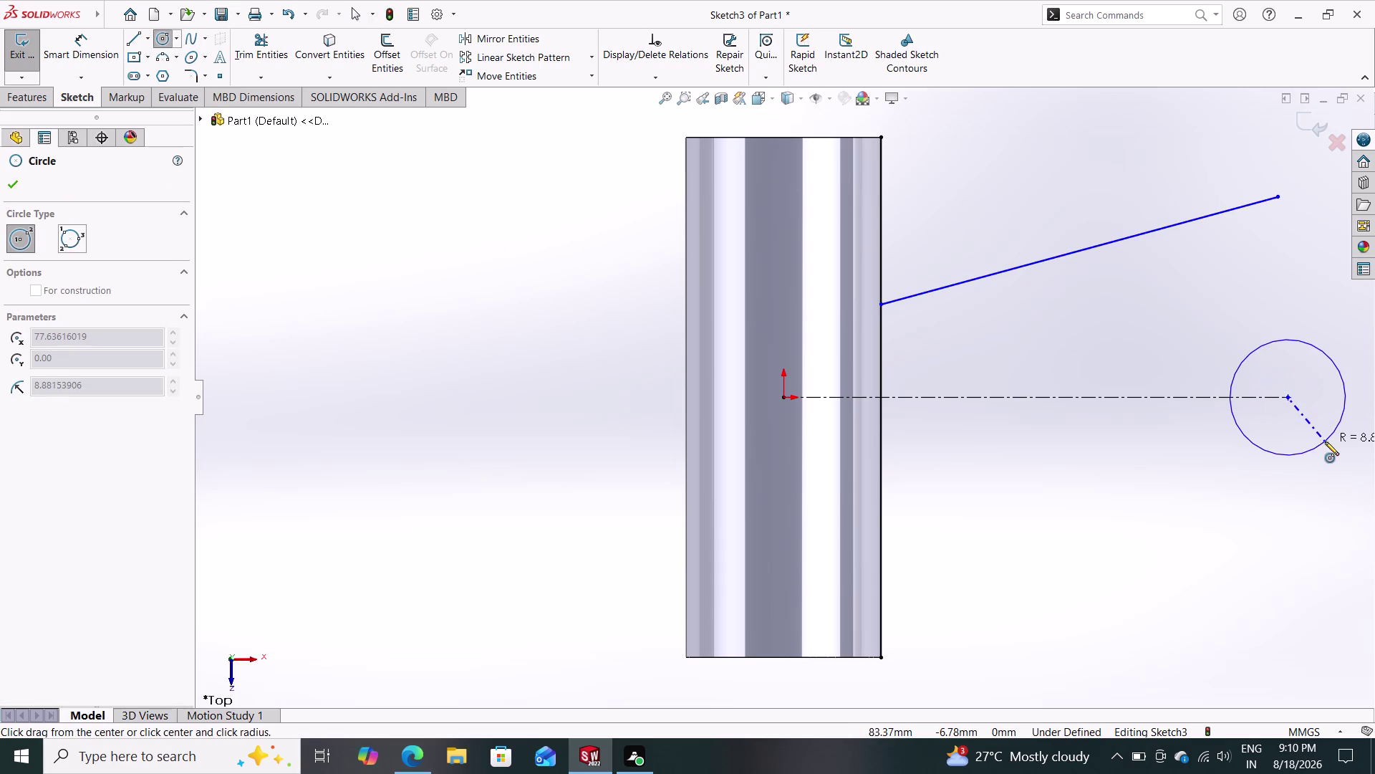
click(1325, 442)
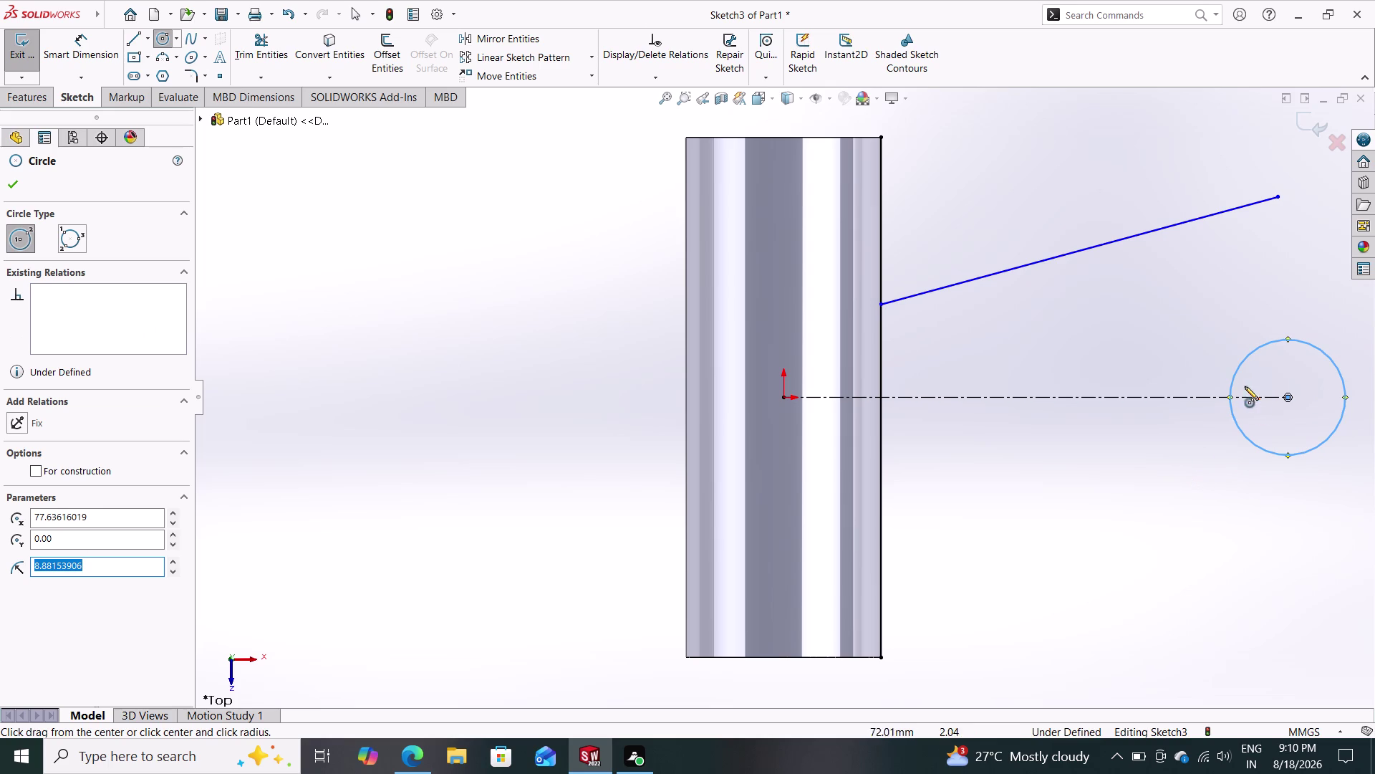
click(1287, 397)
click(1297, 496)
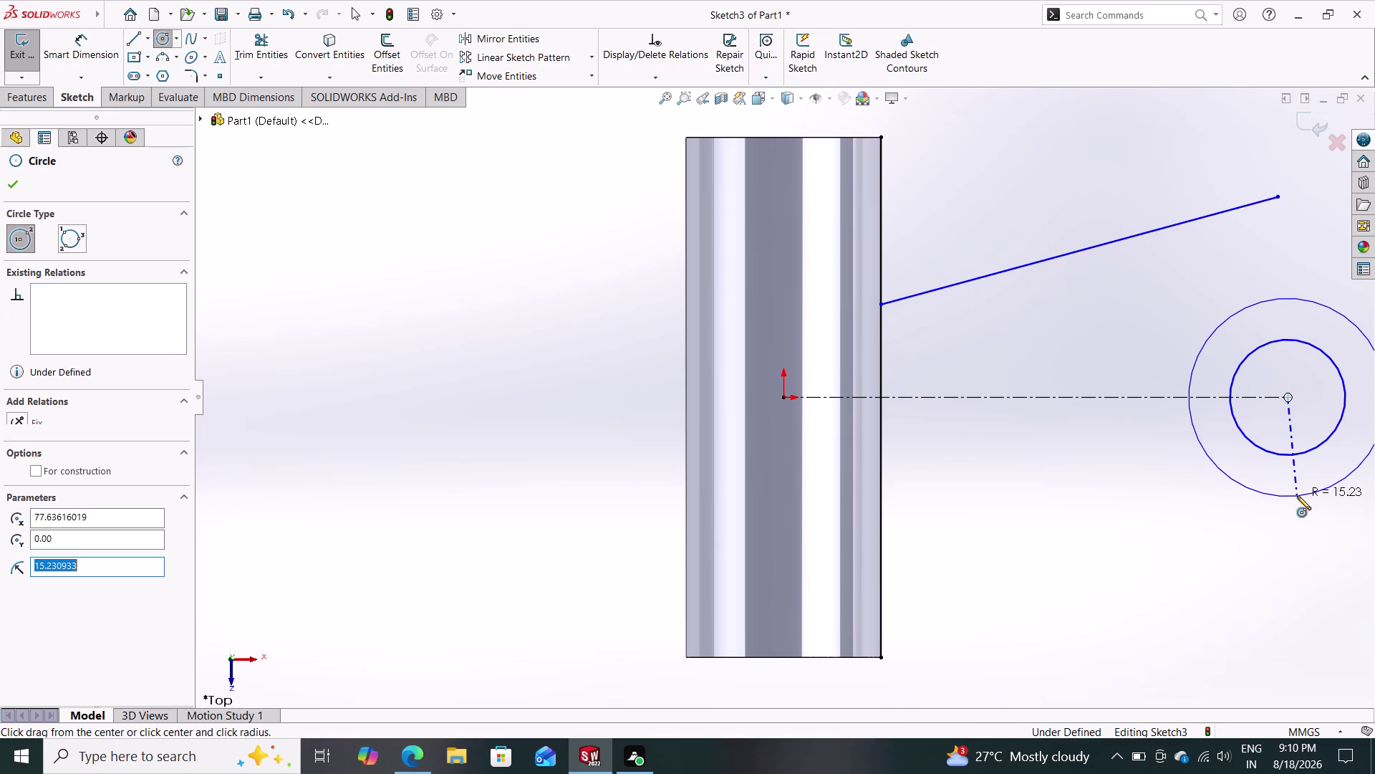
click(92, 53)
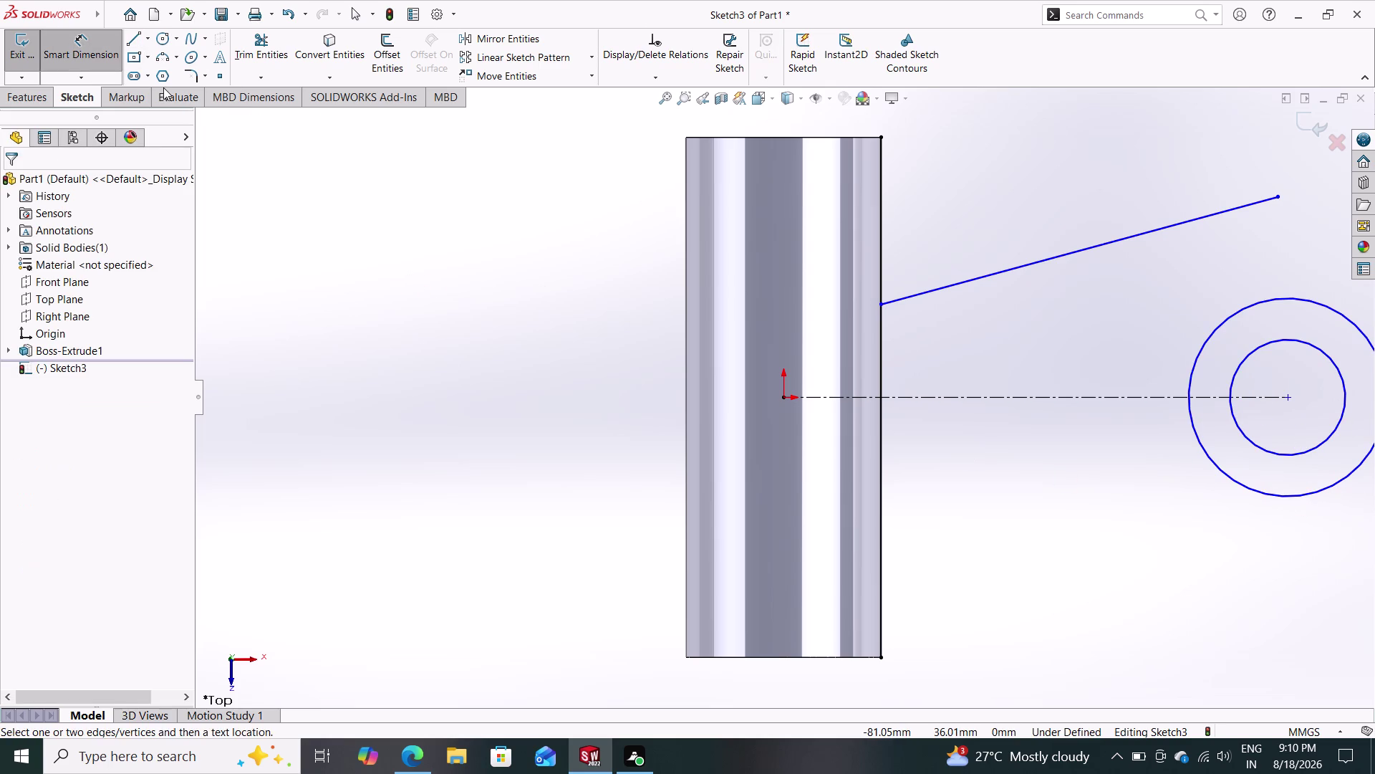
Dimension the concentric circles to 100 mm and 120 mm diameters.
click(1257, 347)
click(1204, 273)
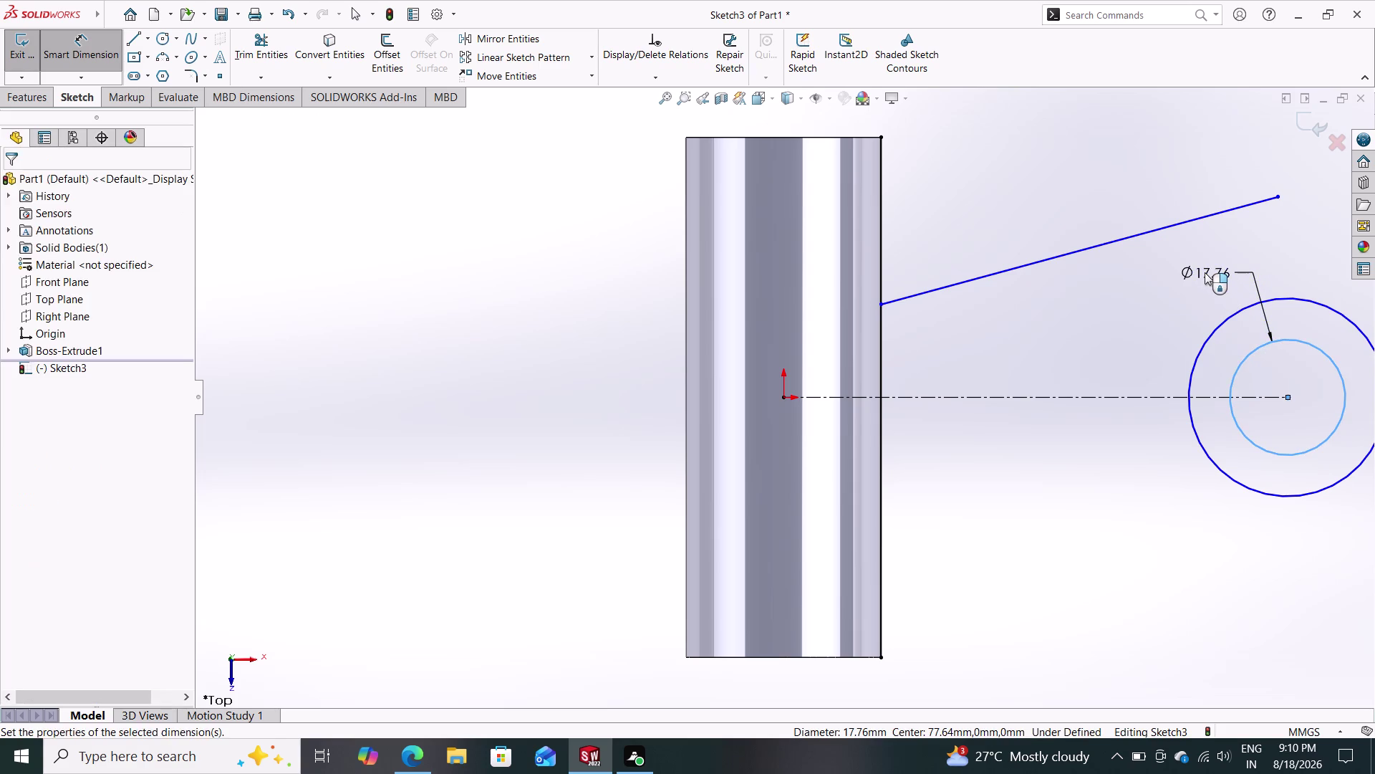
text(100)
key(Return)
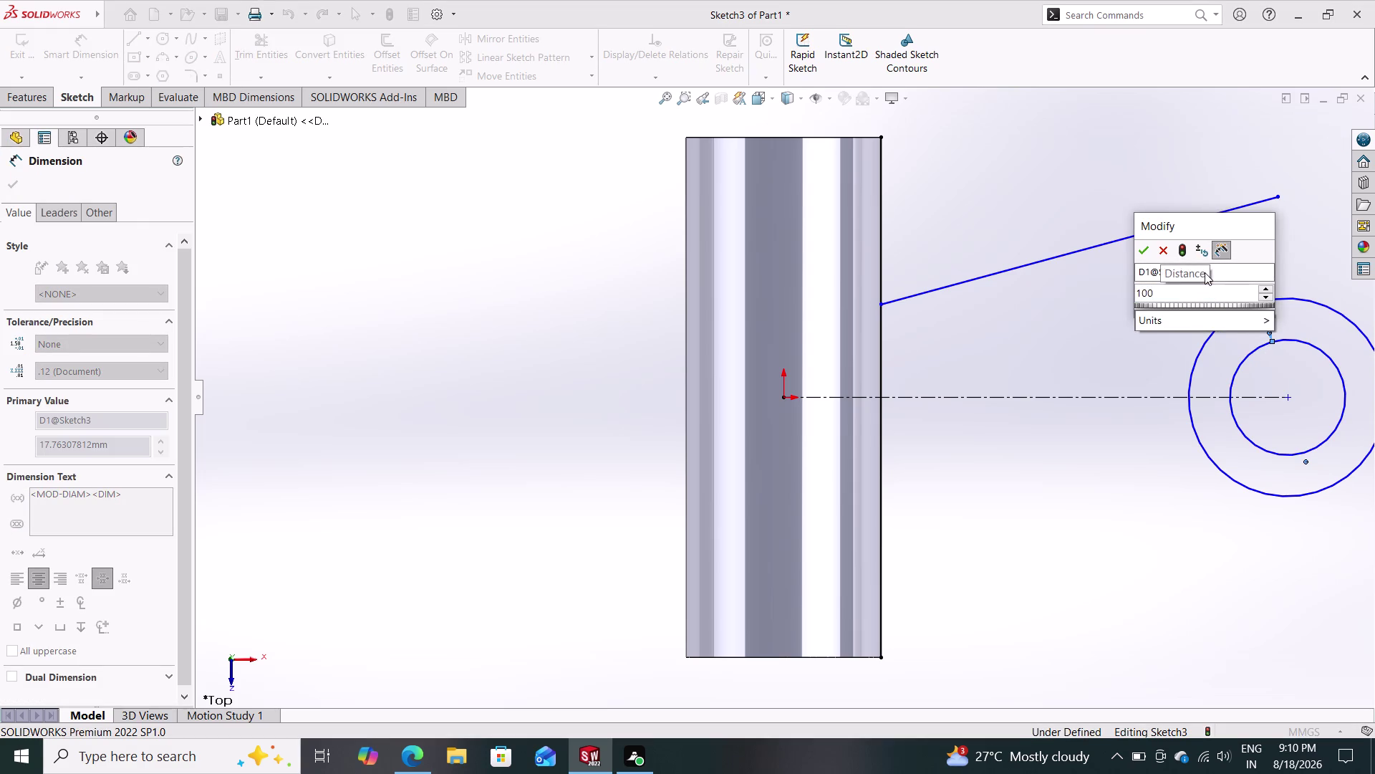
click(1235, 313)
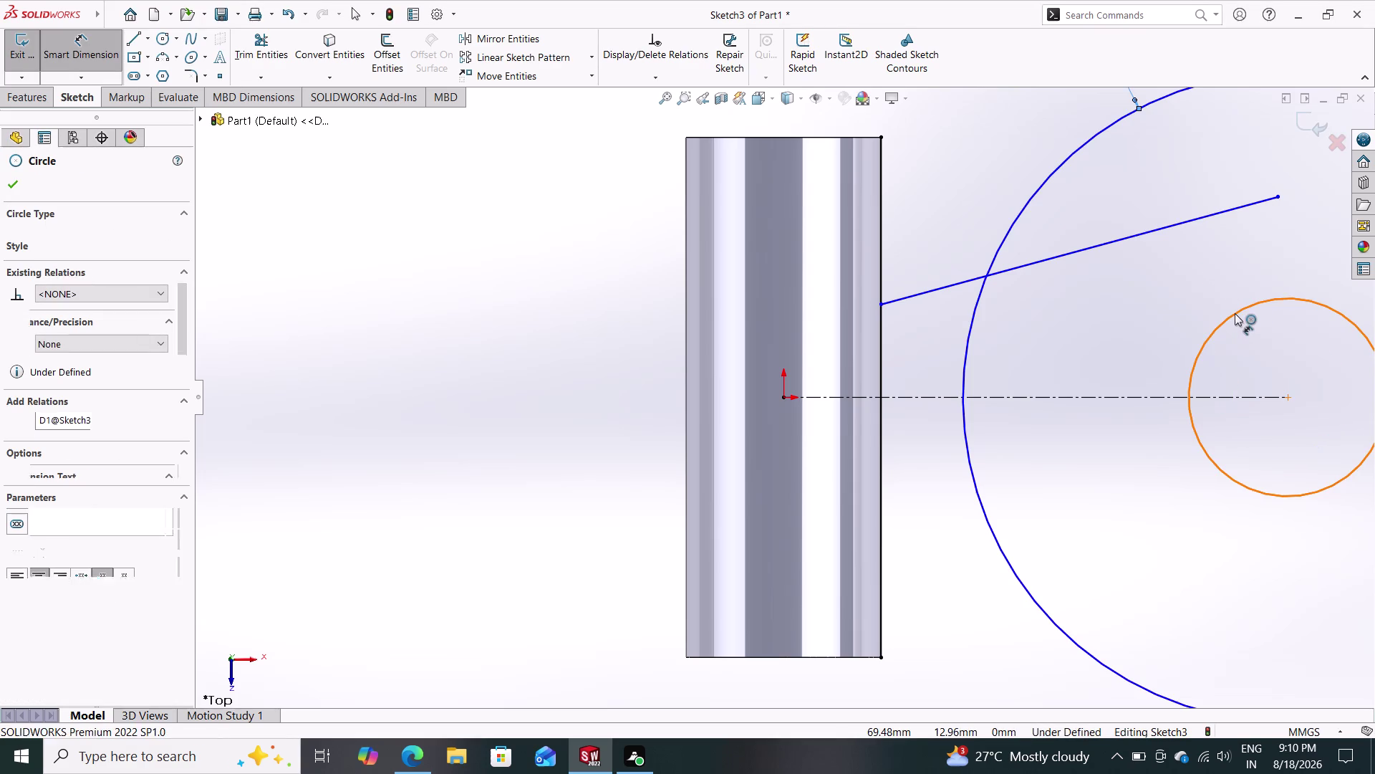
click(999, 140)
text(1)
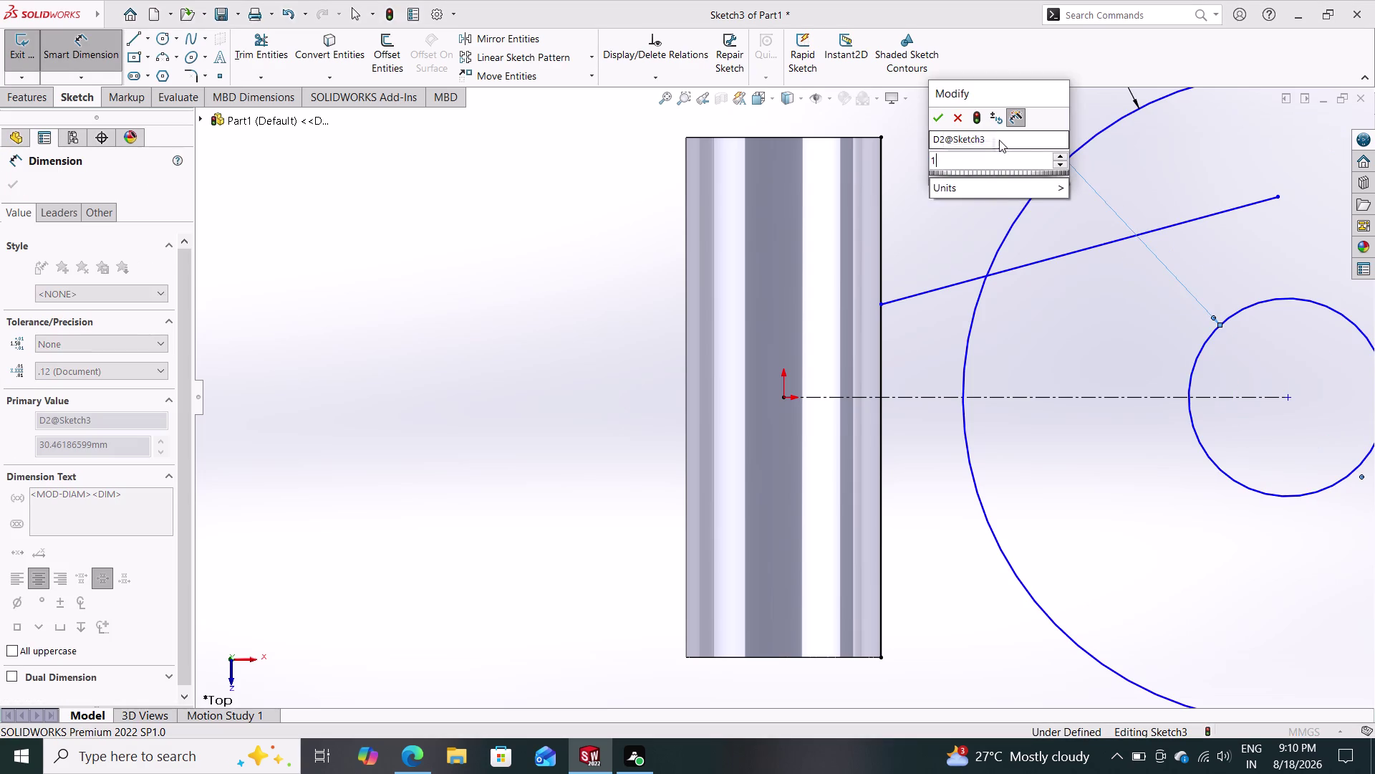
text(20)
key(Return)
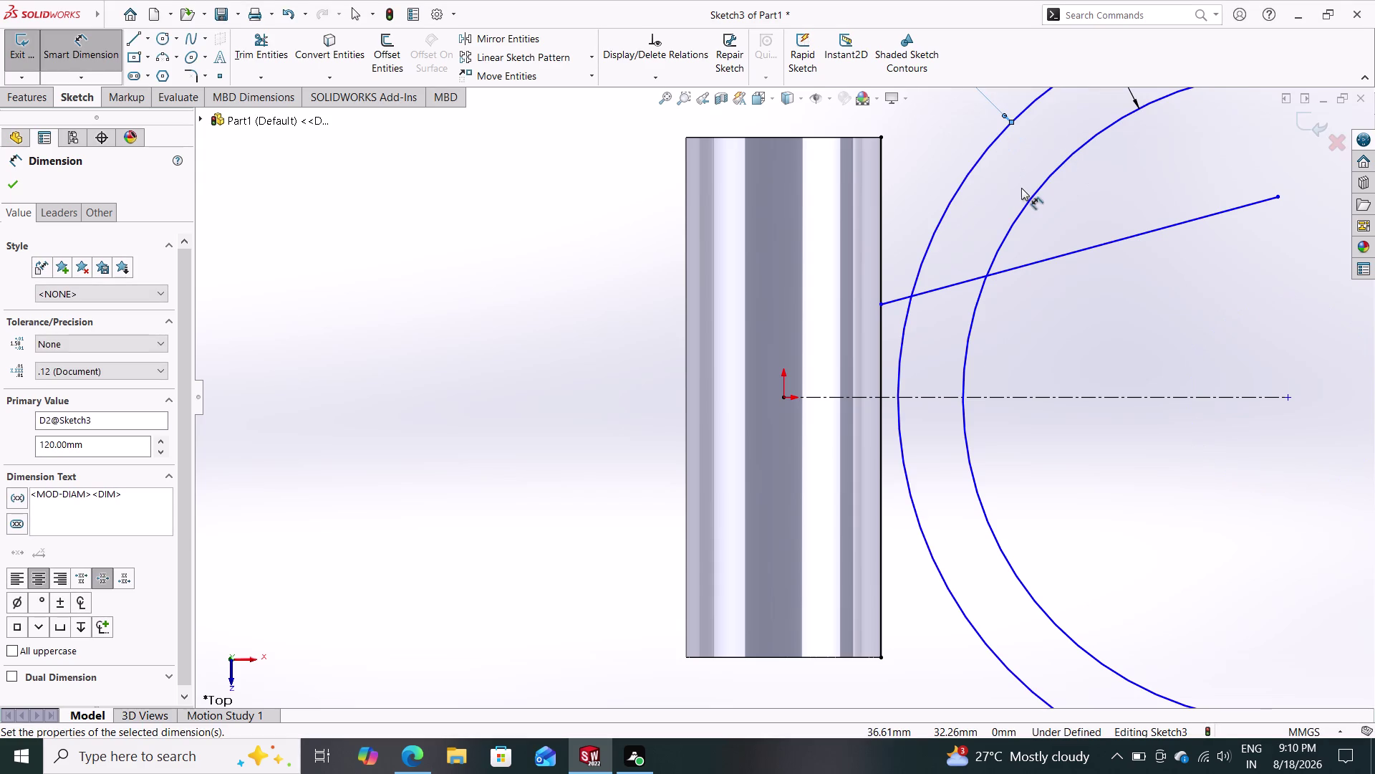
scroll(down, 3)
scroll(up, 3)
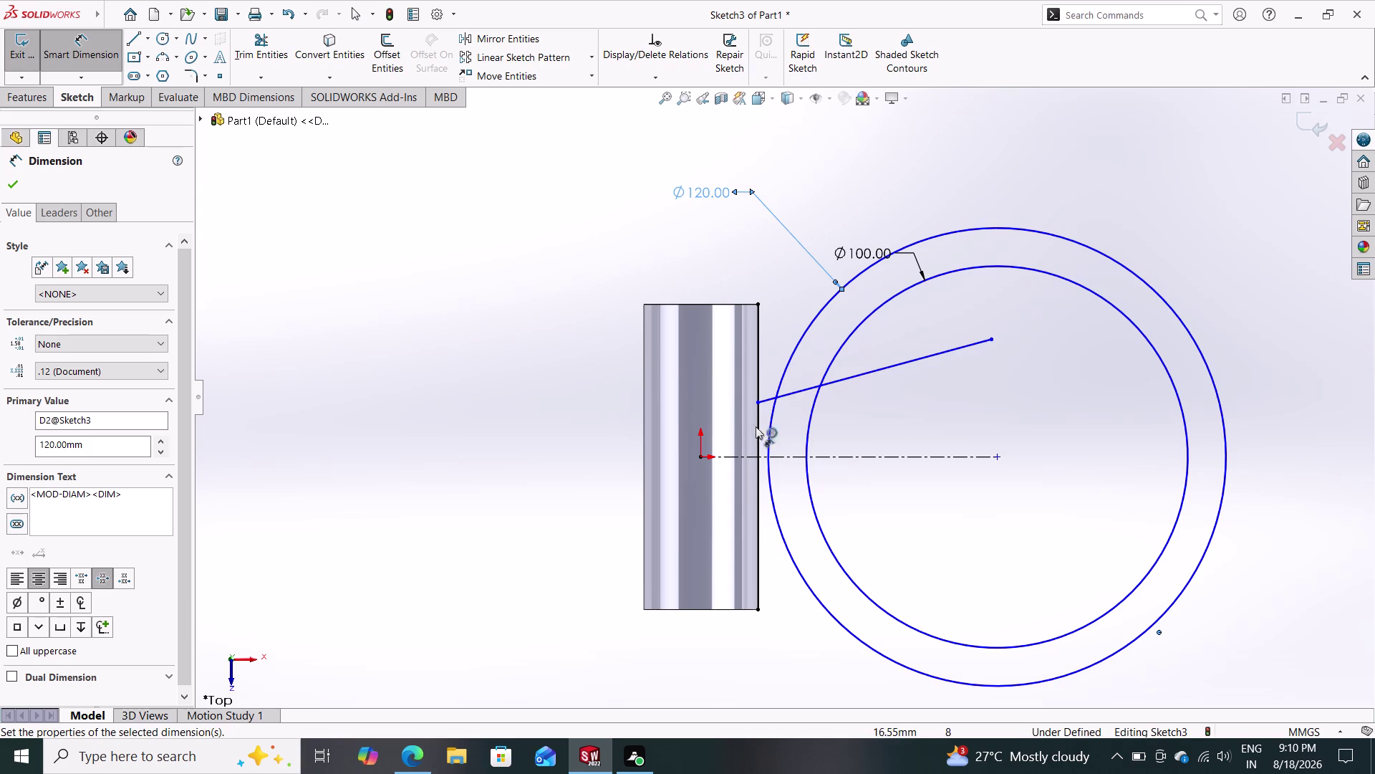
Dimension the distance from the origin to the ring centre as 160 mm.
click(703, 457)
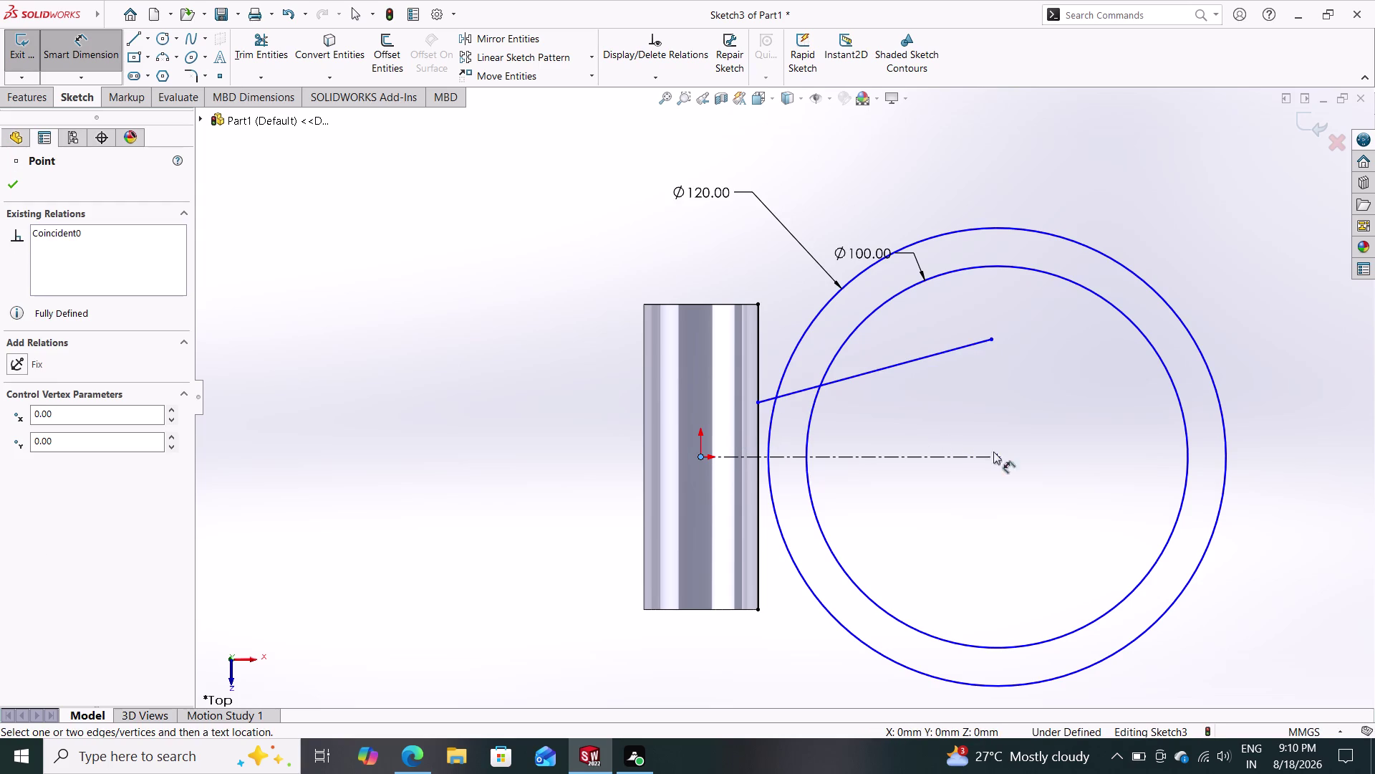
click(998, 454)
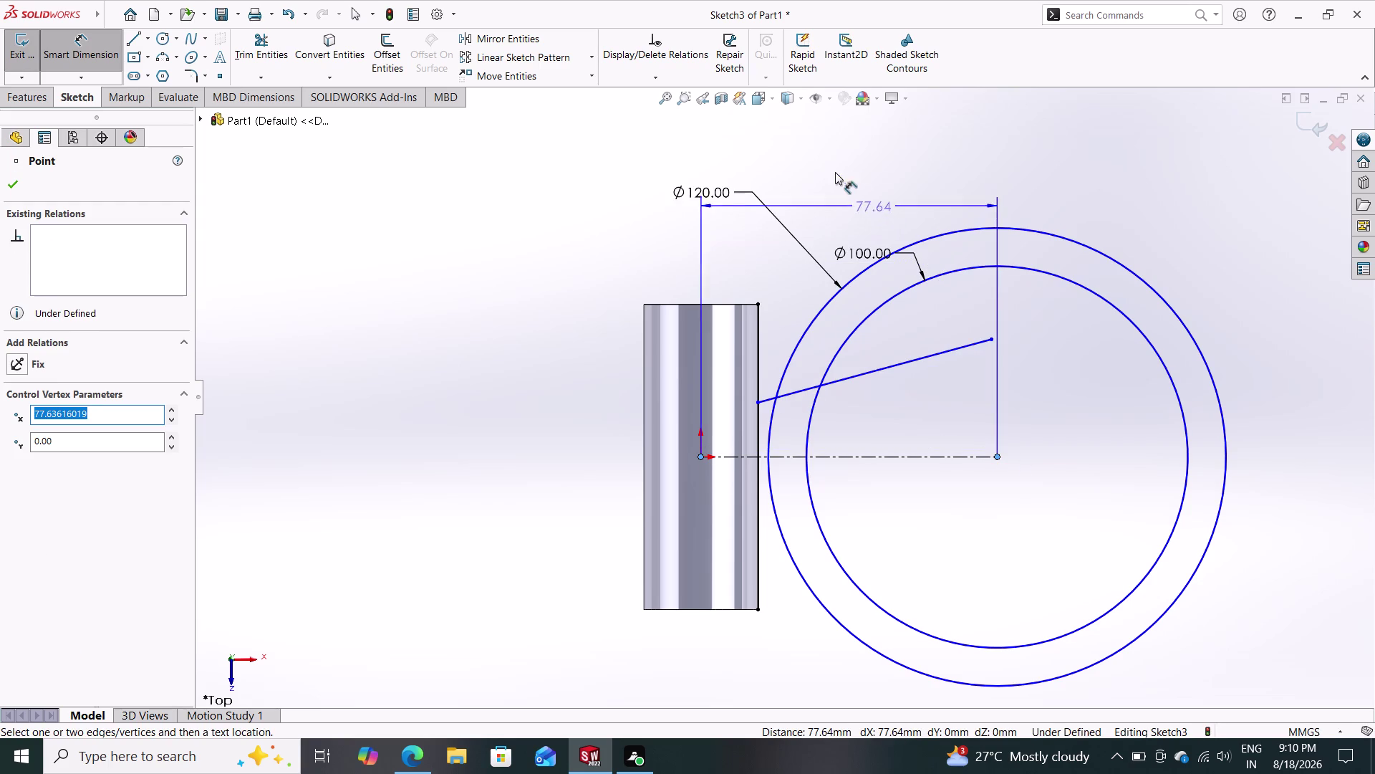
click(833, 169)
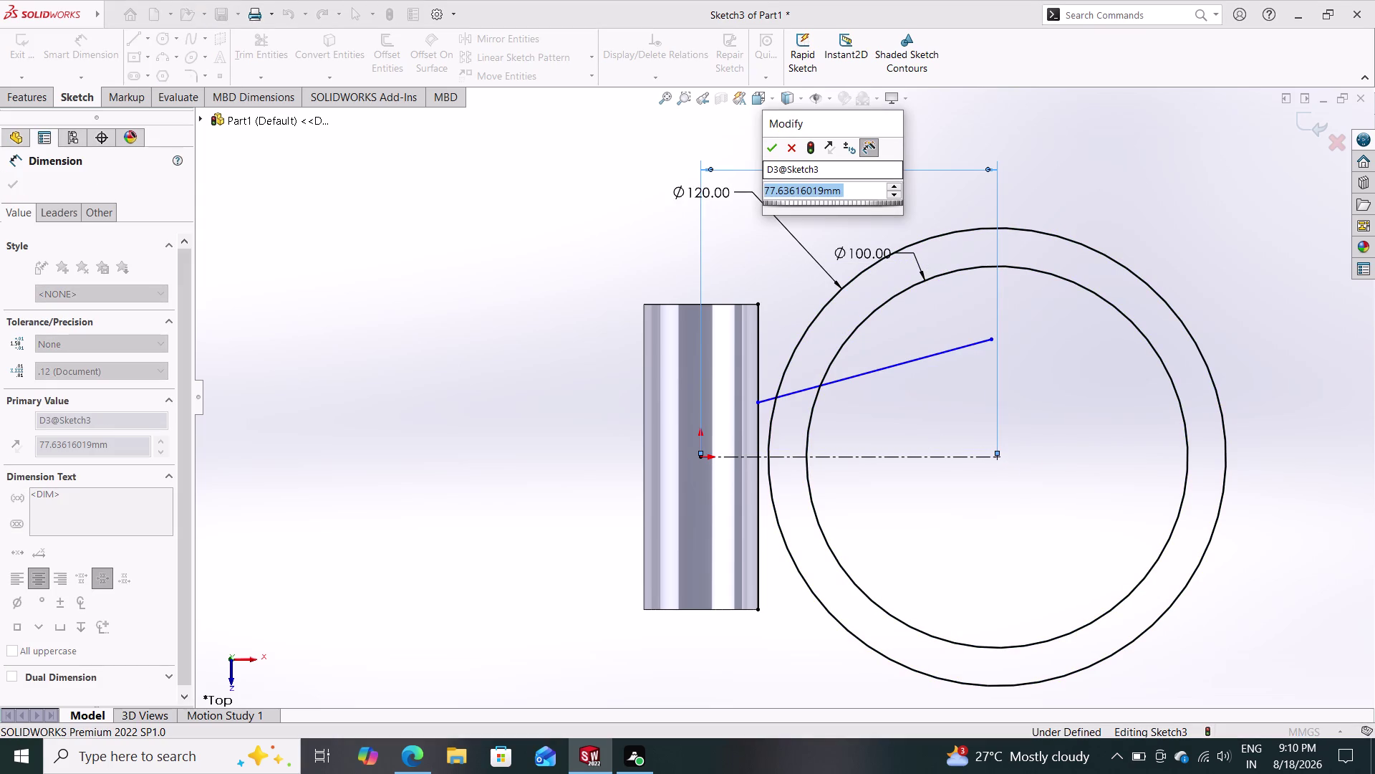
text(1)
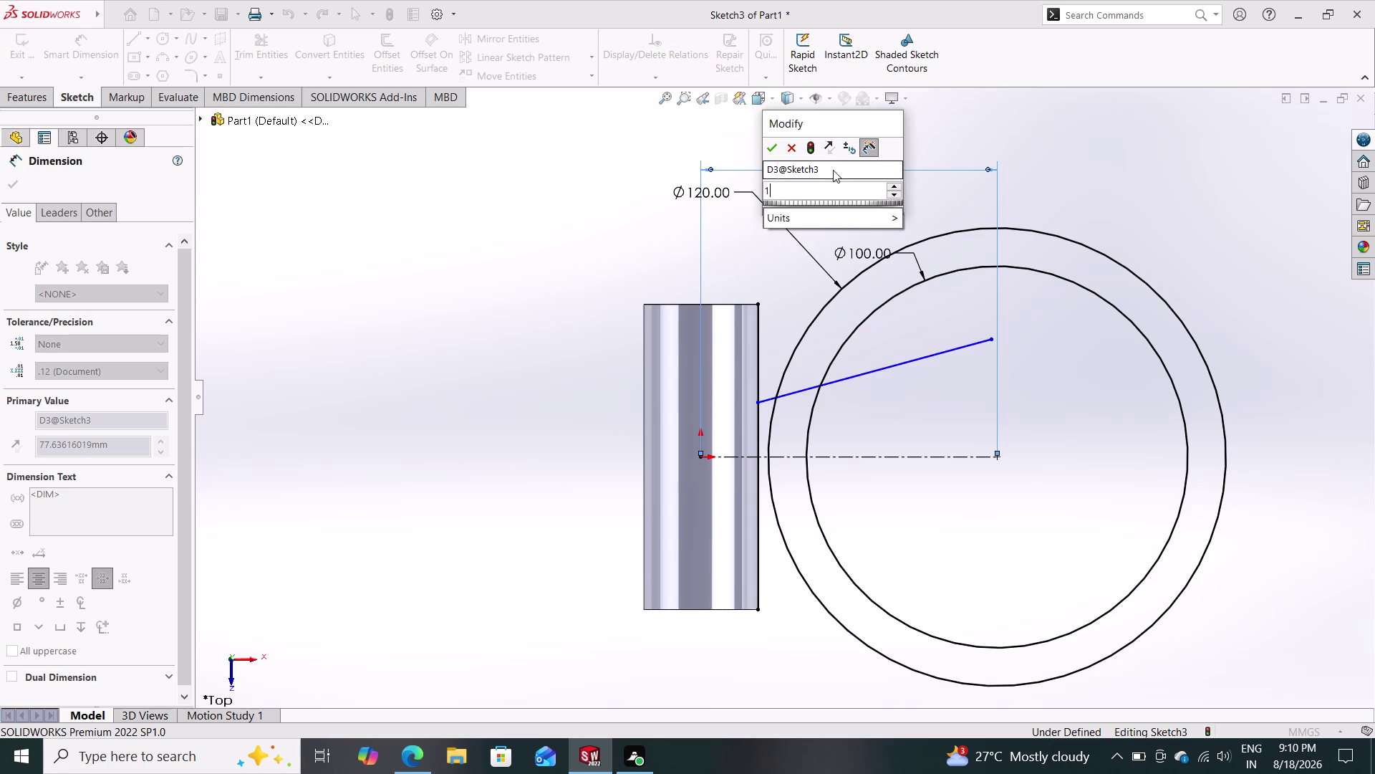
text(60)
key(Return)
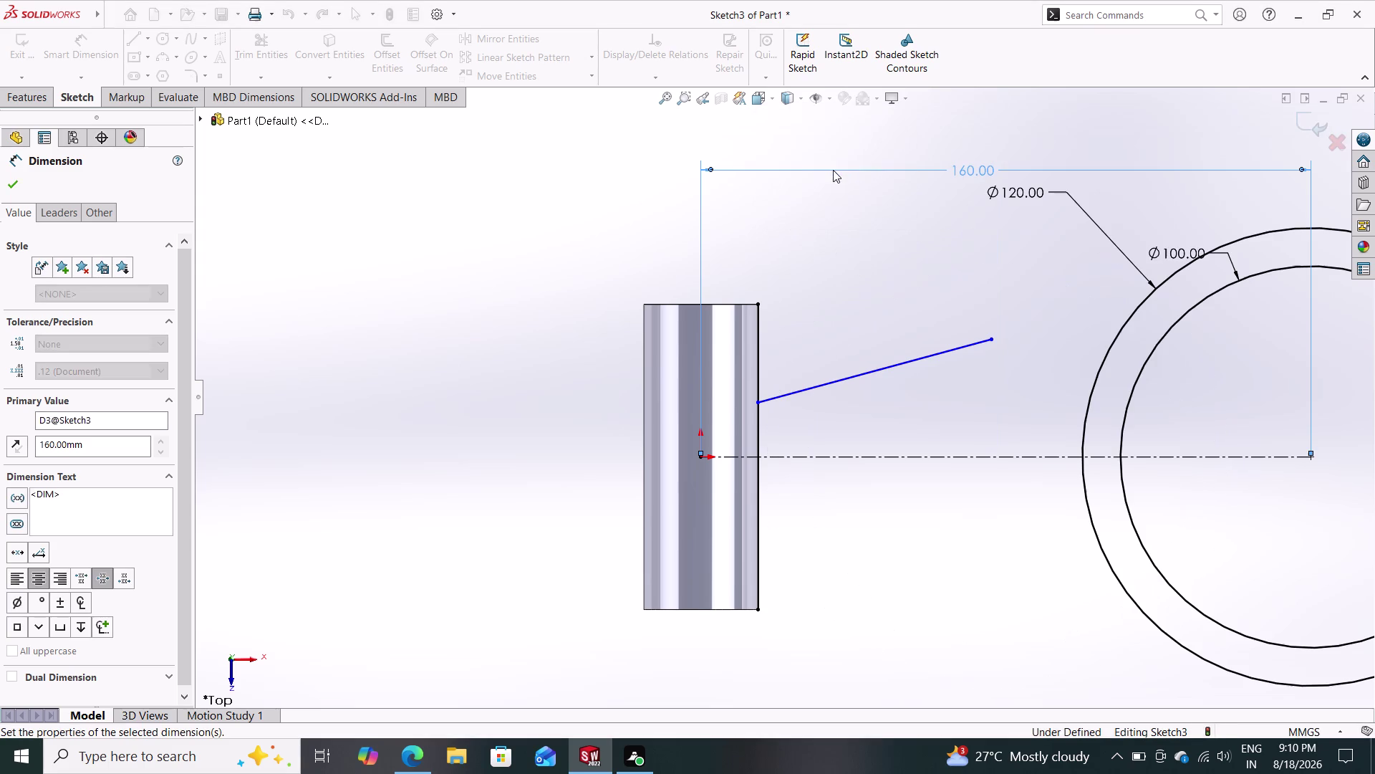
key(Escape)
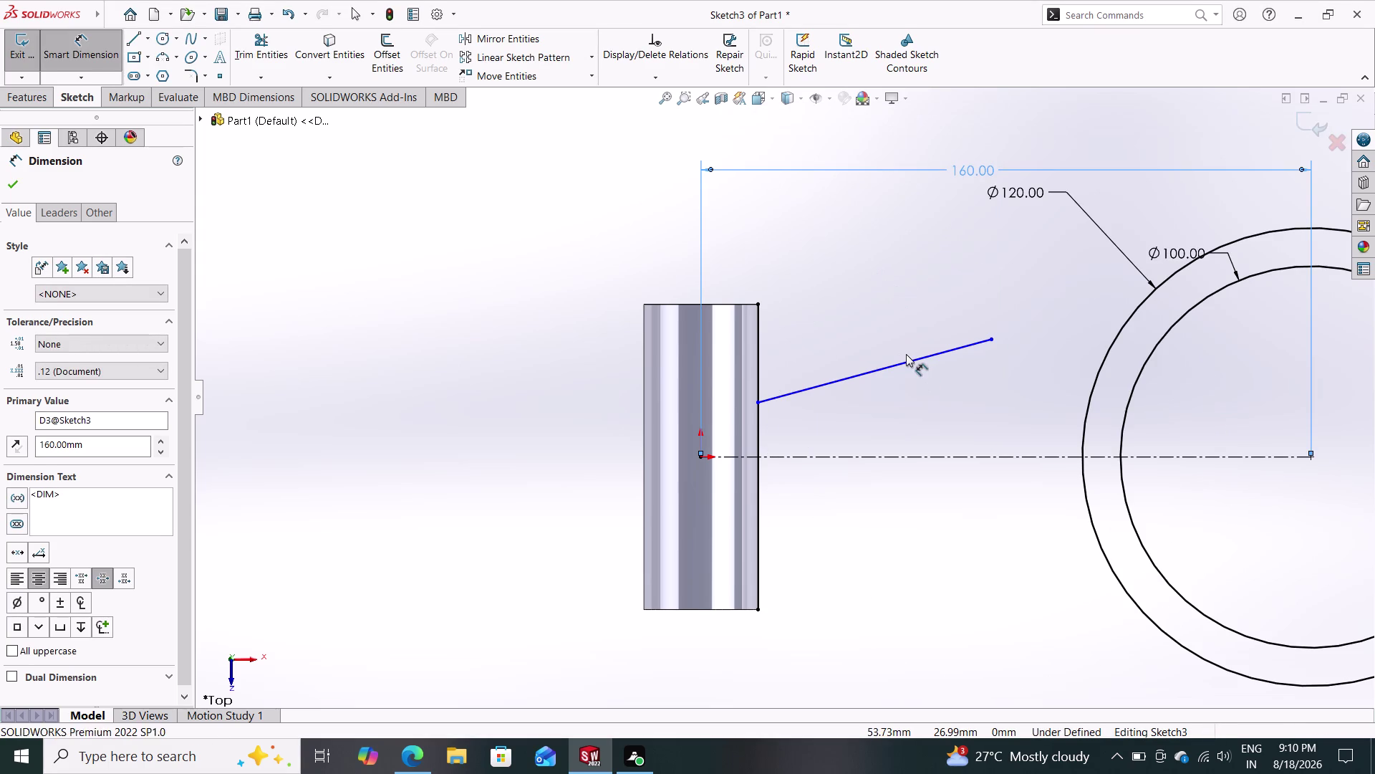
scroll(down, 3)
scroll(up, 3)
scroll(down, 3)
scroll(up, 3)
scroll(down, 3)
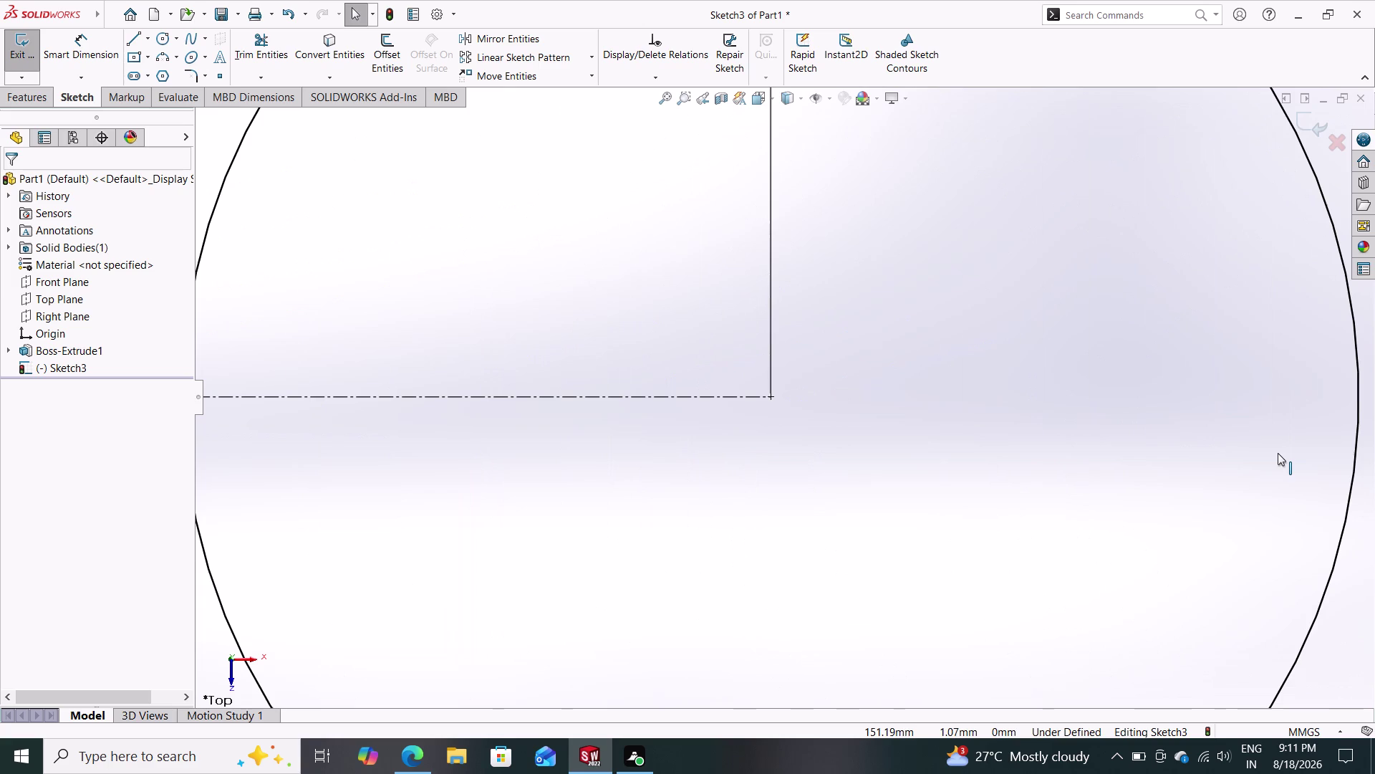
scroll(down, 3)
scroll(up, 3)
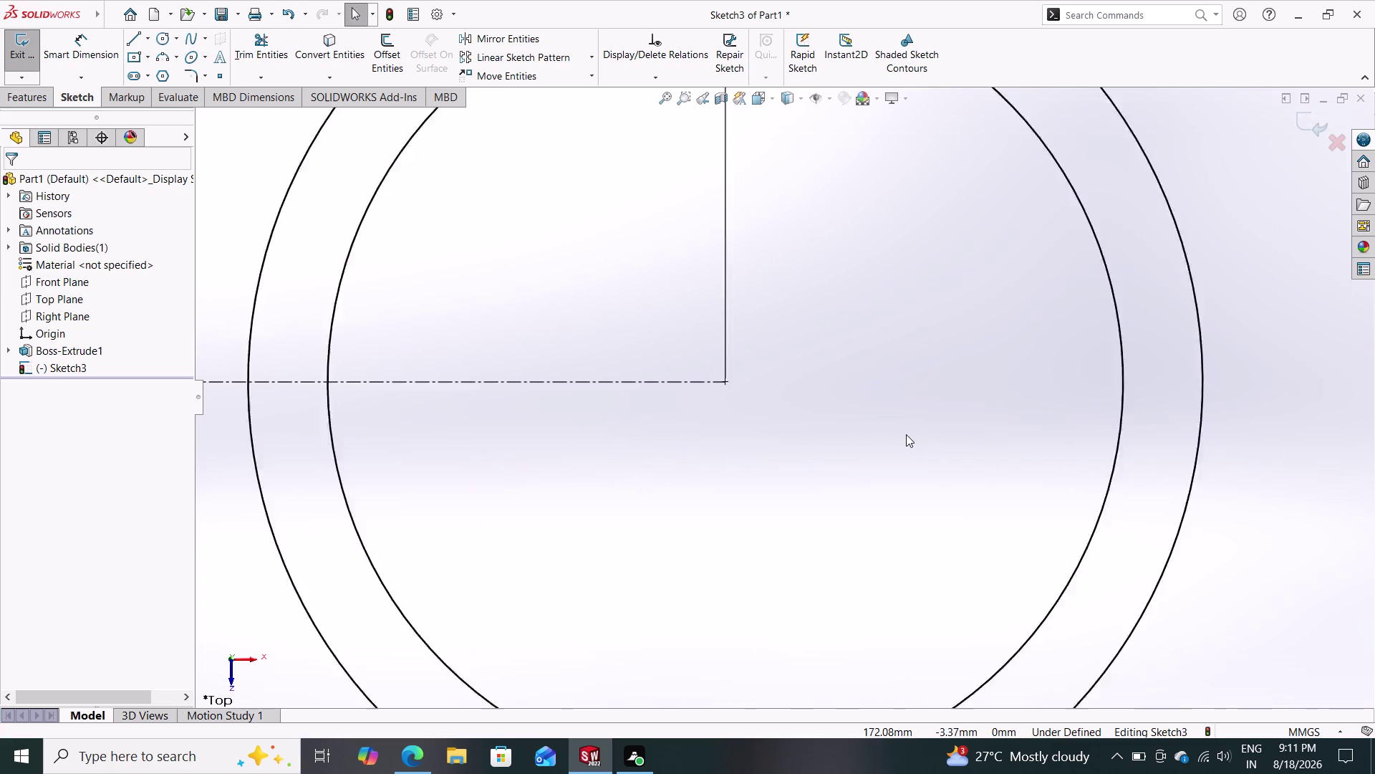
scroll(up, 3)
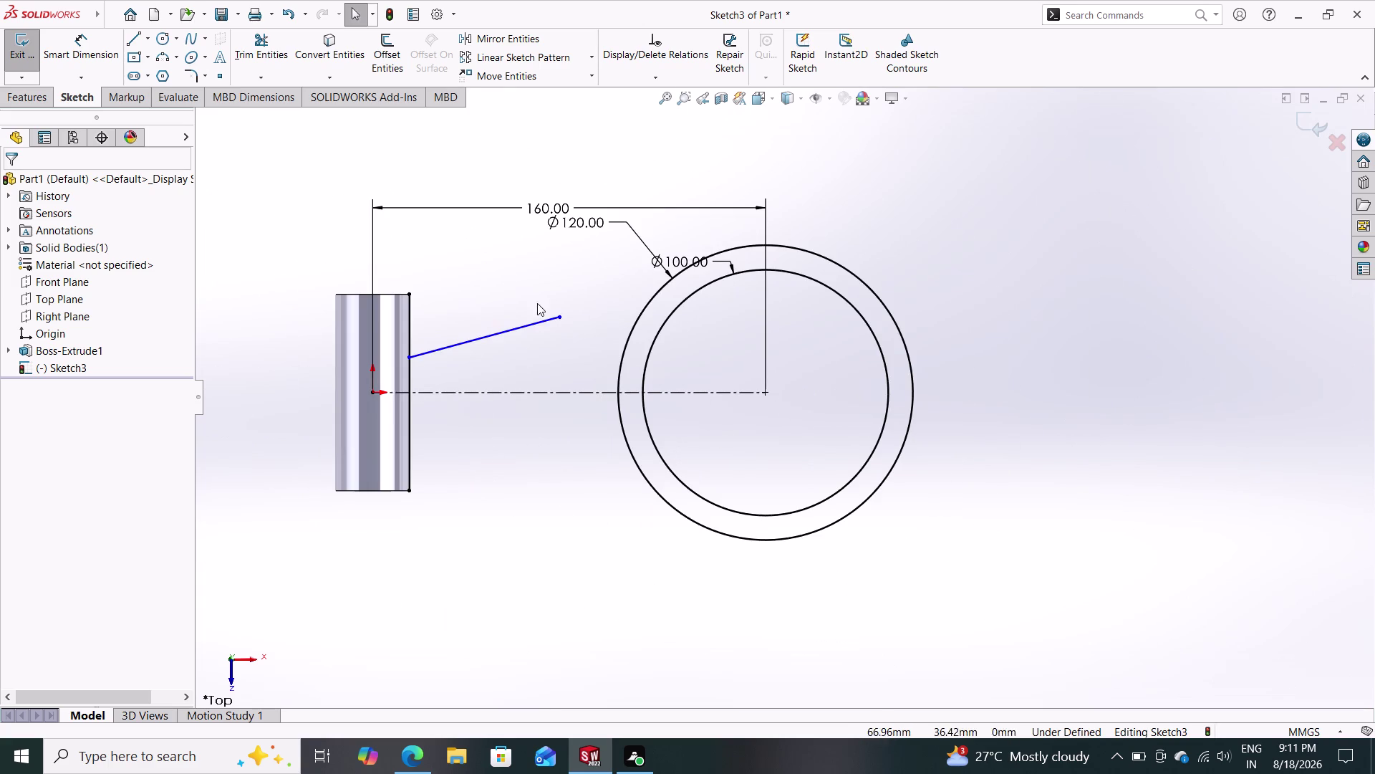
Drag the sloped line's free end onto the outer 120 mm circle.
drag(561, 314, 731, 253)
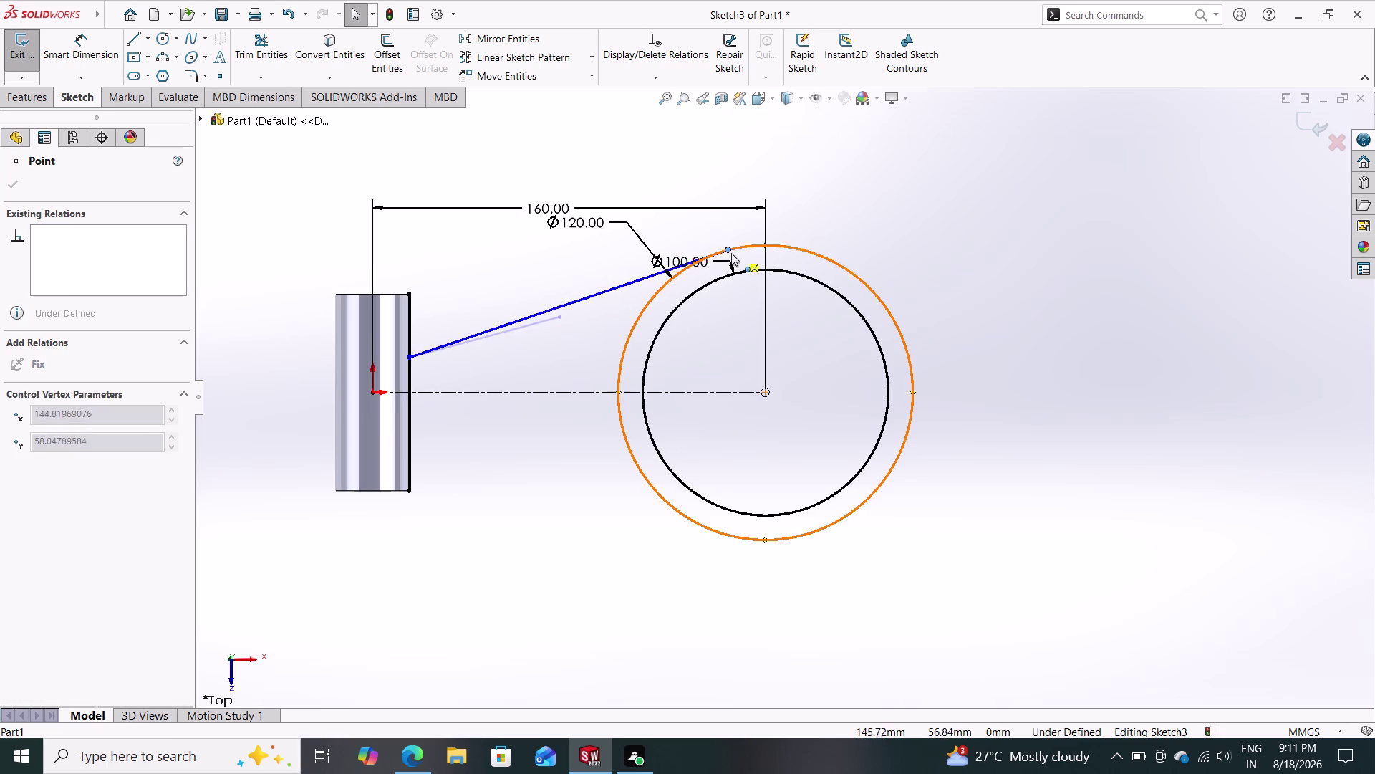
drag(731, 253, 751, 242)
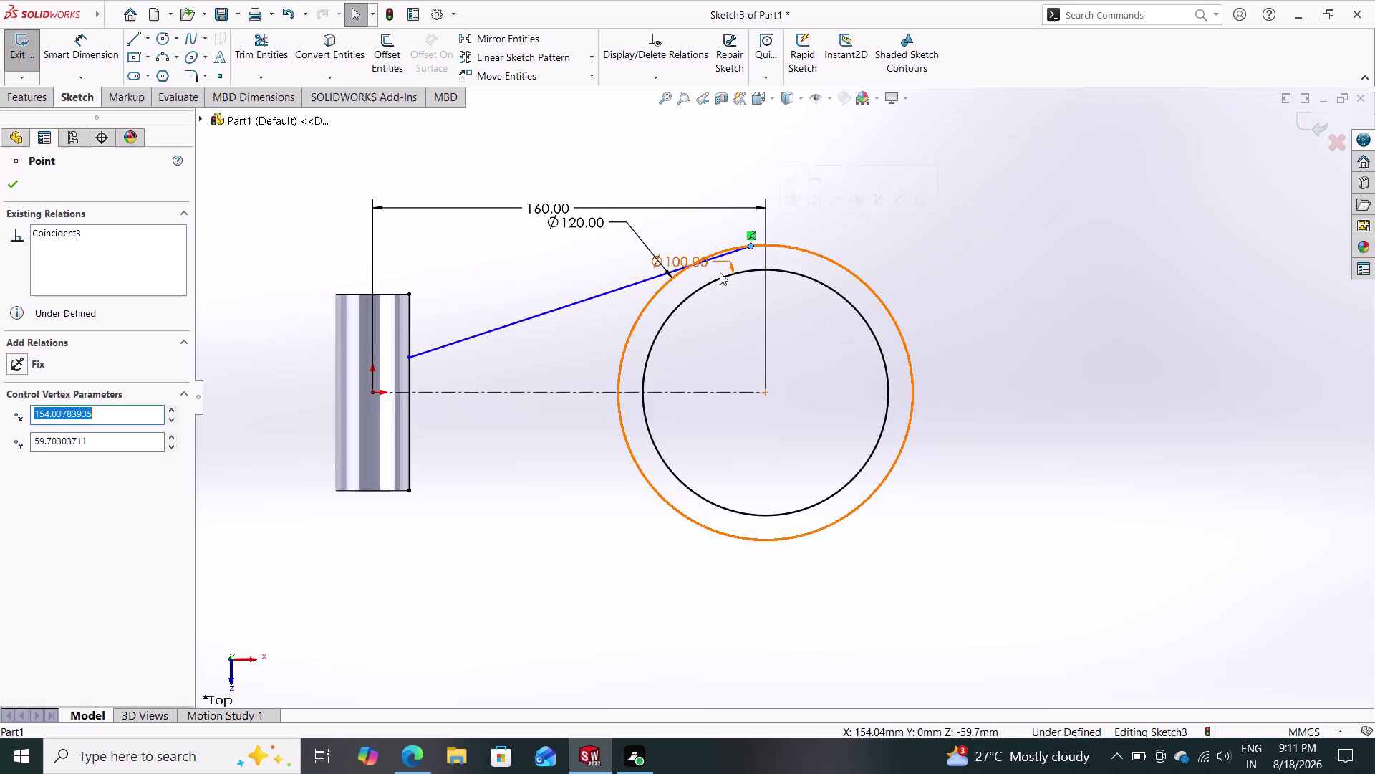
key(Escape)
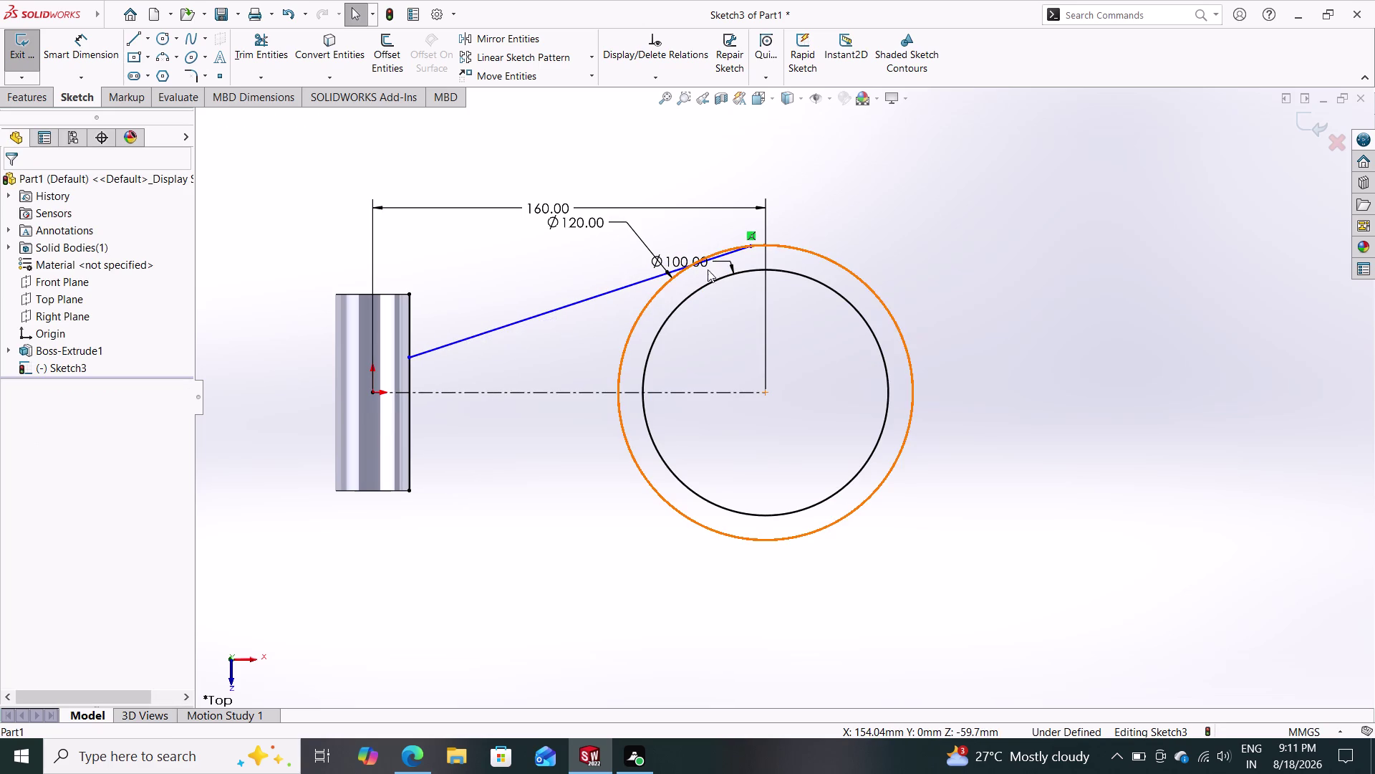
click(723, 252)
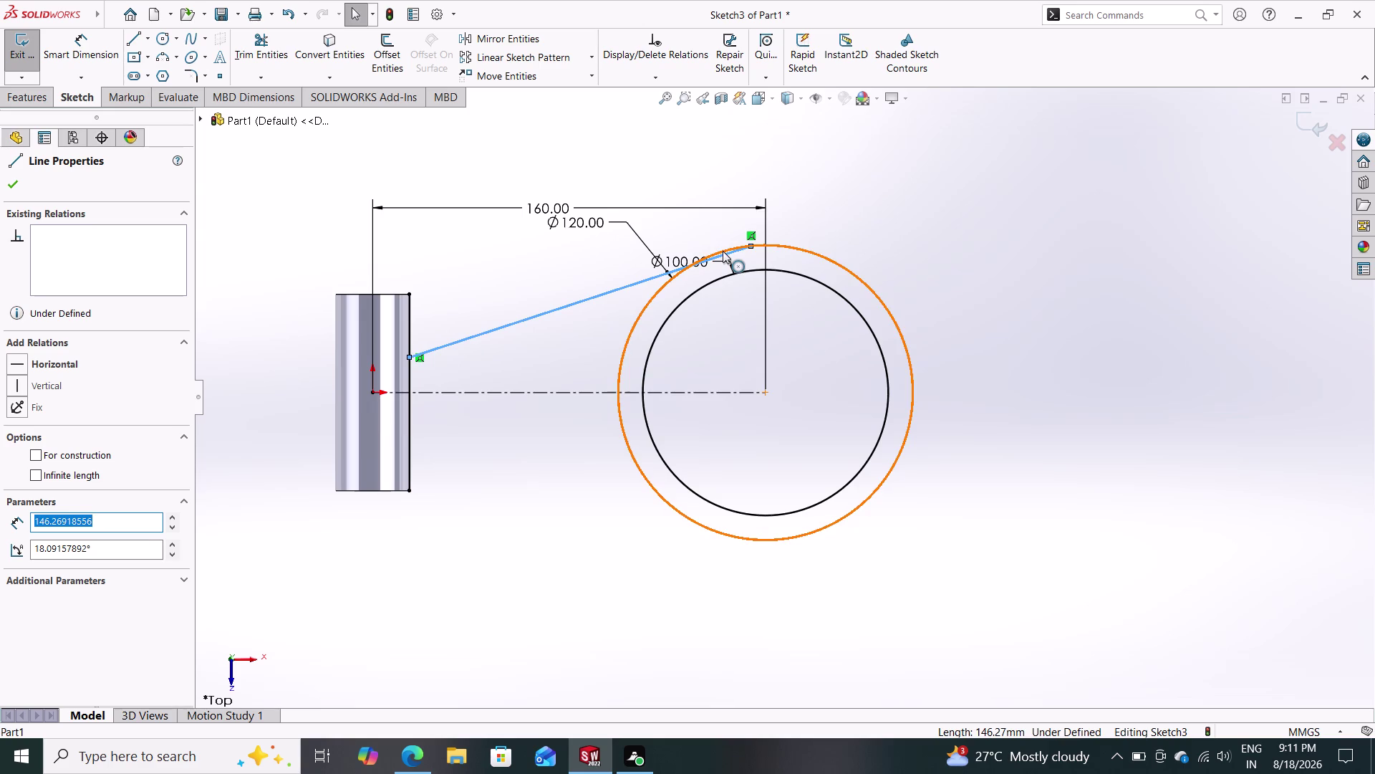
drag(723, 251, 710, 260)
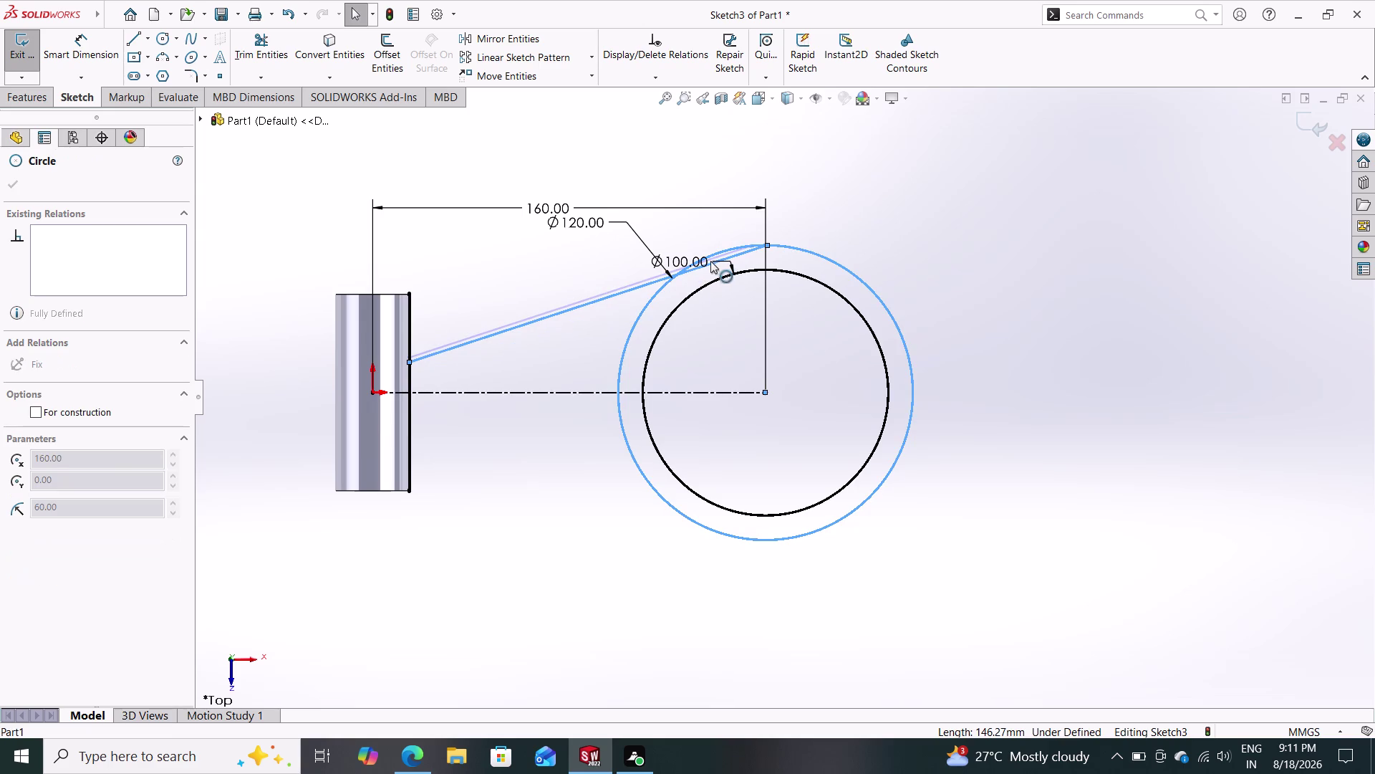
drag(711, 260, 753, 254)
key(Escape)
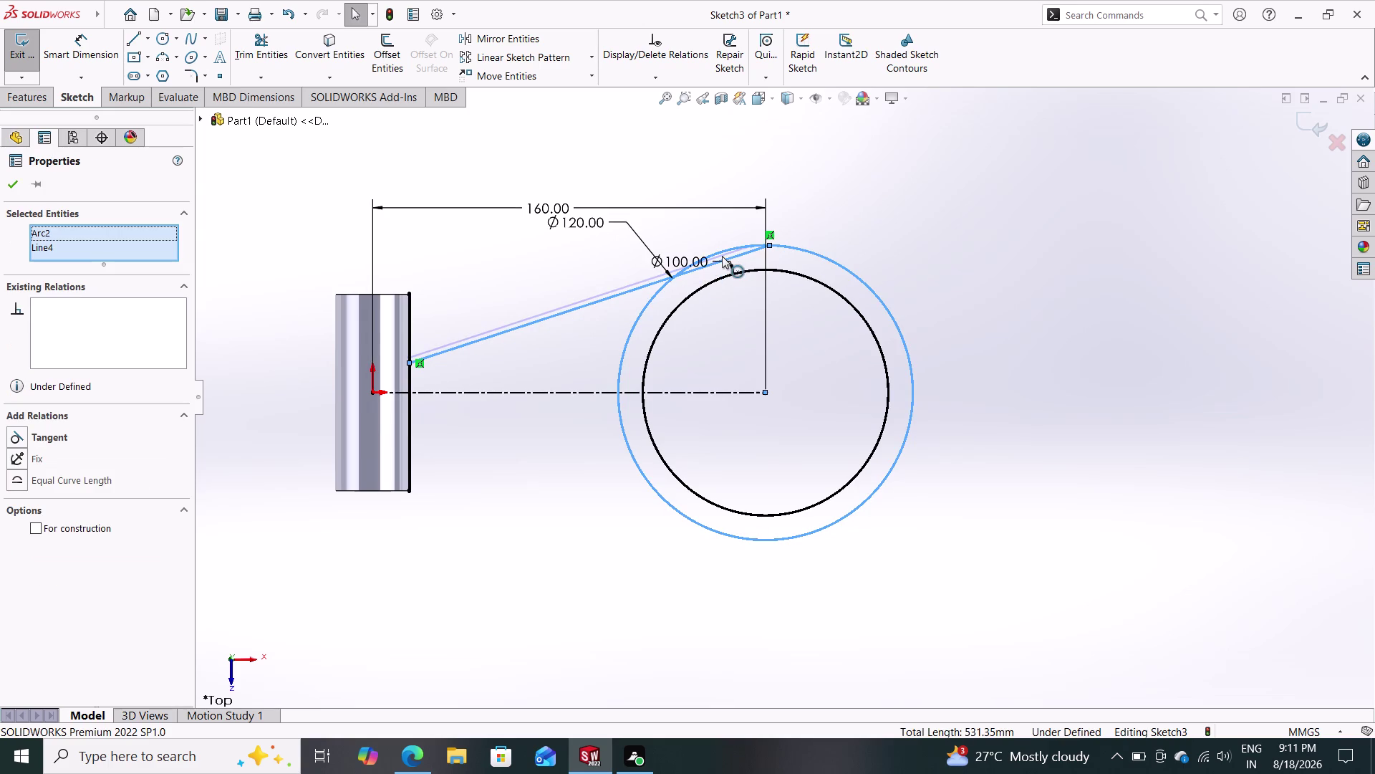
drag(731, 255, 701, 260)
key(Escape)
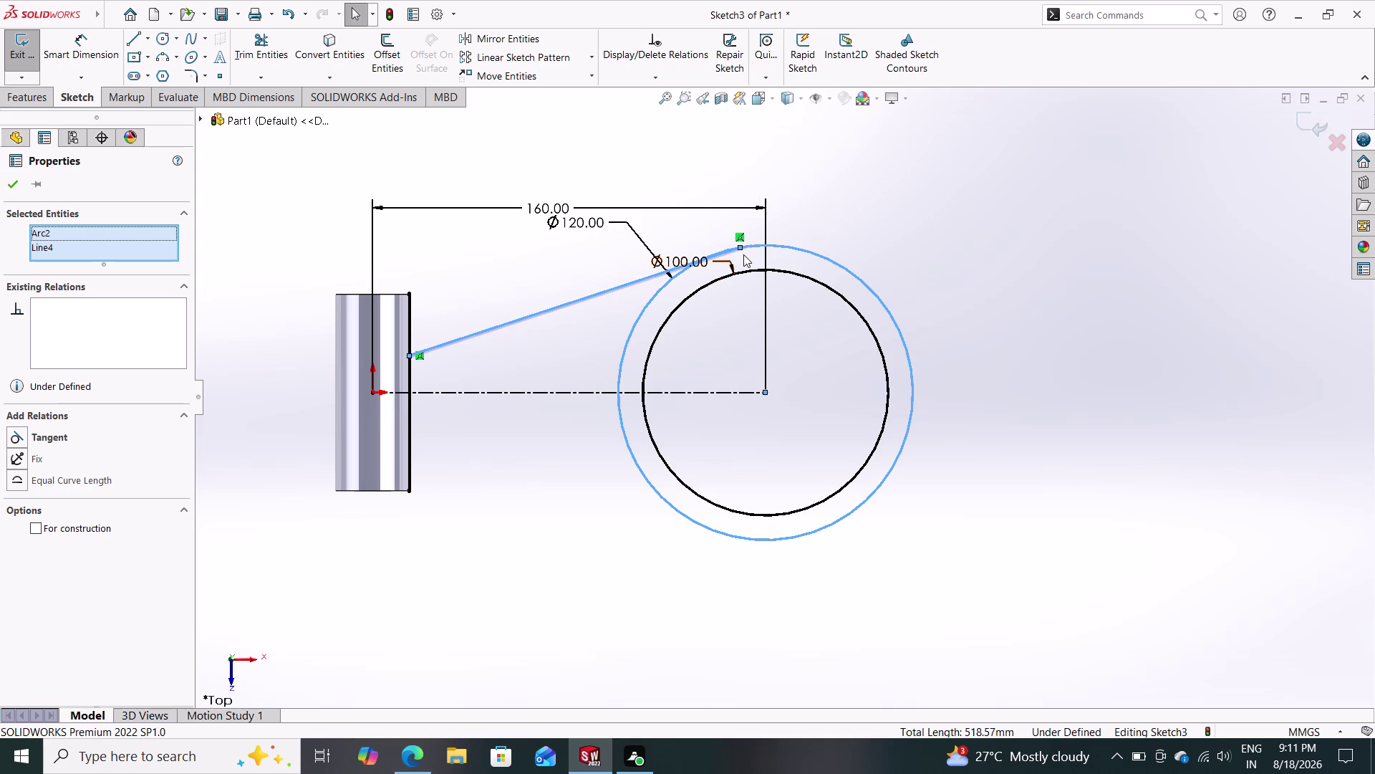
Add a Tangent relation between the upper line and the outer circle.
scroll(up, 3)
scroll(down, 3)
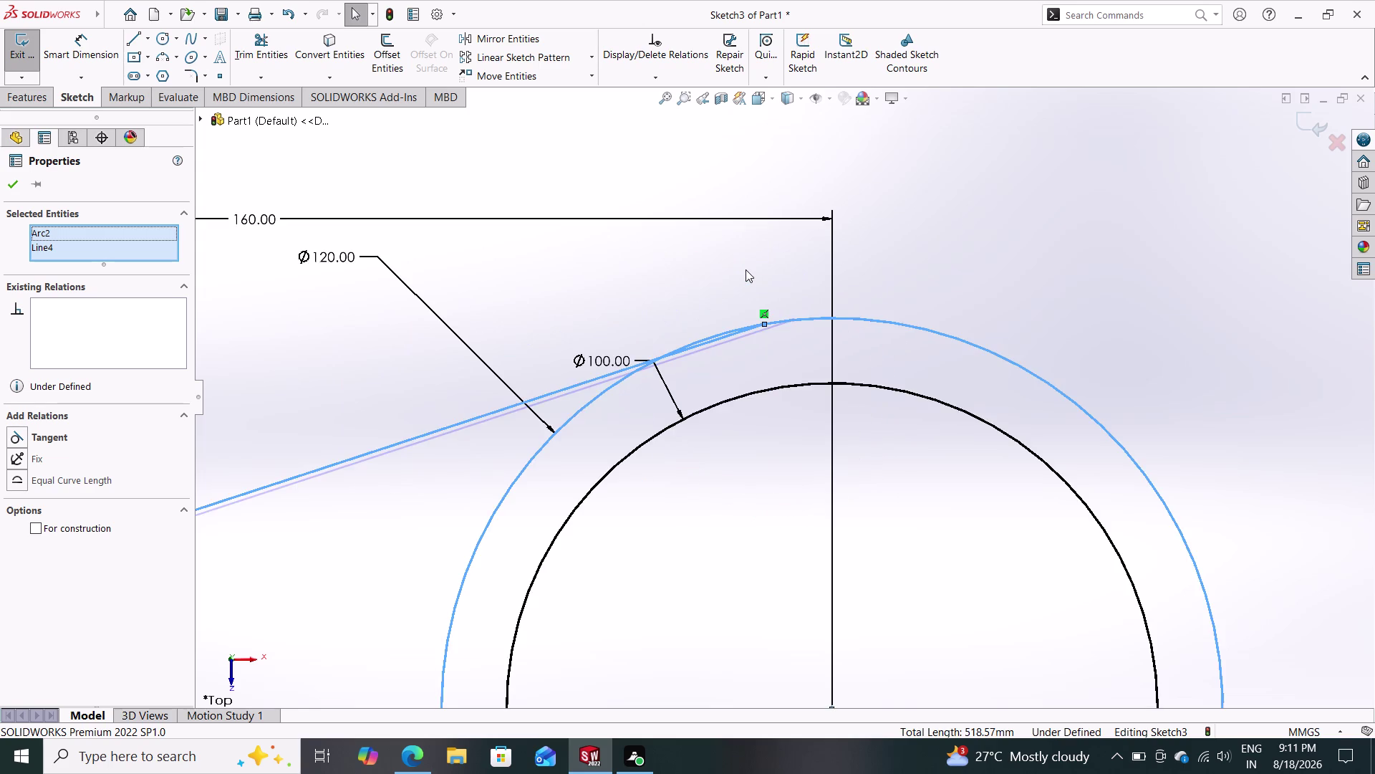
scroll(down, 3)
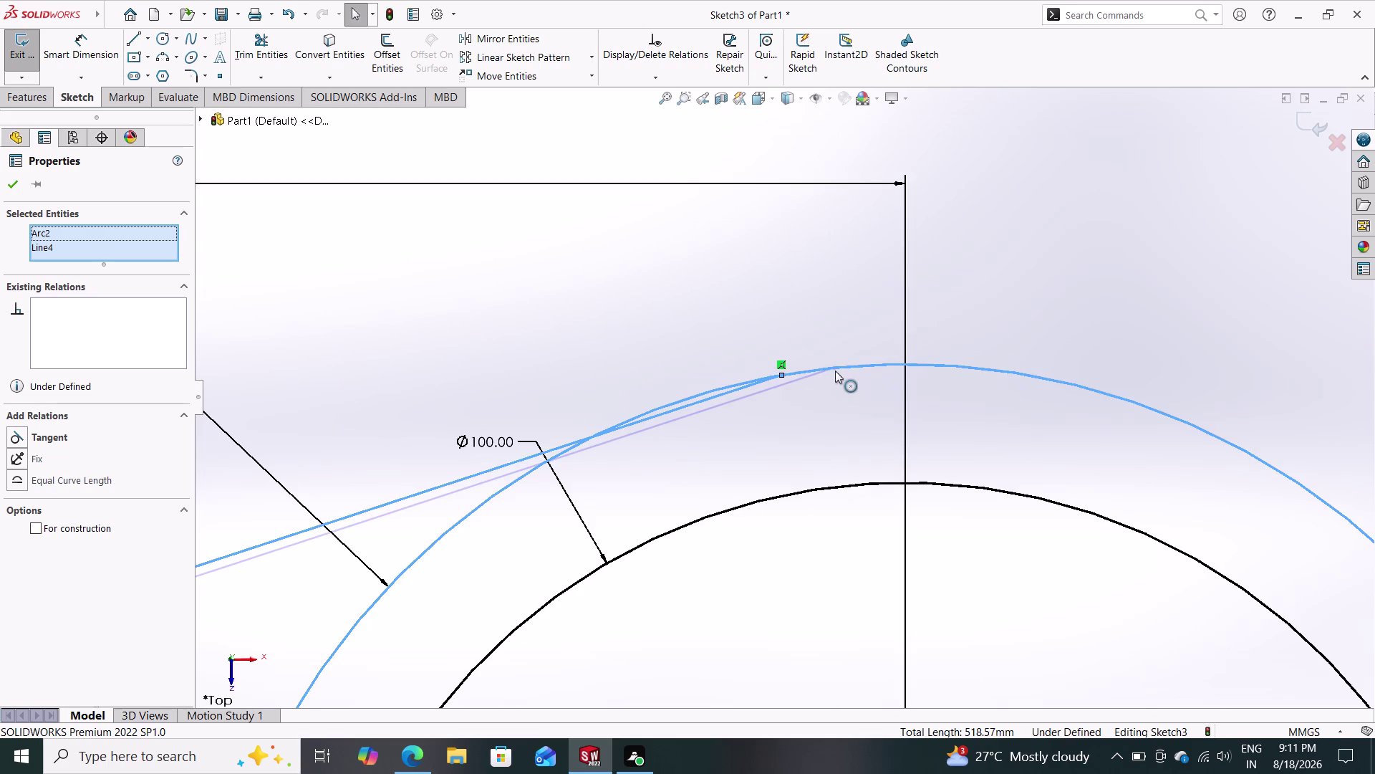
click(838, 368)
key(Escape)
key(Escape)
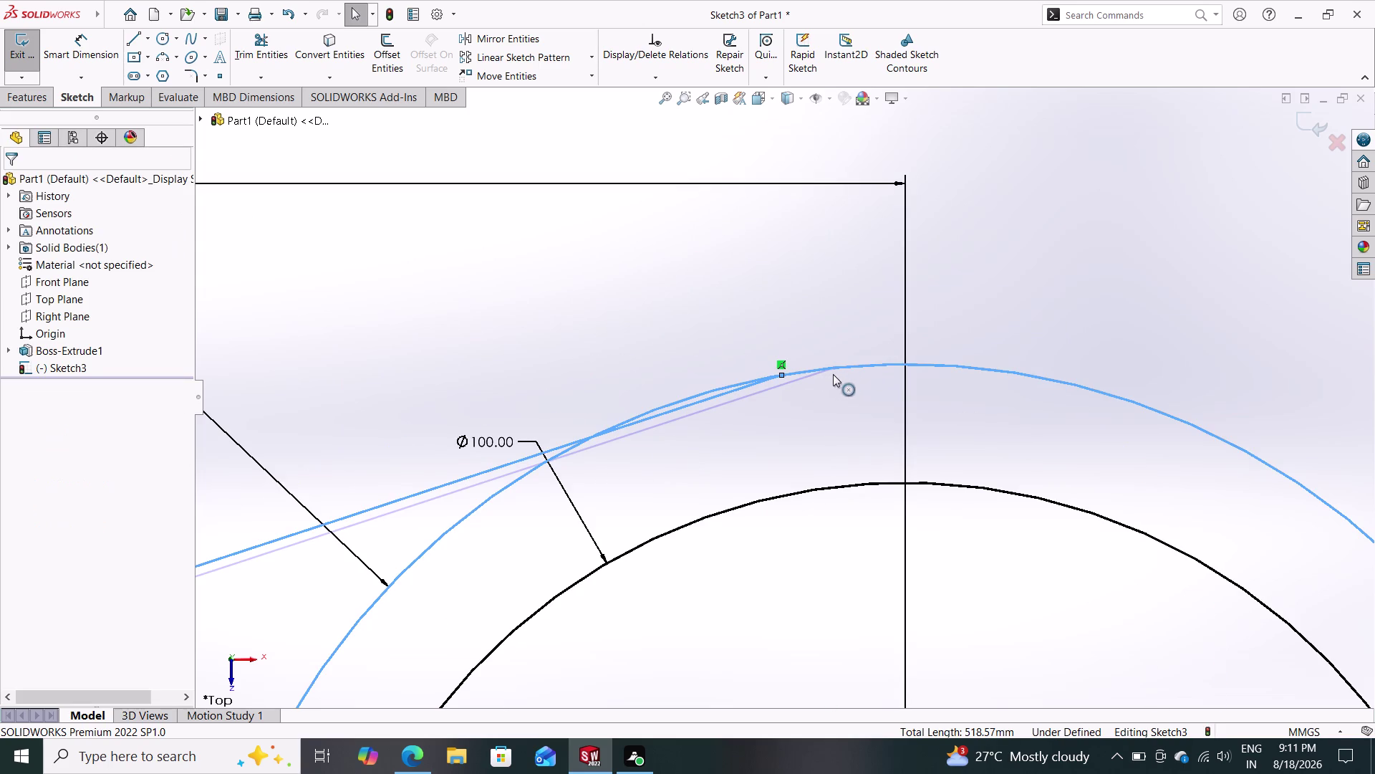
key(Escape)
key(Escape)
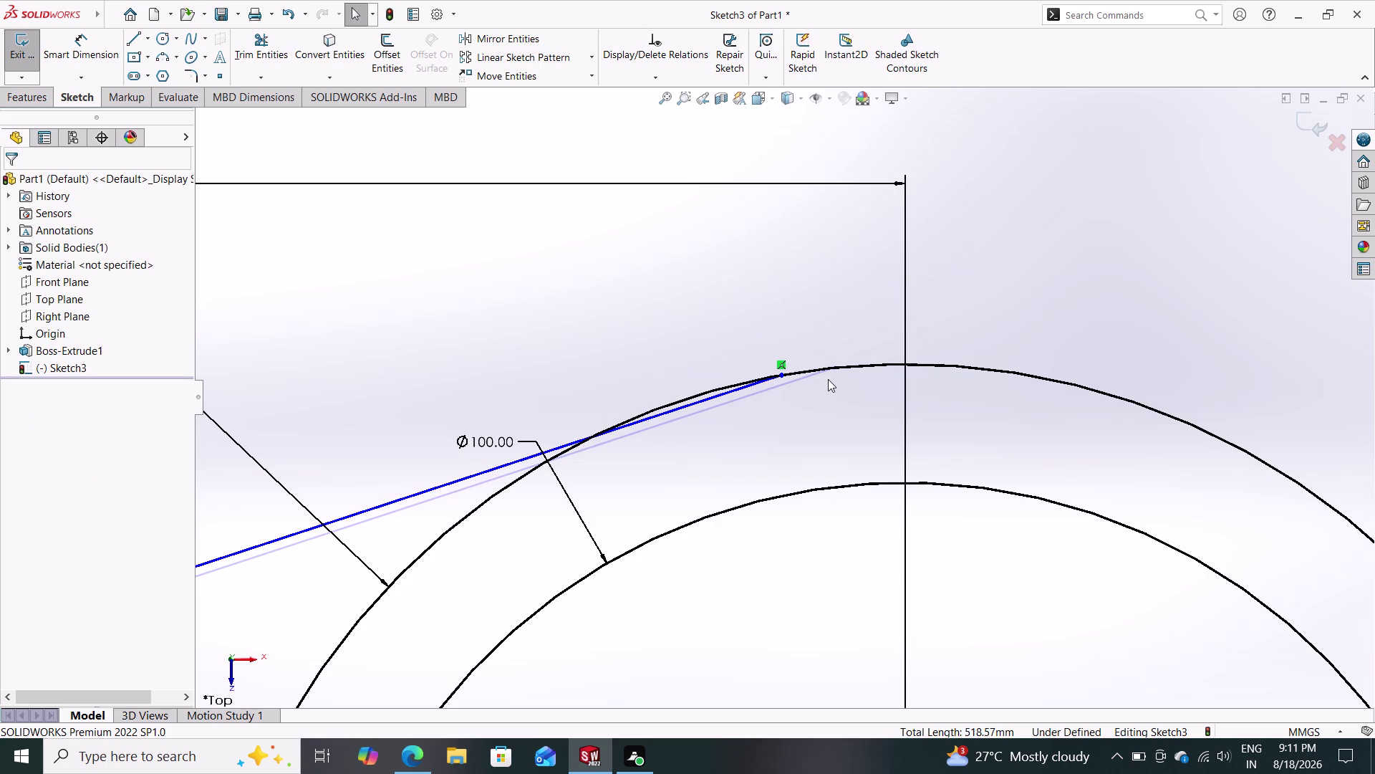
click(840, 367)
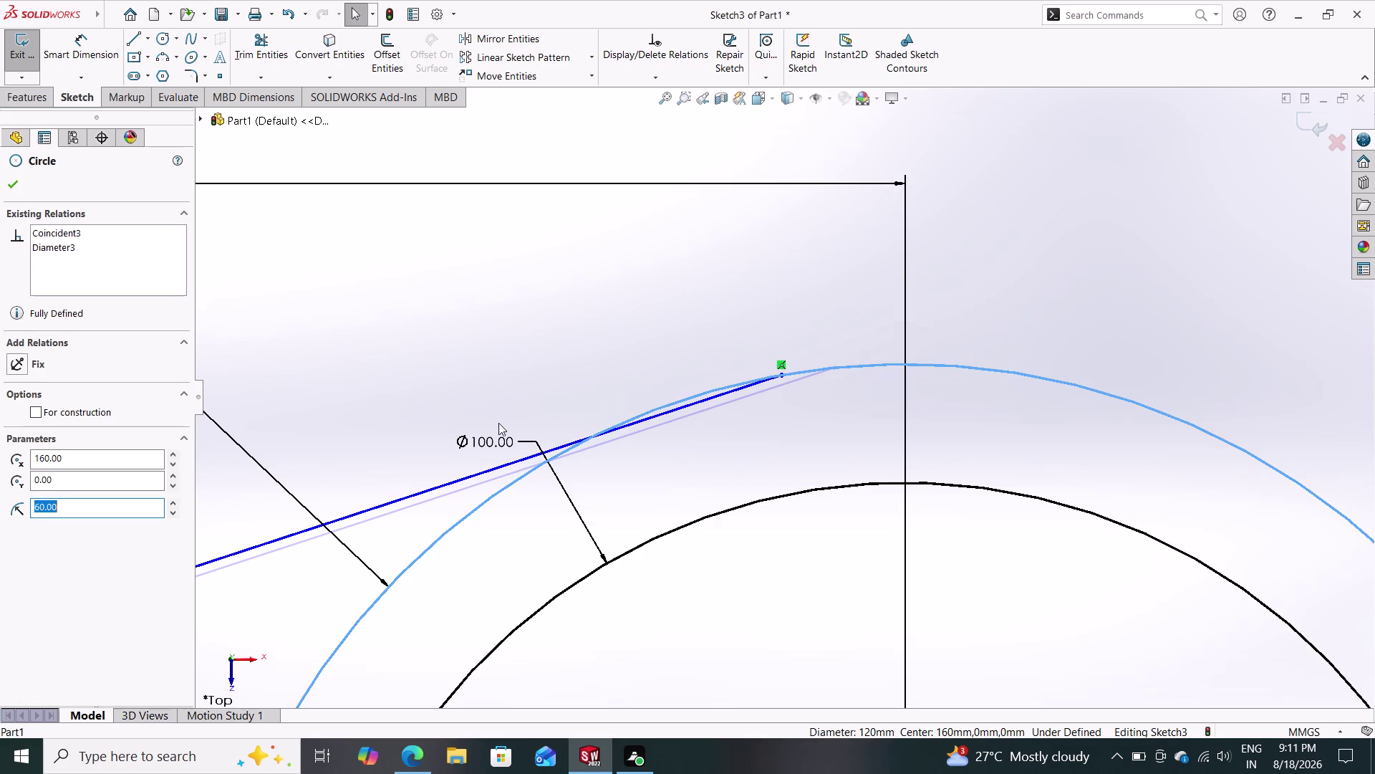
click(468, 476)
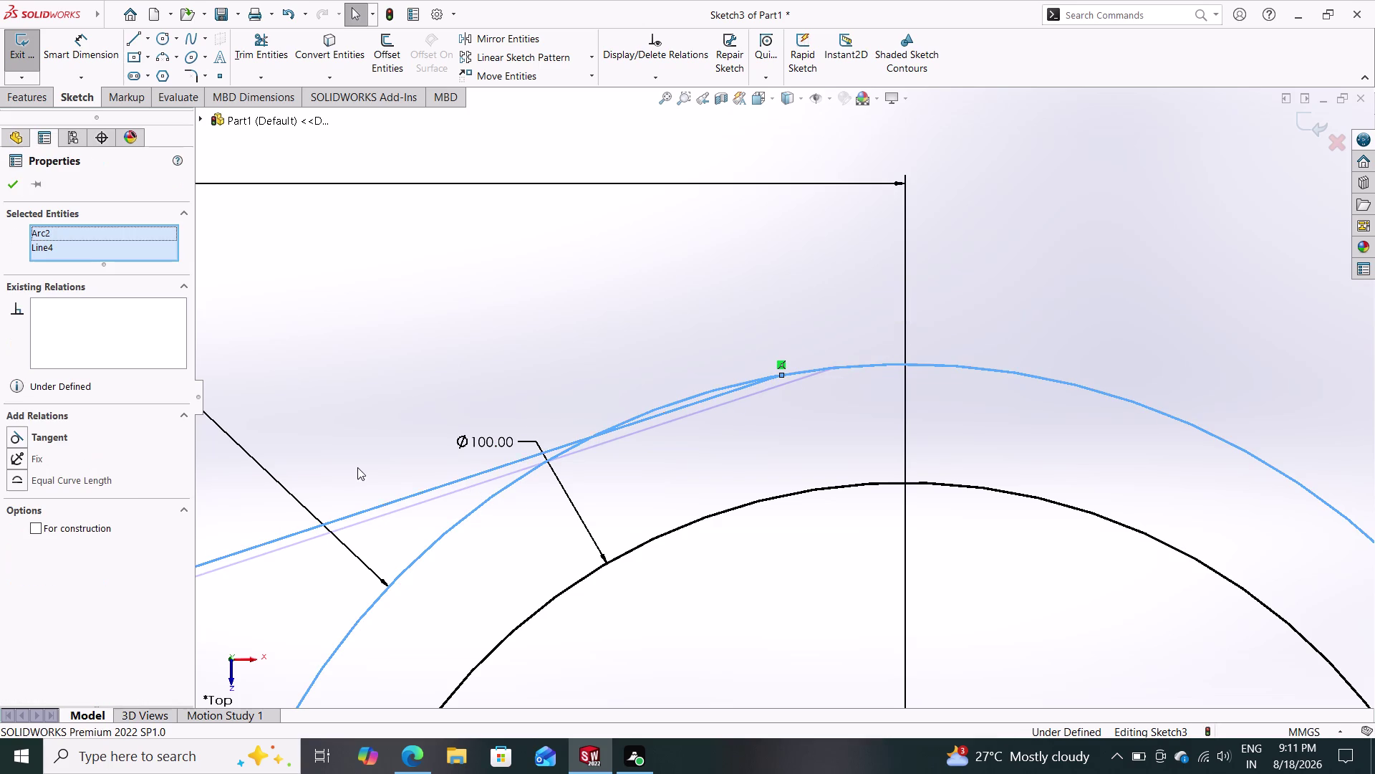
click(61, 433)
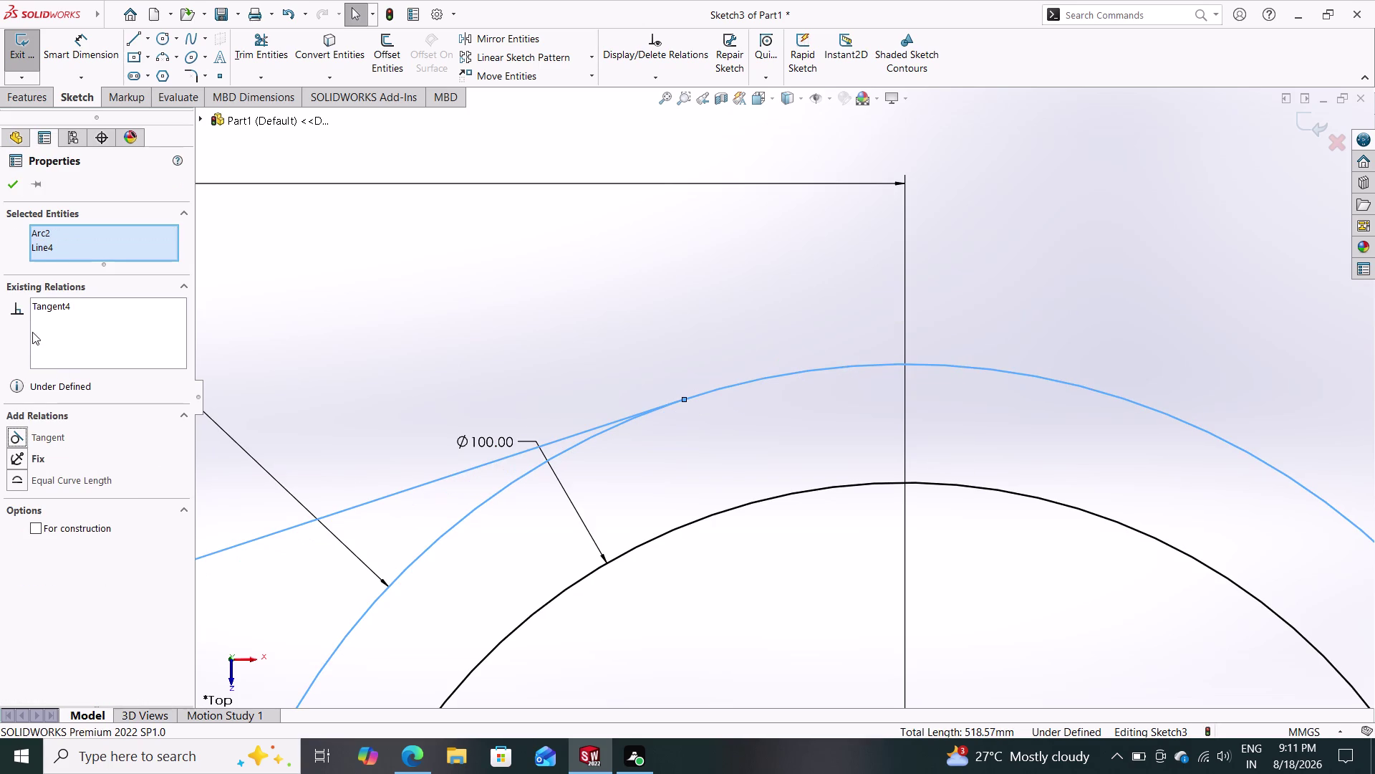
click(9, 193)
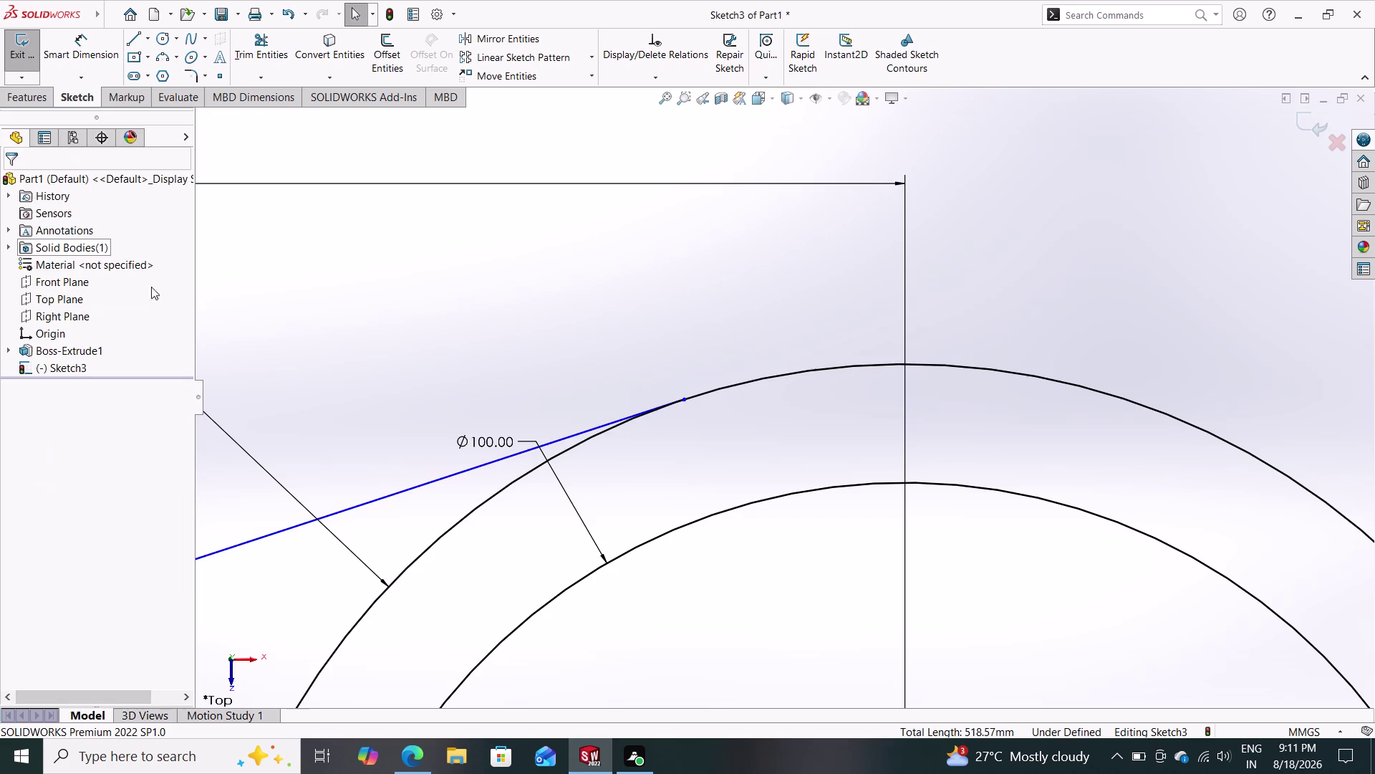
scroll(up, 3)
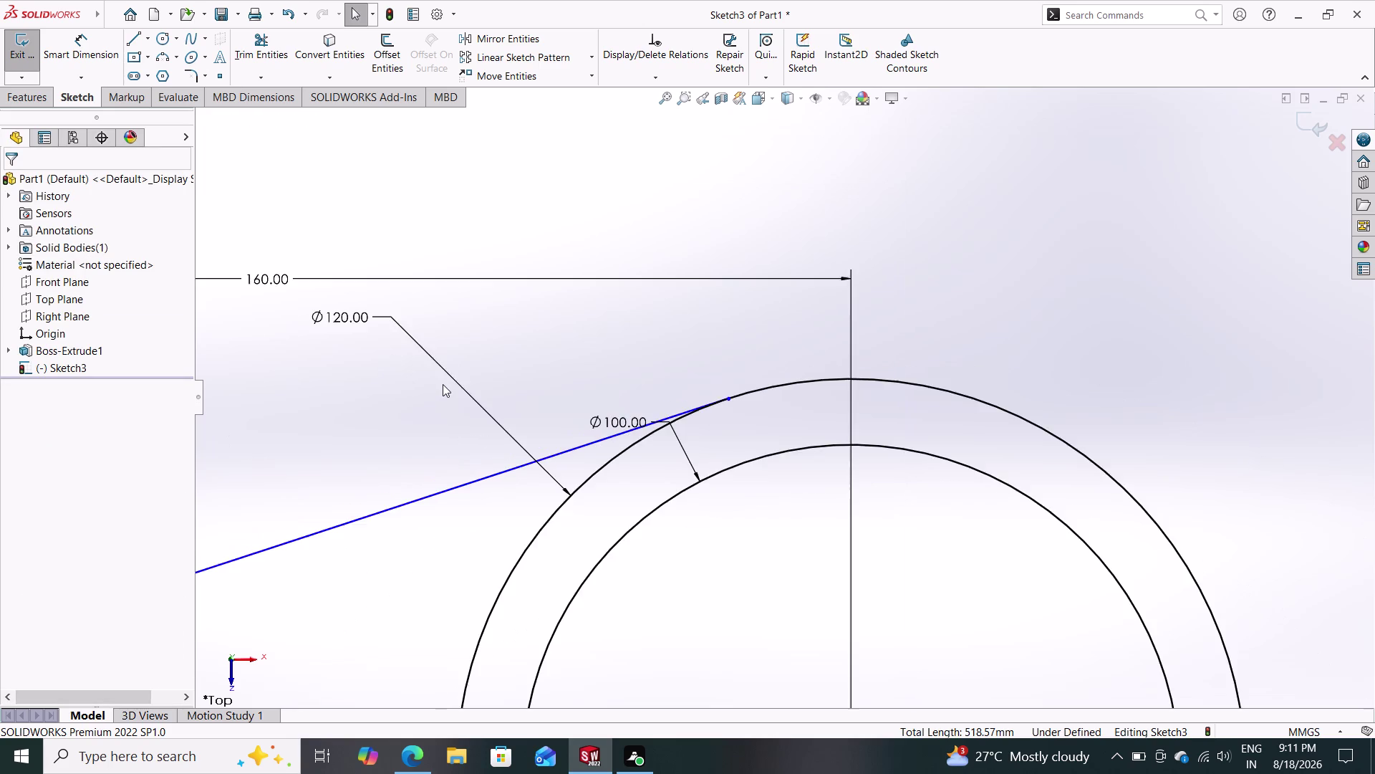
scroll(up, 3)
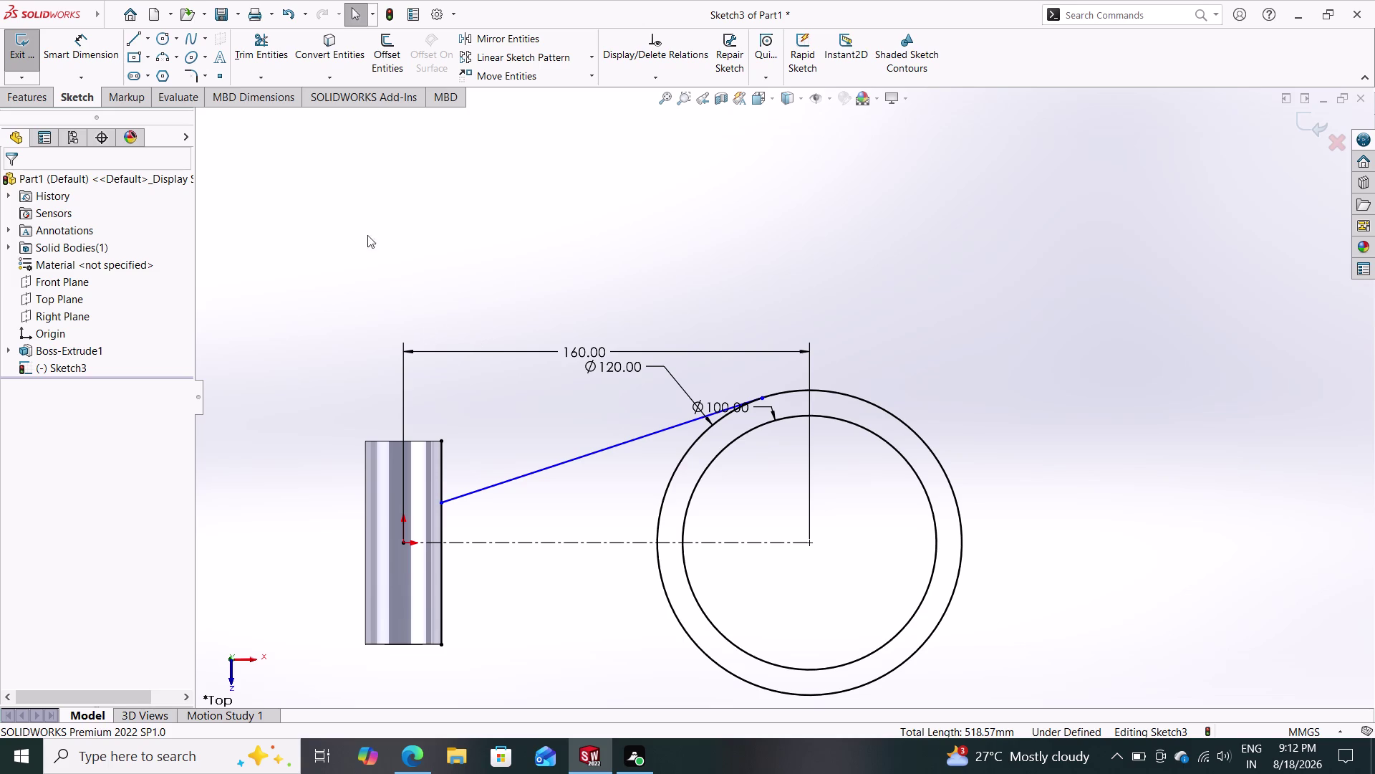
Draw a sloped line from the tube's lower edge down to the 120 mm circle.
click(131, 38)
click(443, 593)
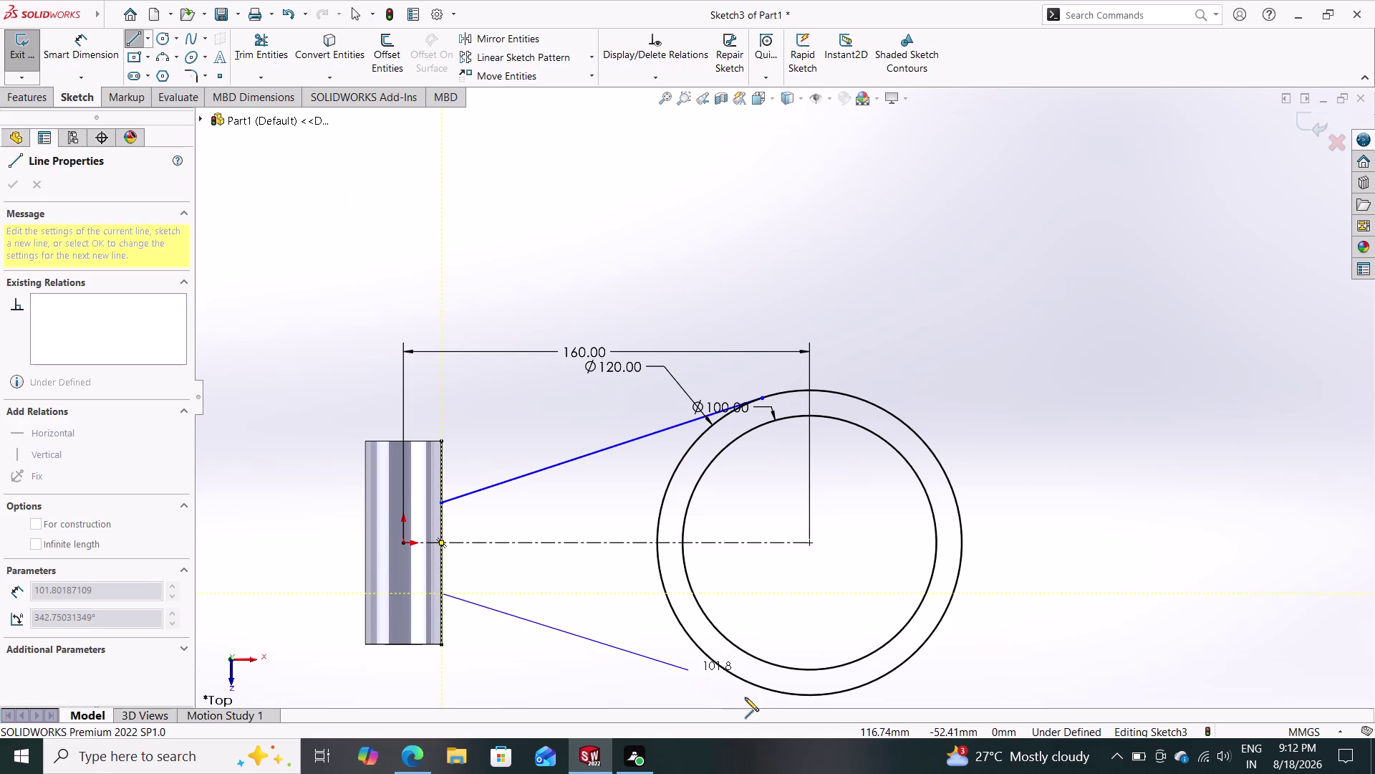
click(774, 693)
key(Escape)
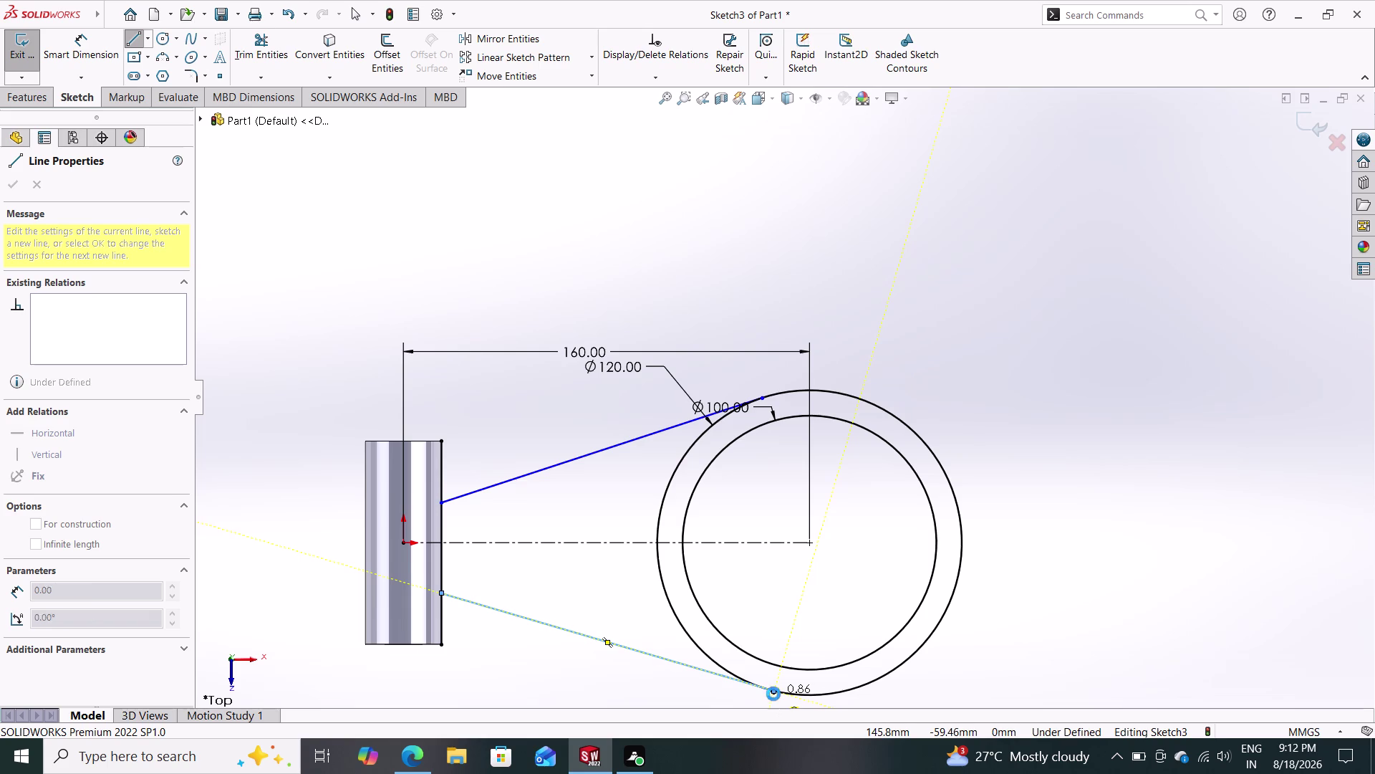
scroll(up, 3)
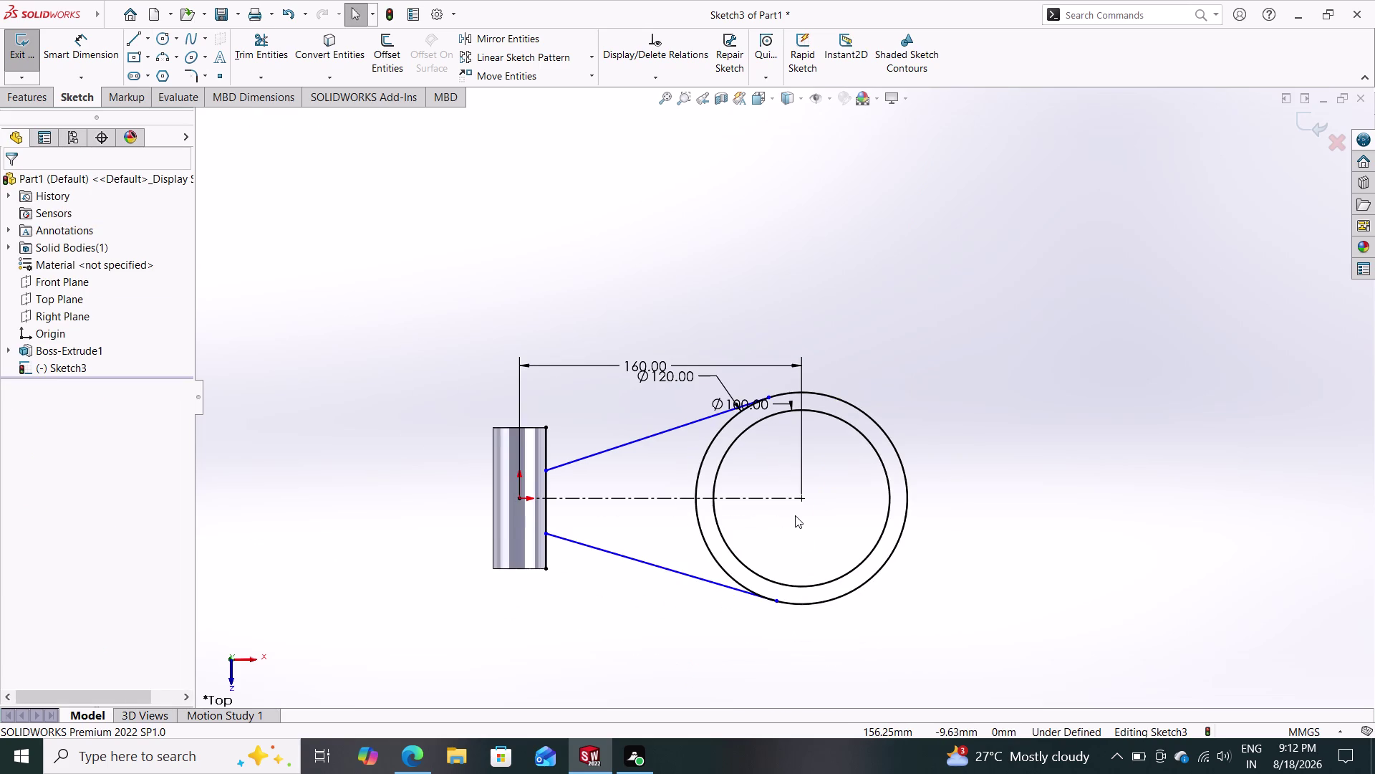
scroll(down, 3)
scroll(down, 3)
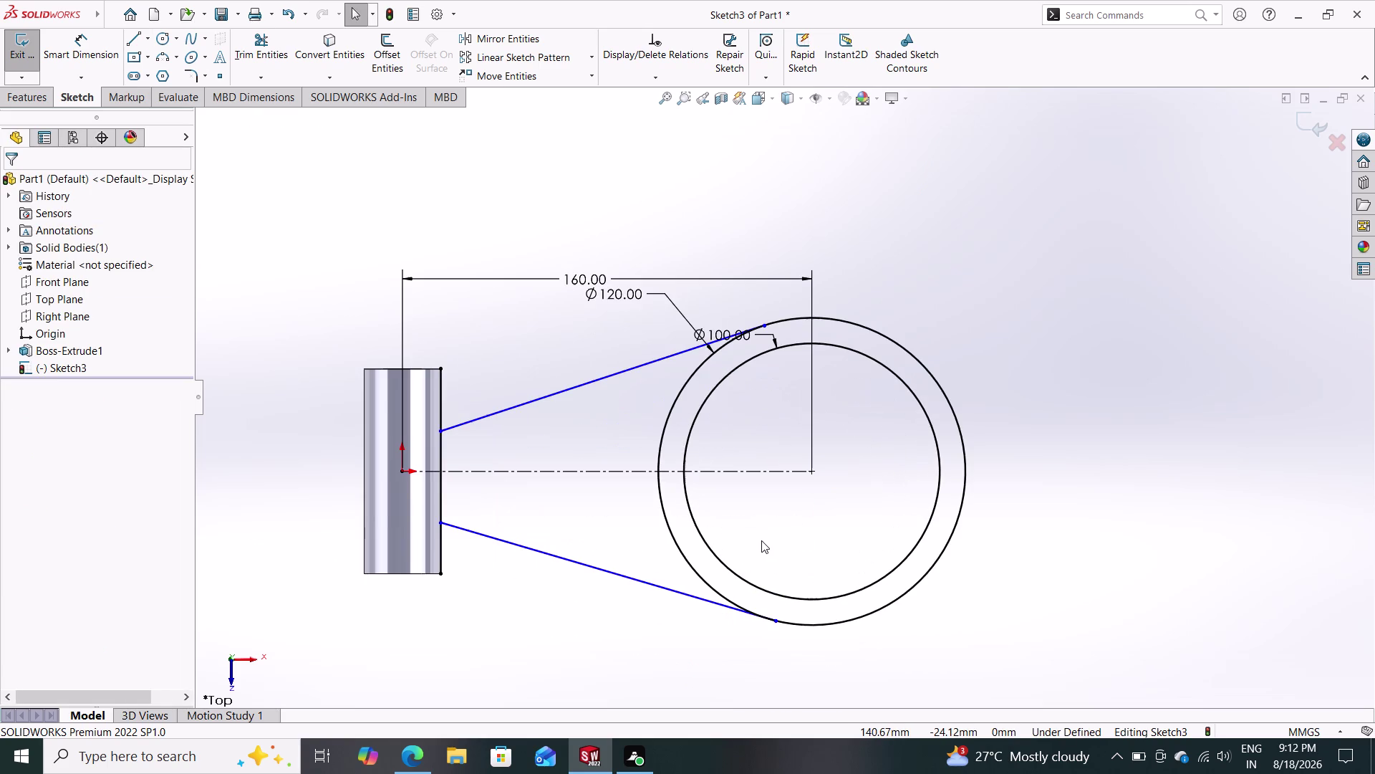
scroll(down, 3)
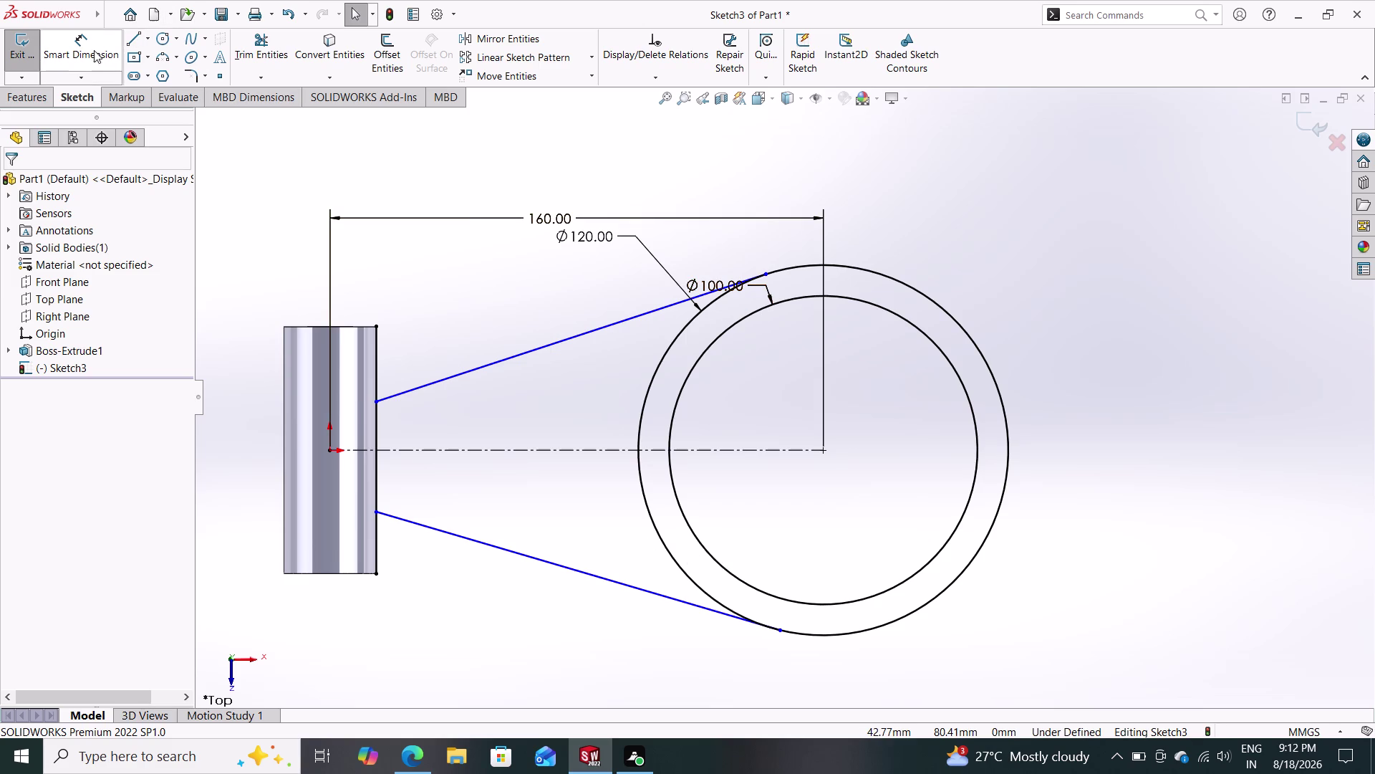
drag(89, 48, 151, 58)
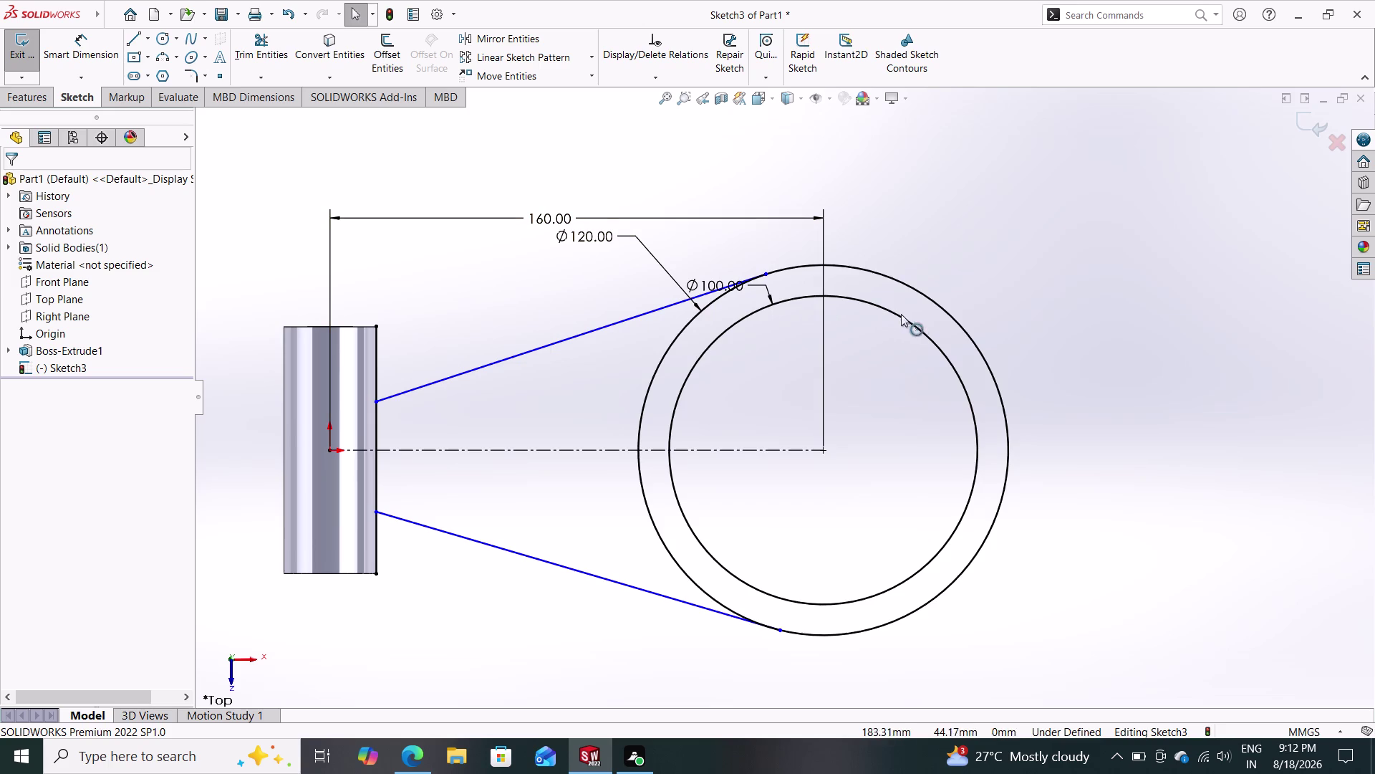
click(94, 43)
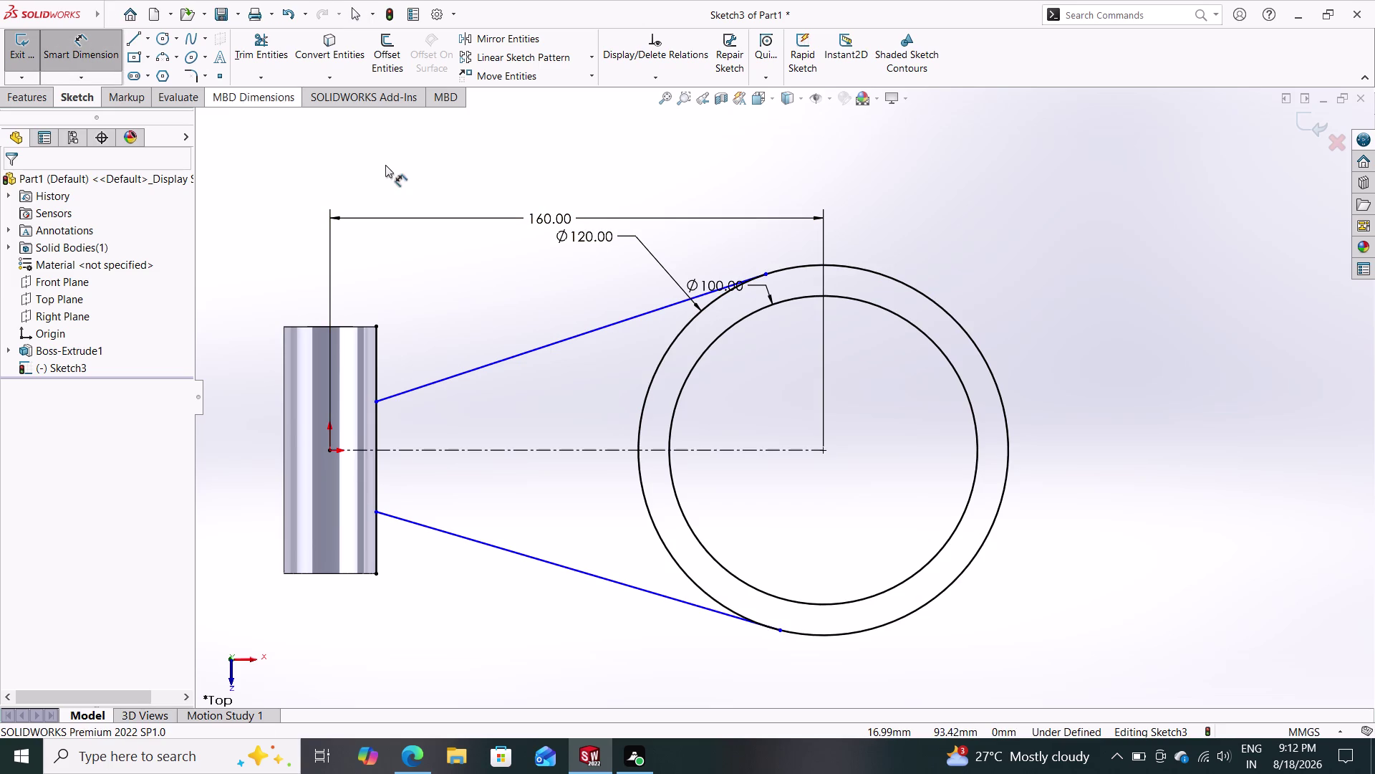
click(951, 312)
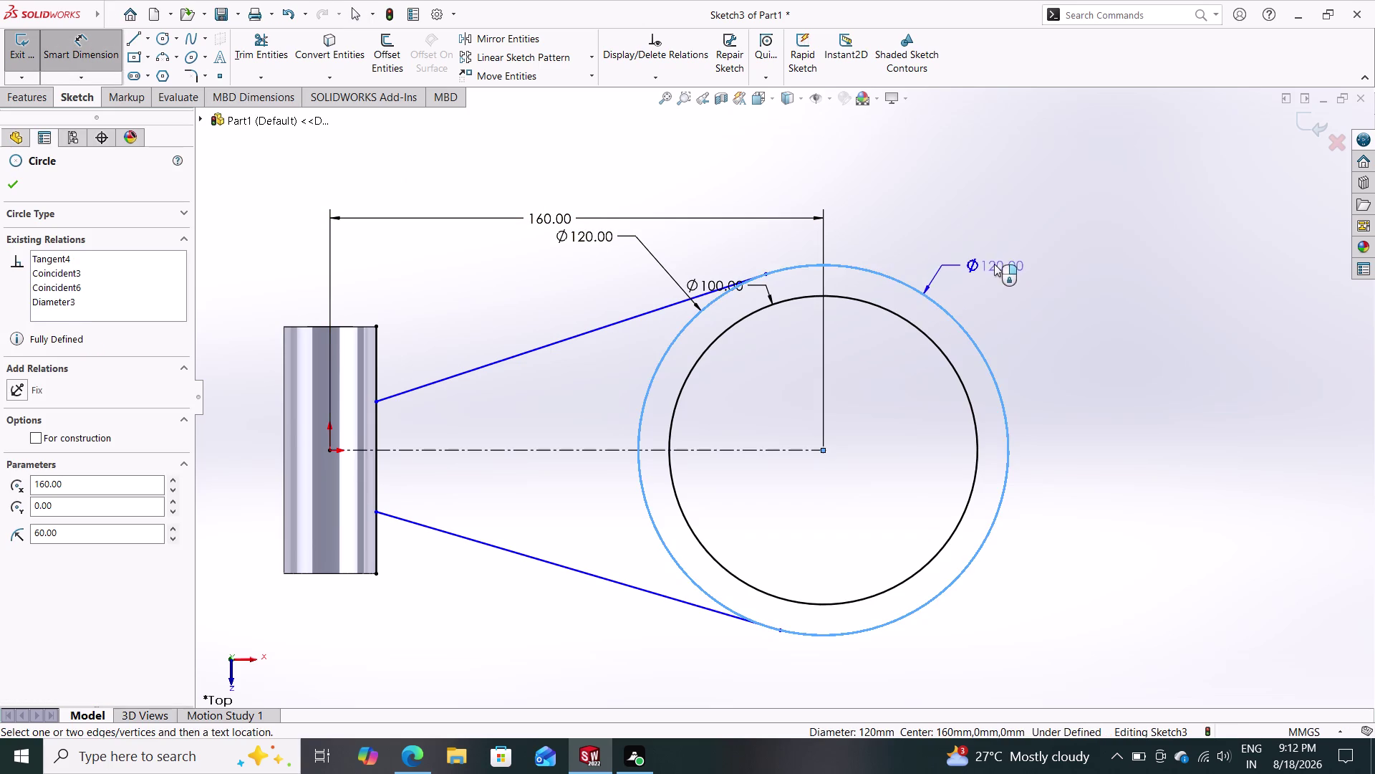
click(999, 259)
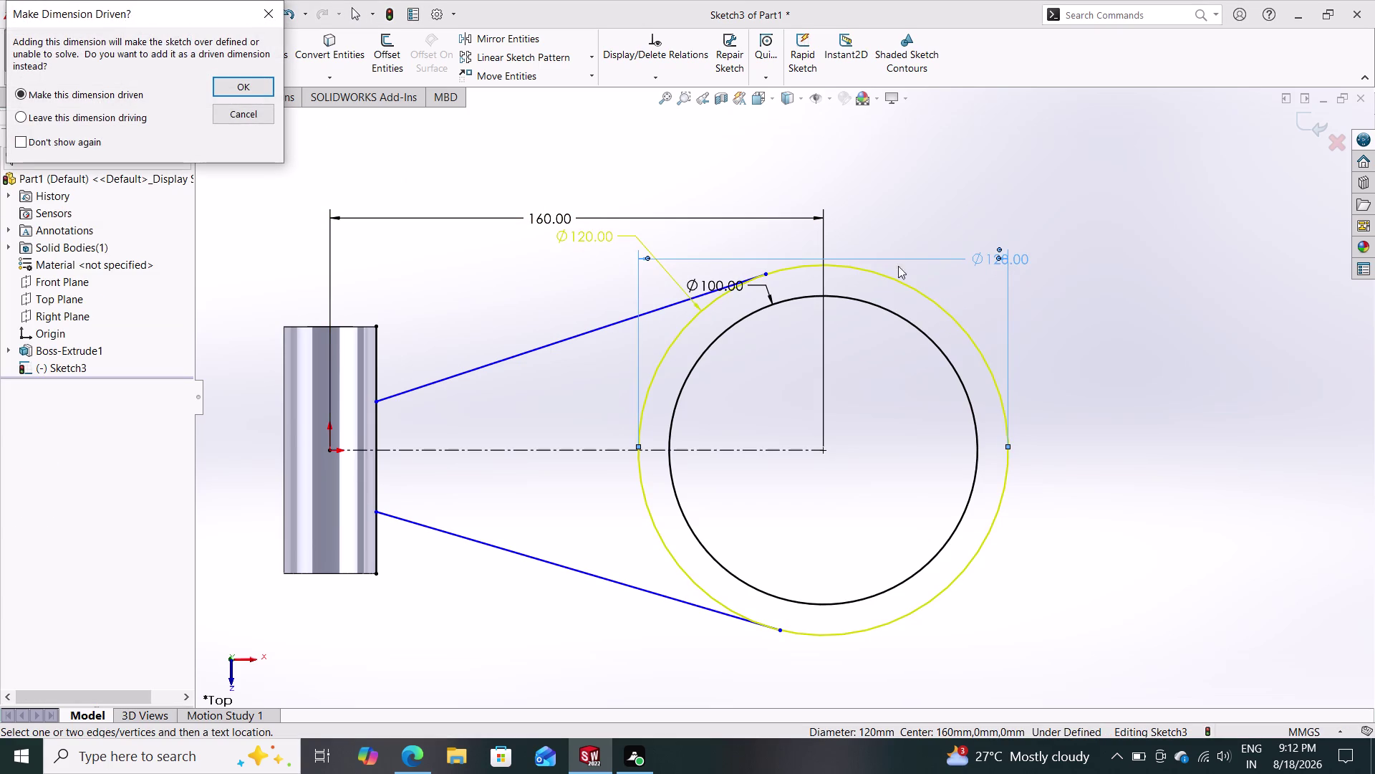
click(239, 118)
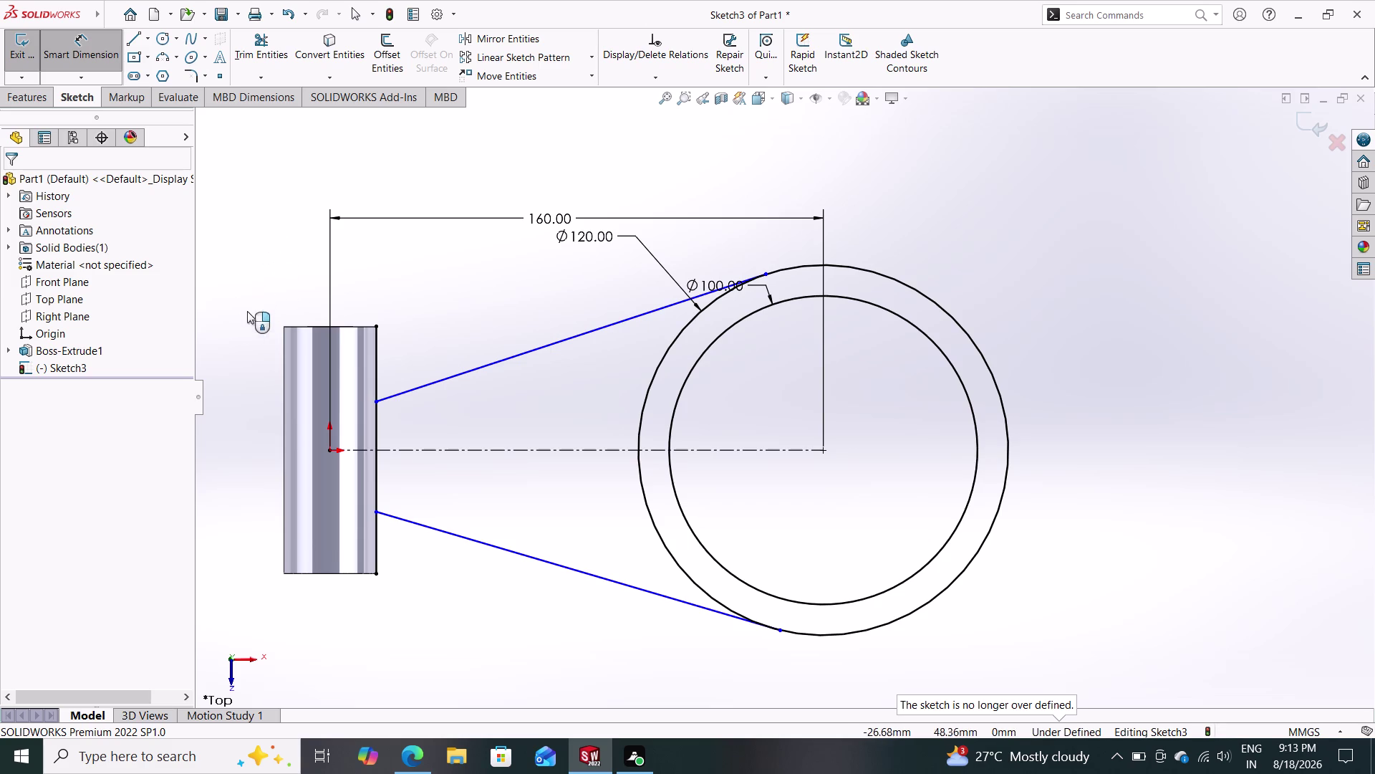
click(36, 87)
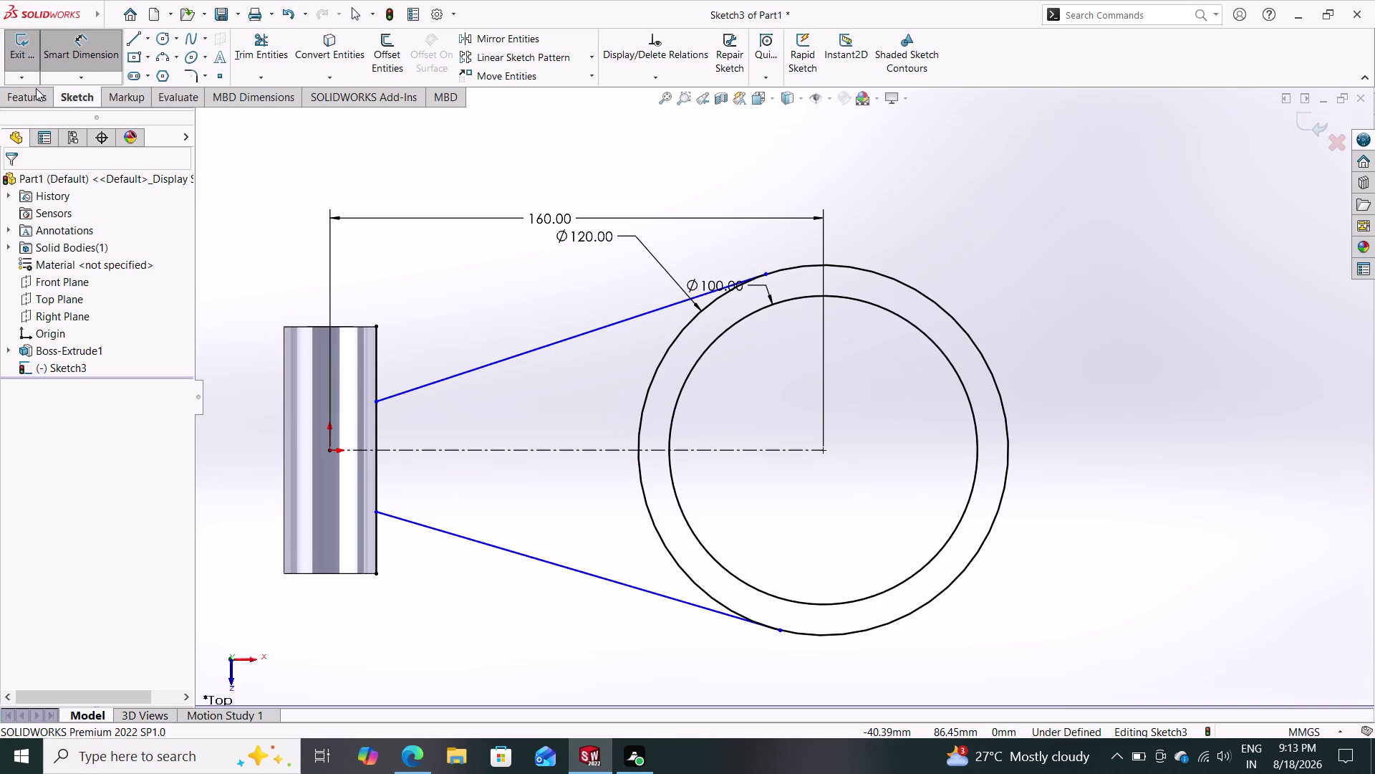
click(37, 94)
click(33, 49)
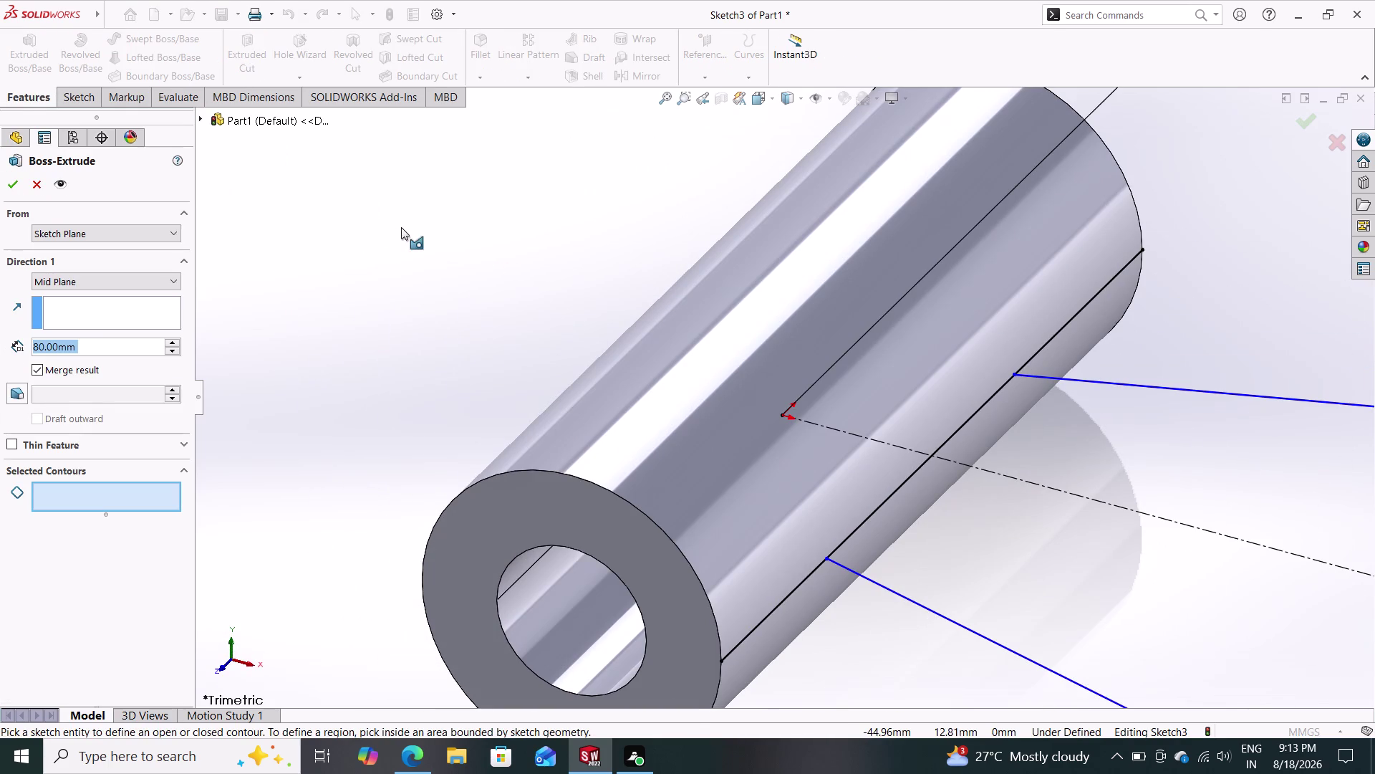
Cancel the pending extrusion.
click(33, 178)
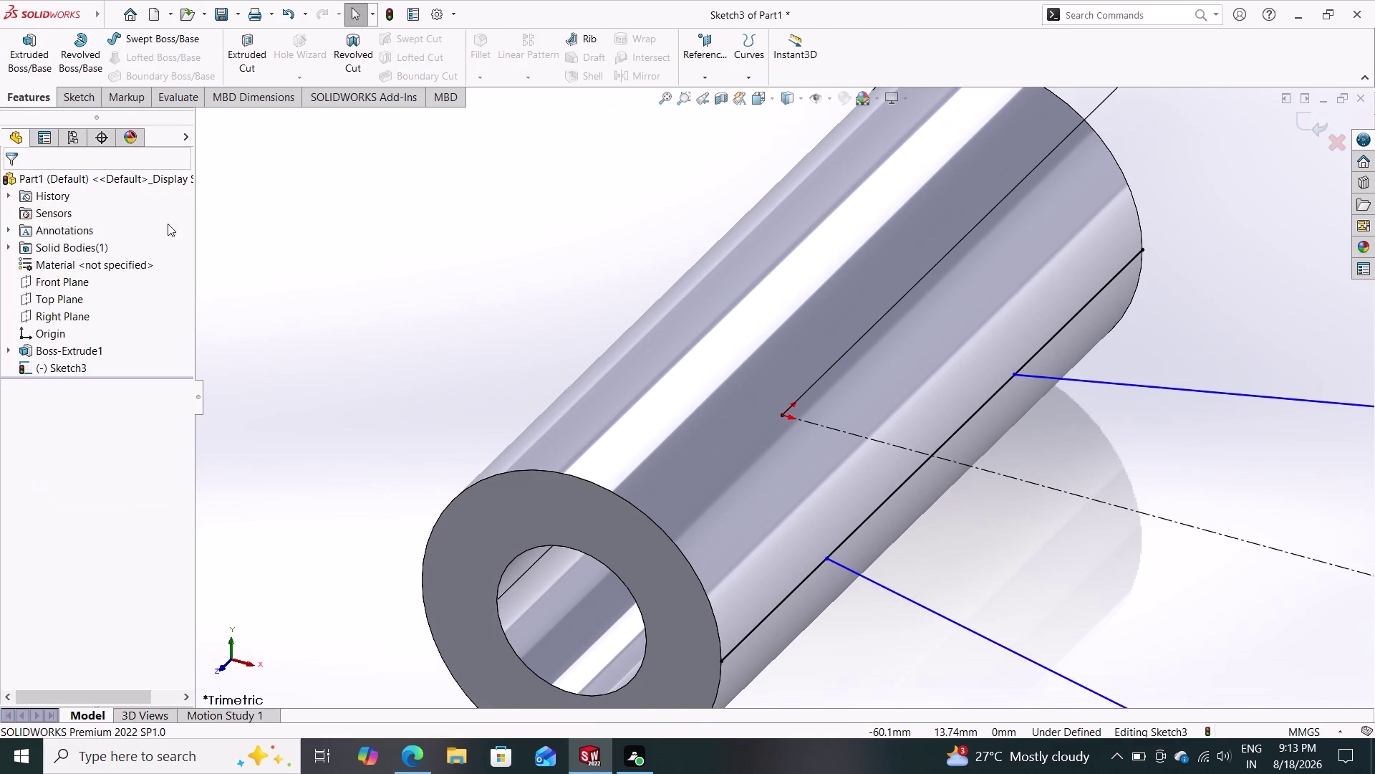
scroll(down, 3)
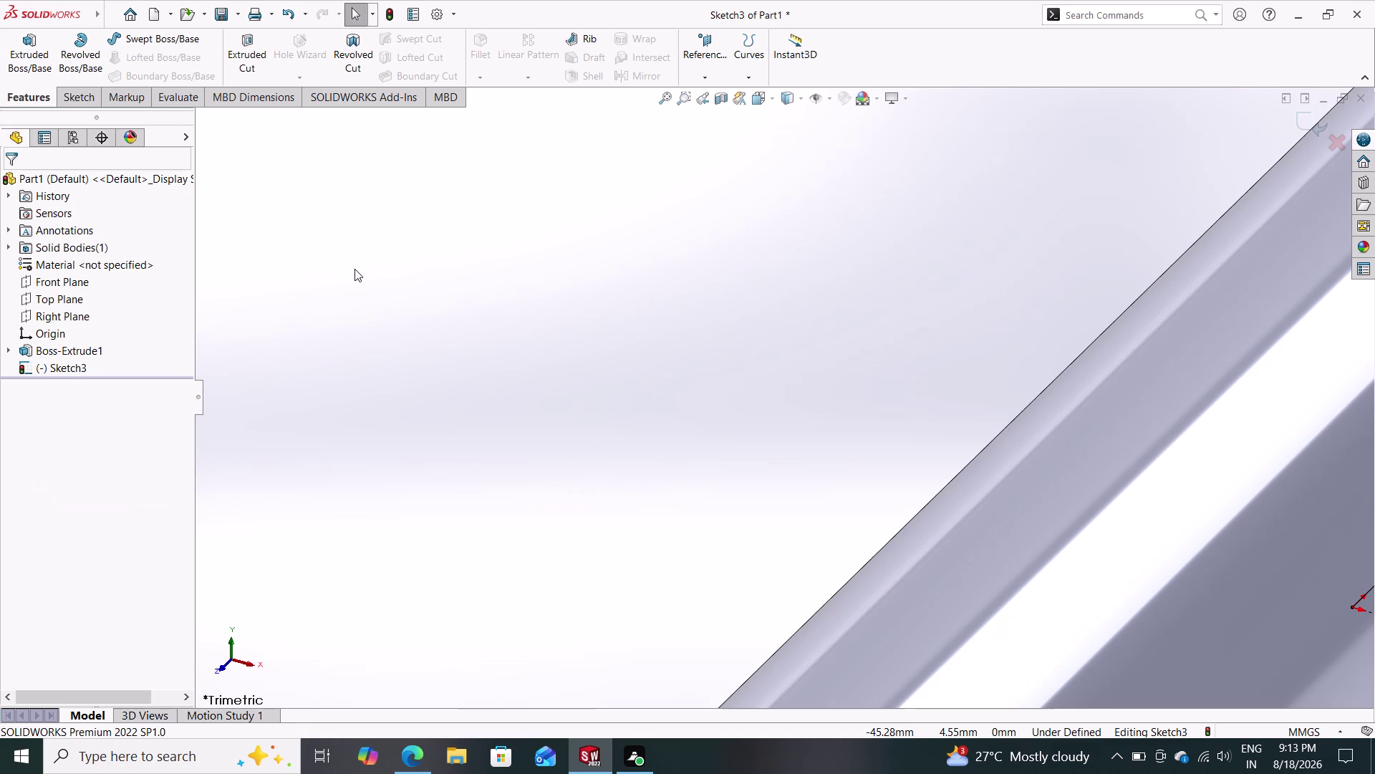
scroll(up, 3)
scroll(up, 3)
scroll(up, 3)
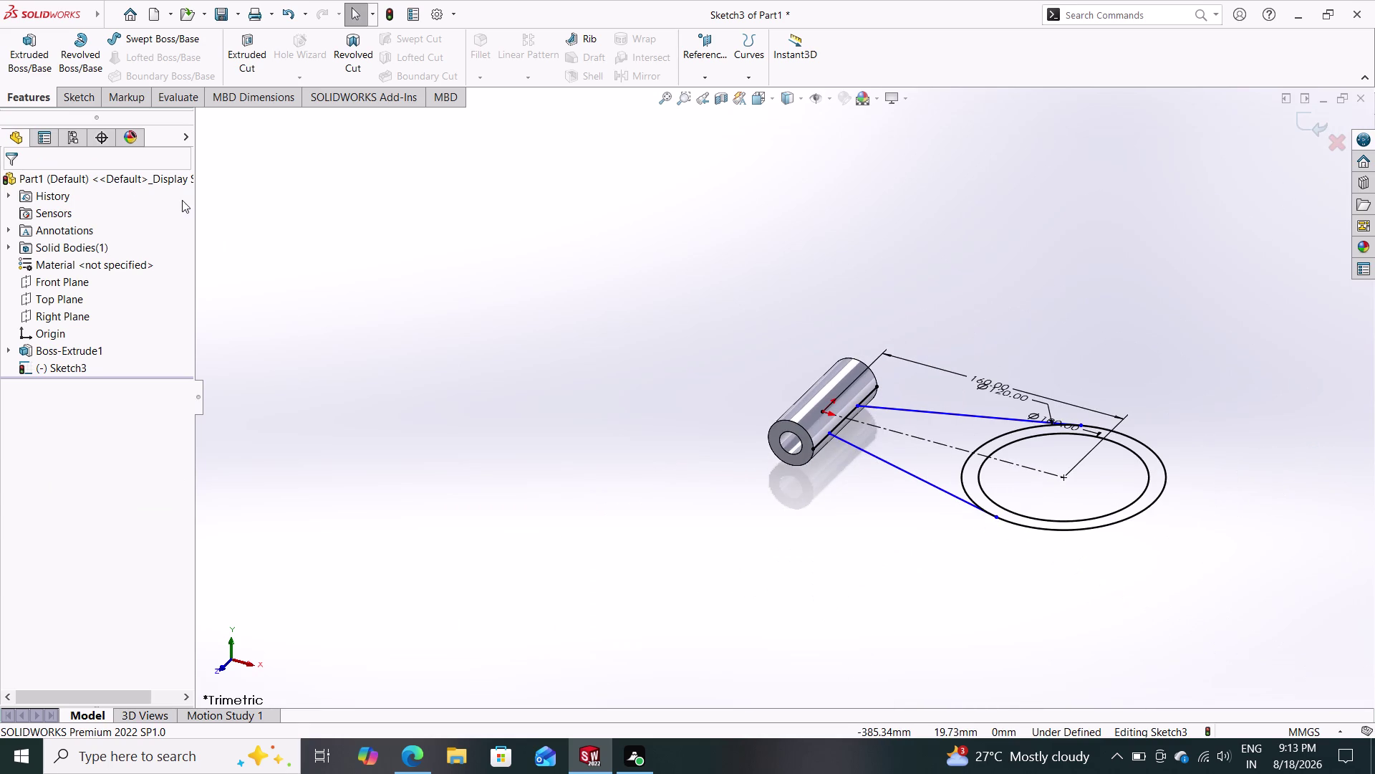
Extrude the ring region between the circles 30 mm mid-plane as a boss.
click(29, 43)
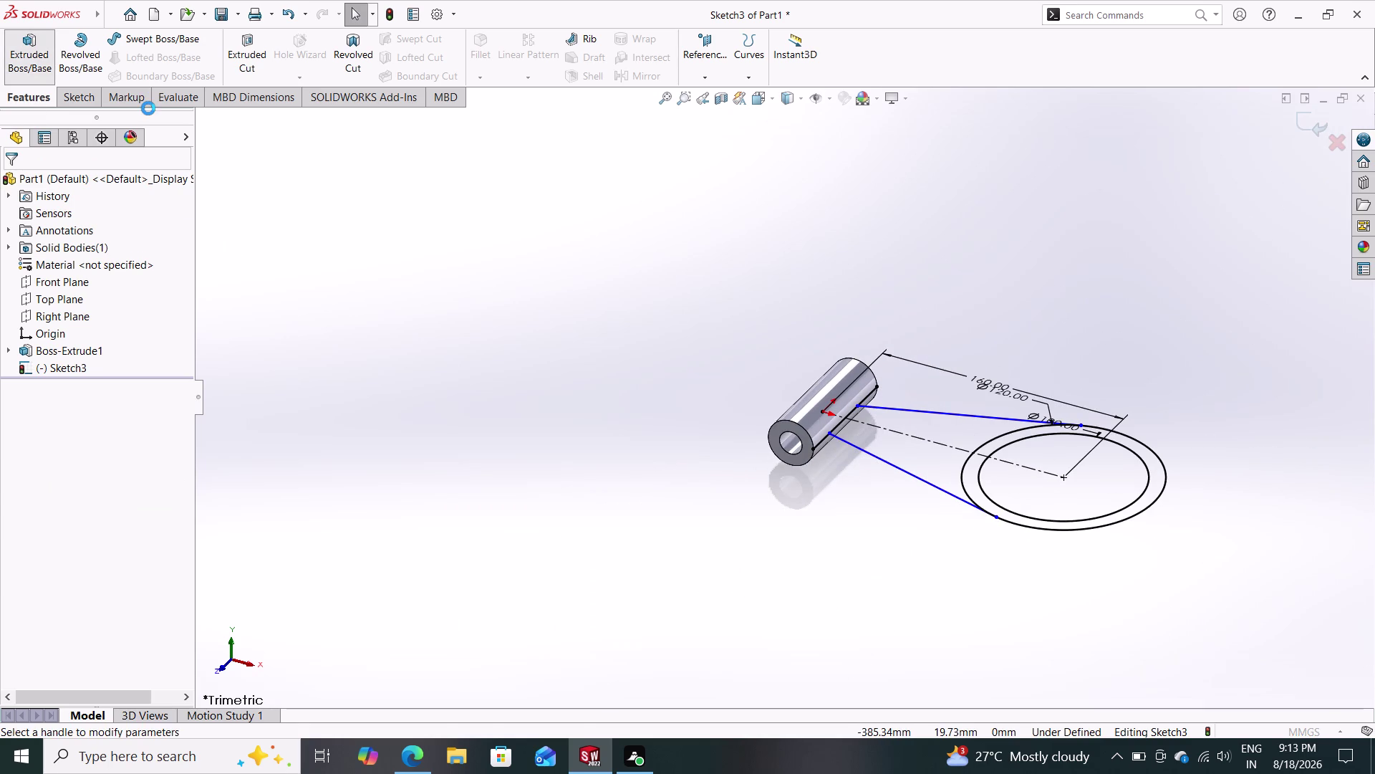
click(974, 485)
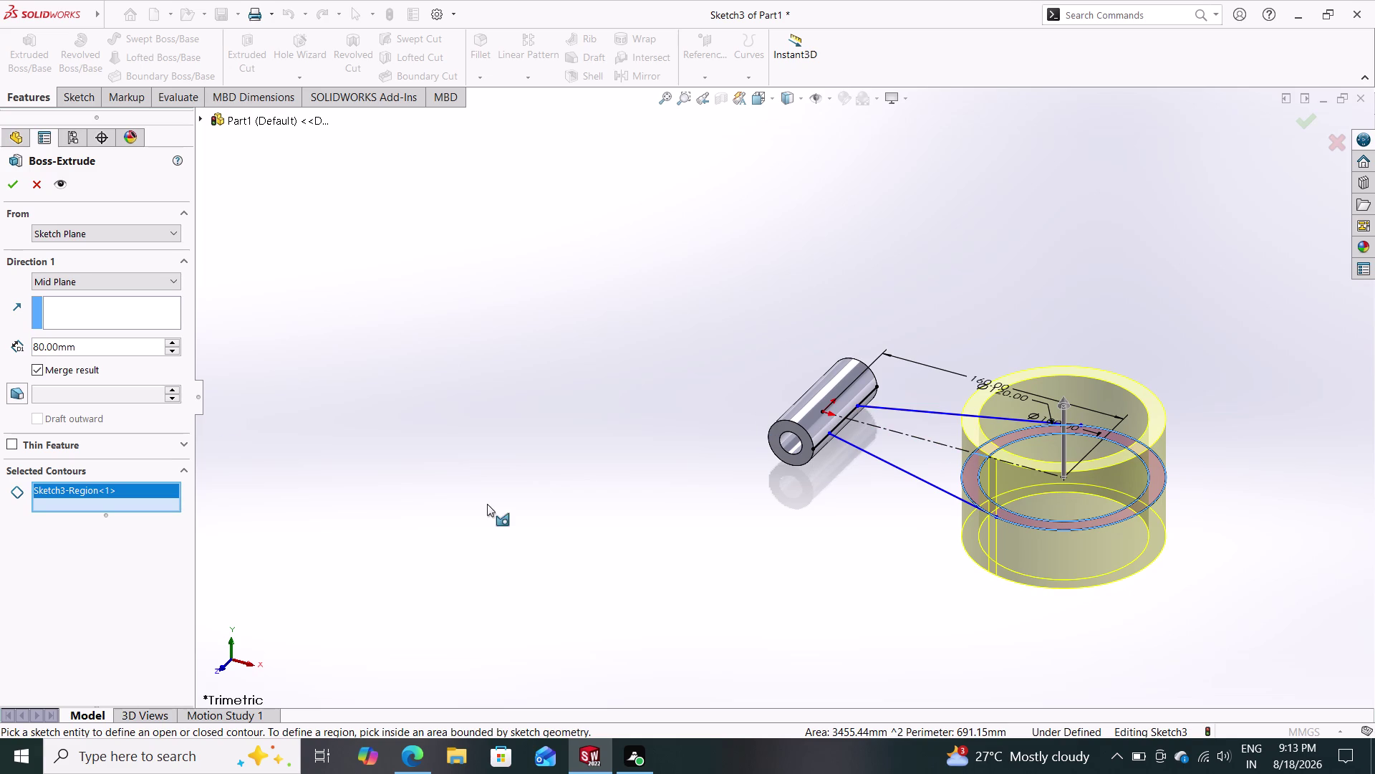
drag(103, 349, 0, 340)
text(30)
key(Return)
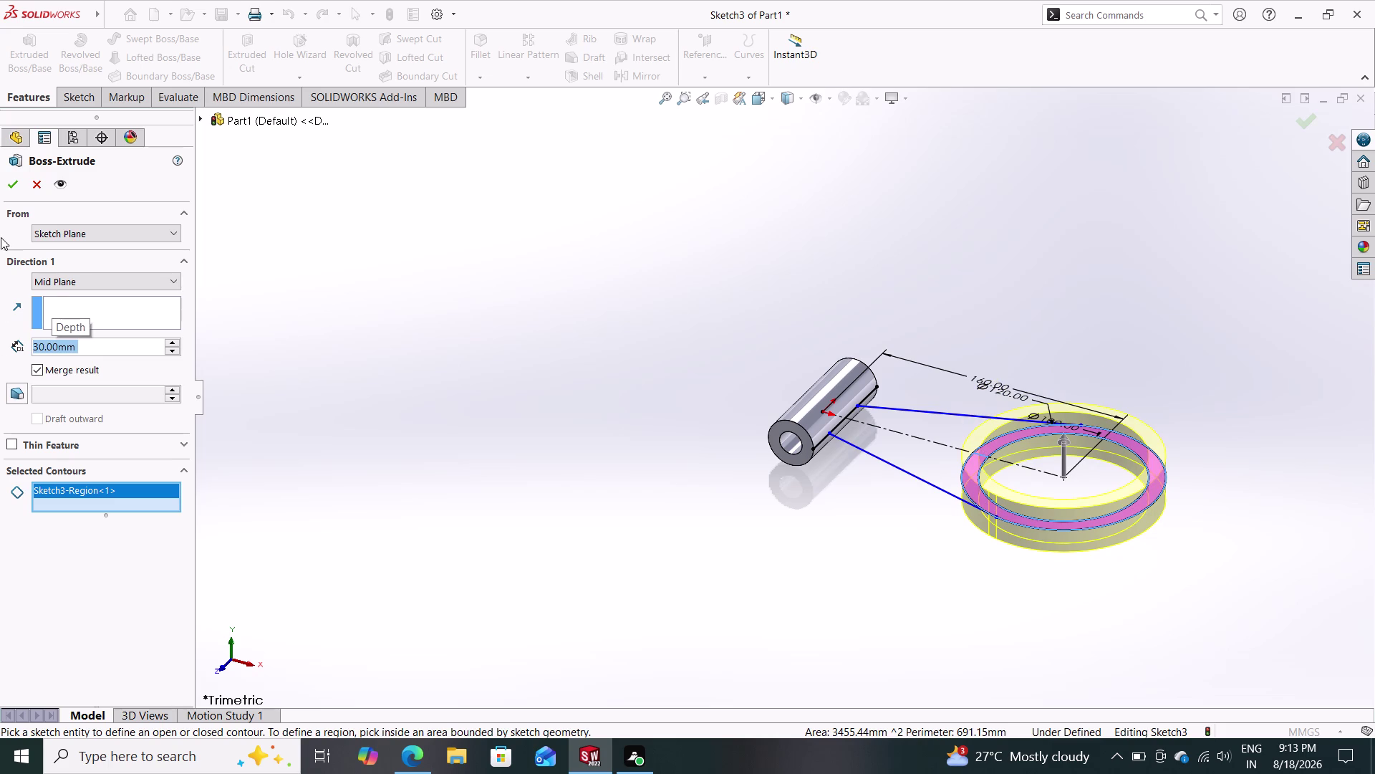
click(16, 182)
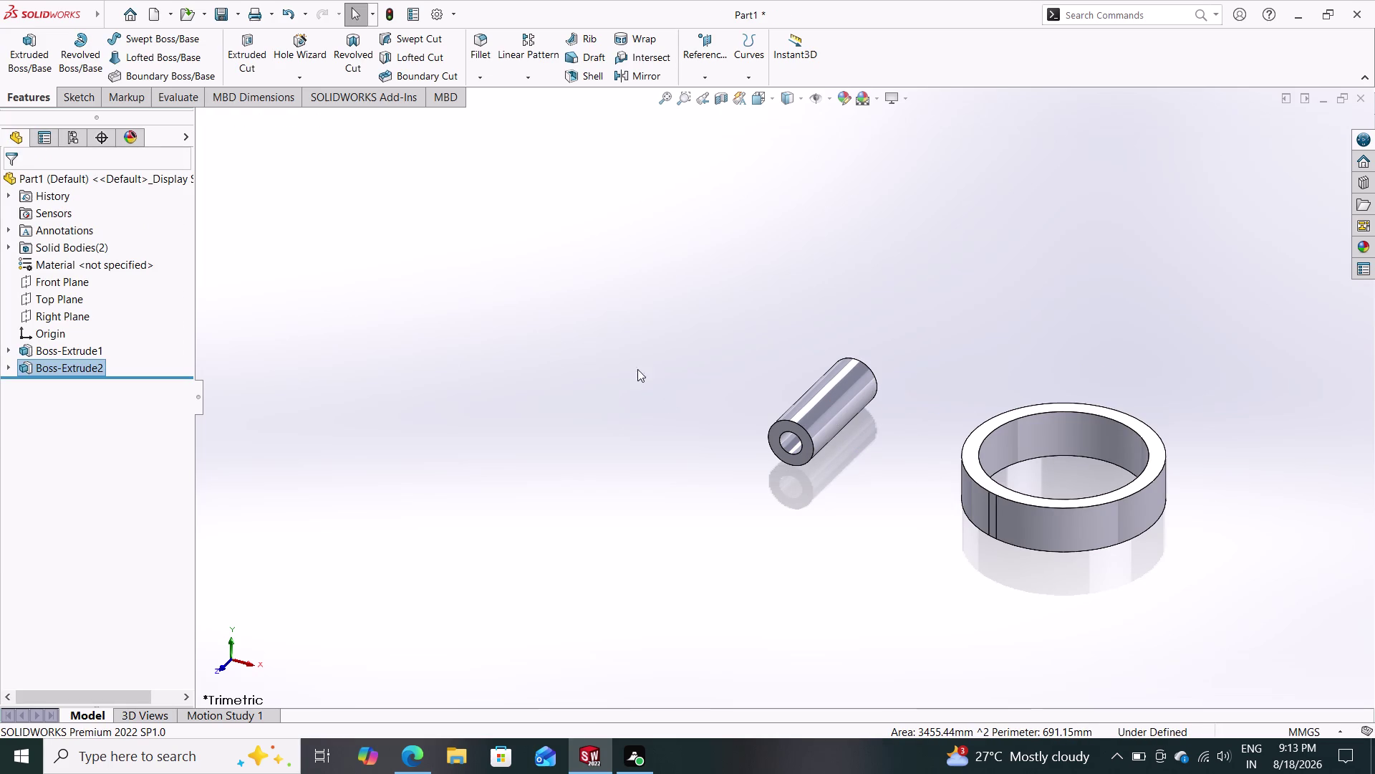
click(83, 95)
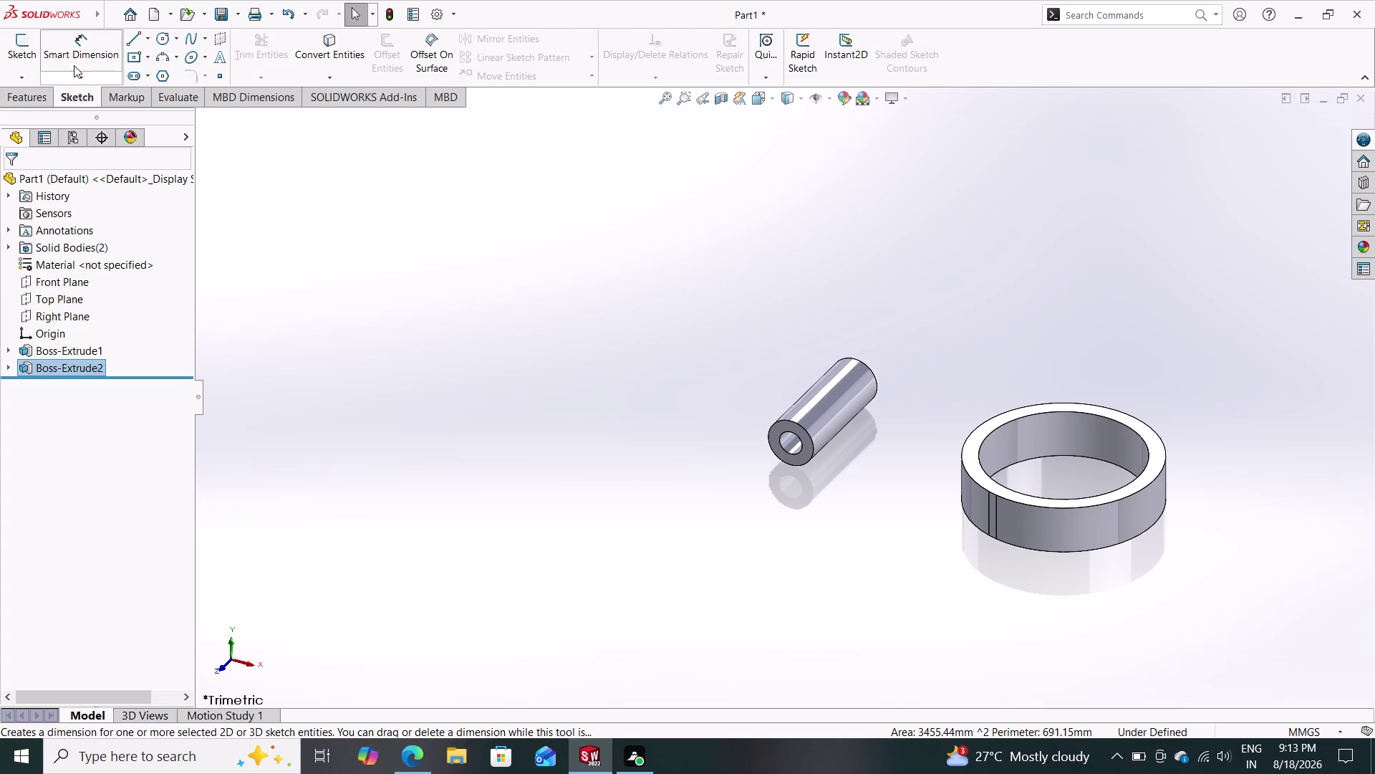
click(33, 94)
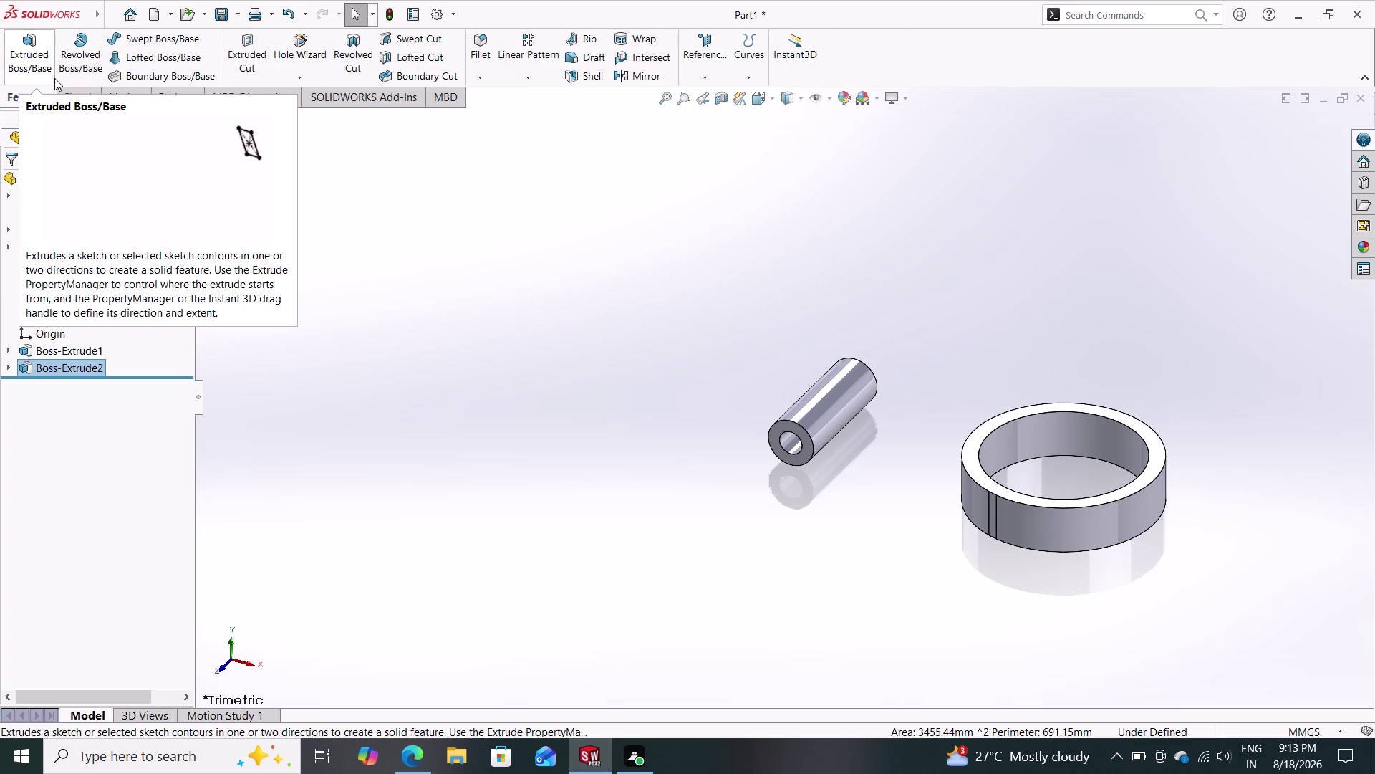
click(74, 94)
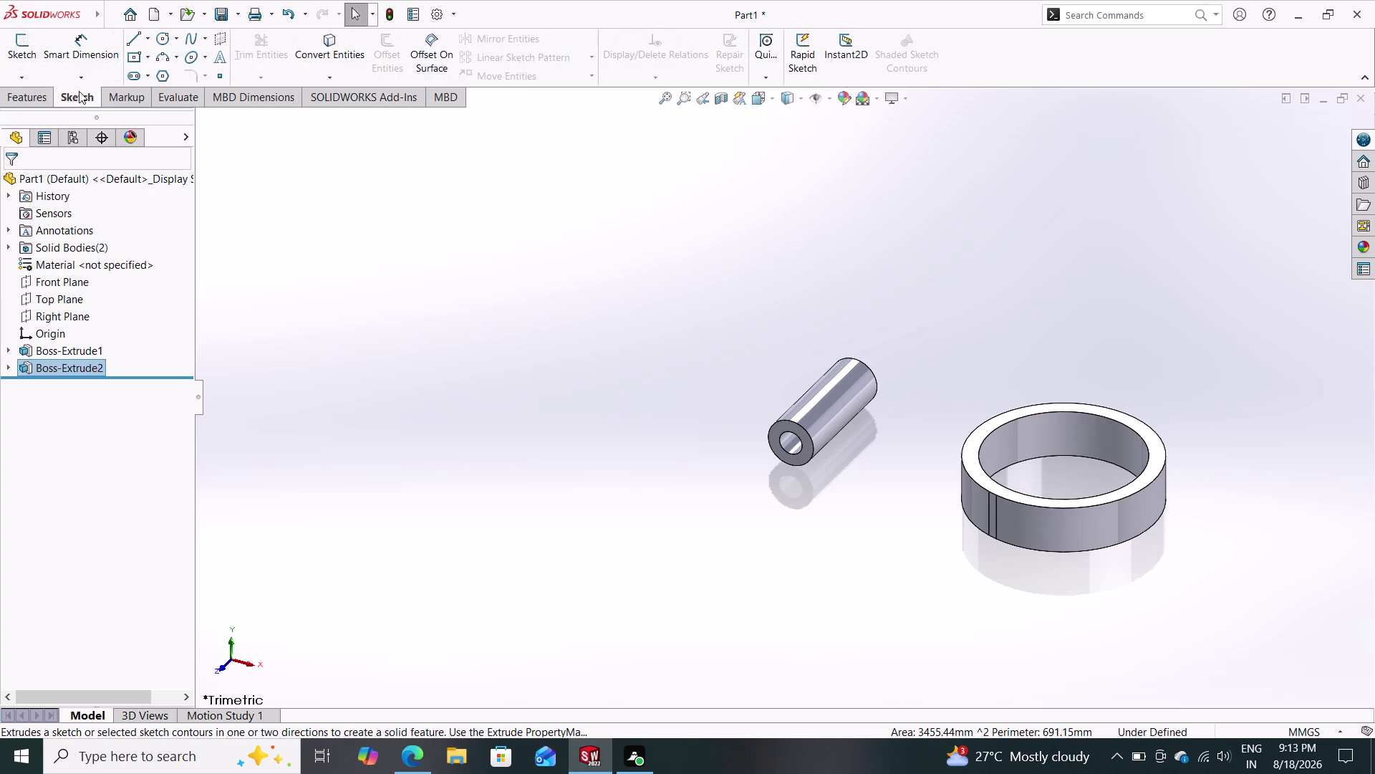
click(70, 290)
click(78, 267)
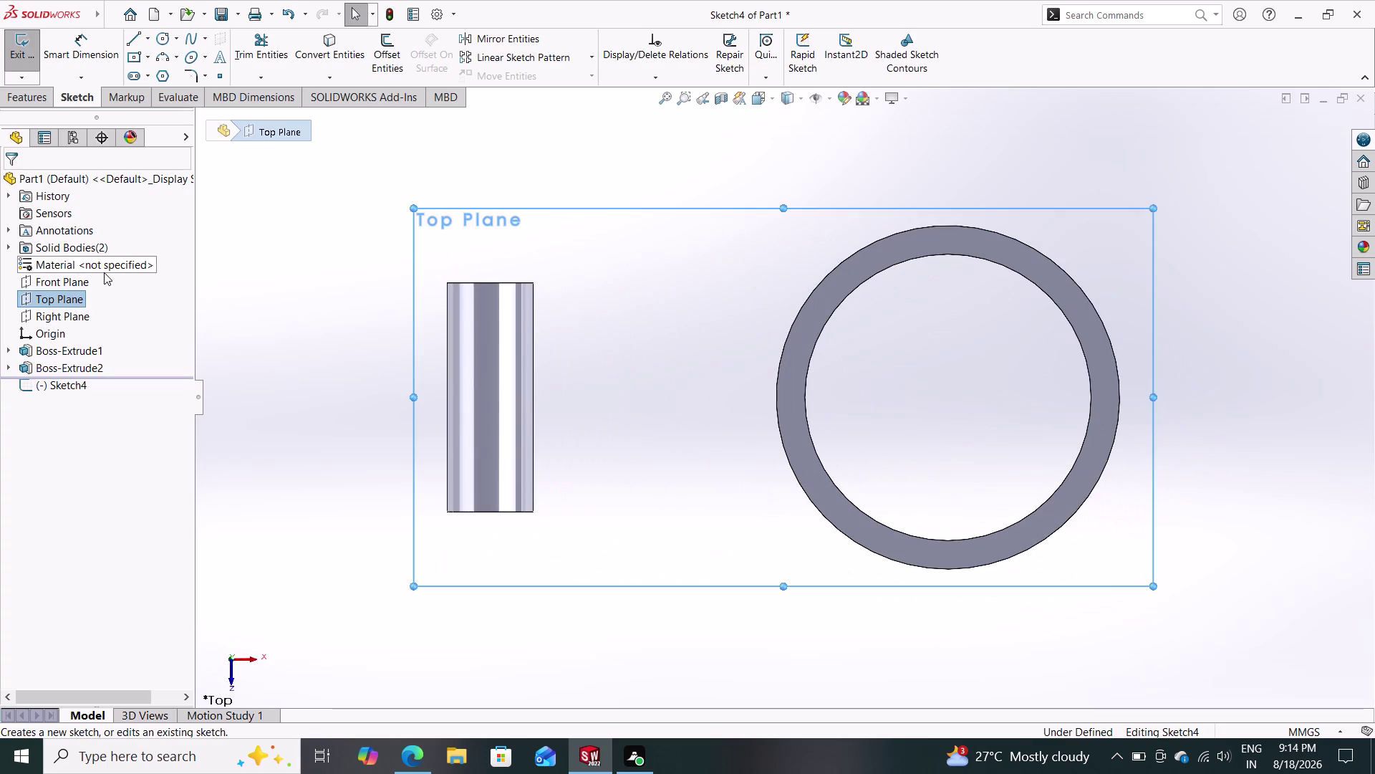
key(Escape)
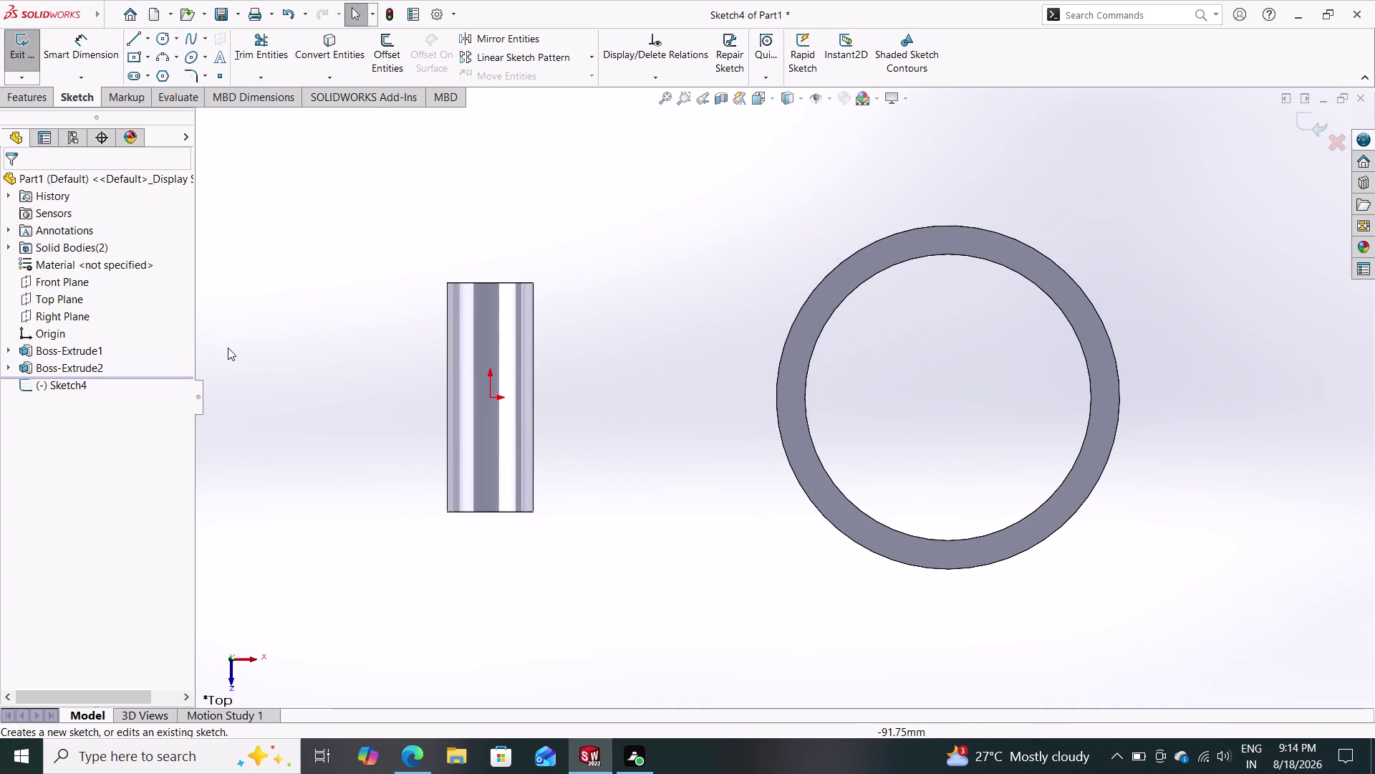
click(151, 41)
click(157, 74)
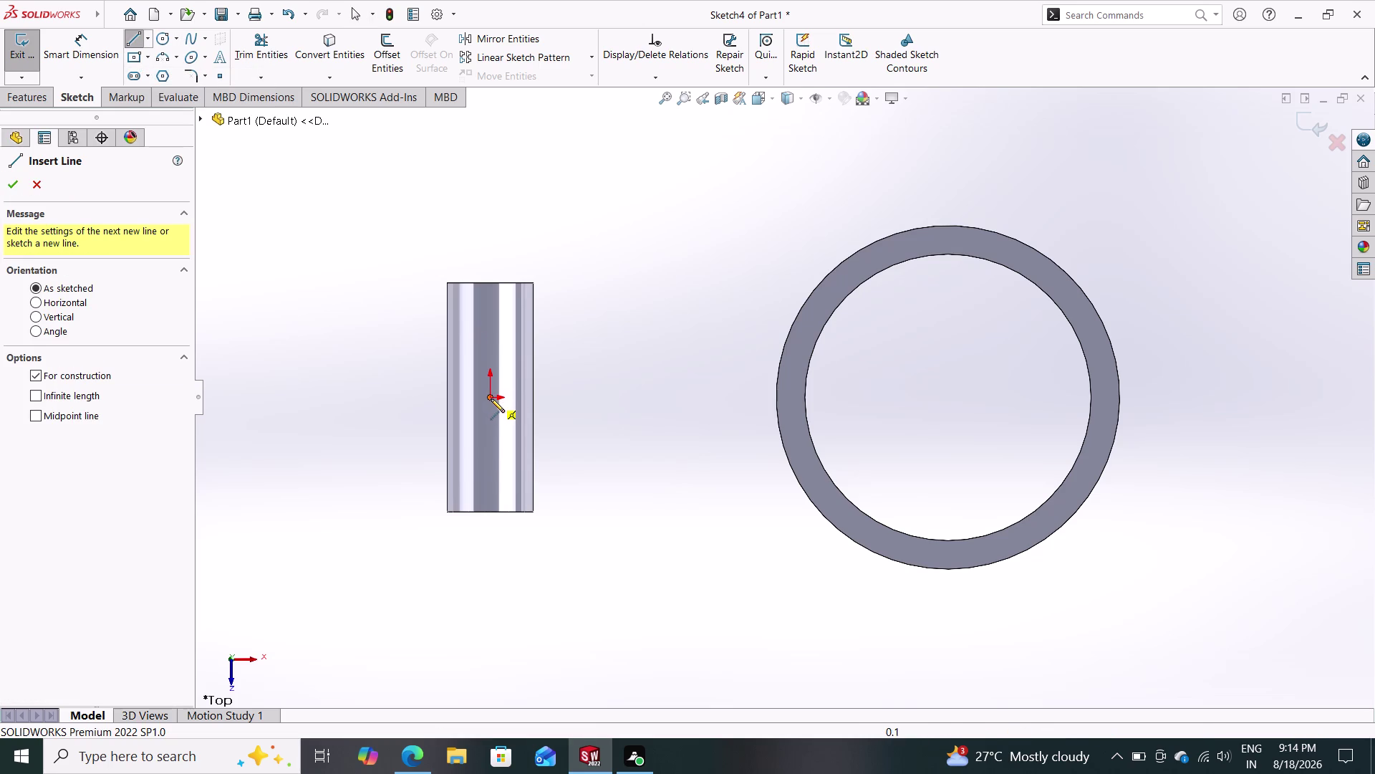
key(ctrl+z)
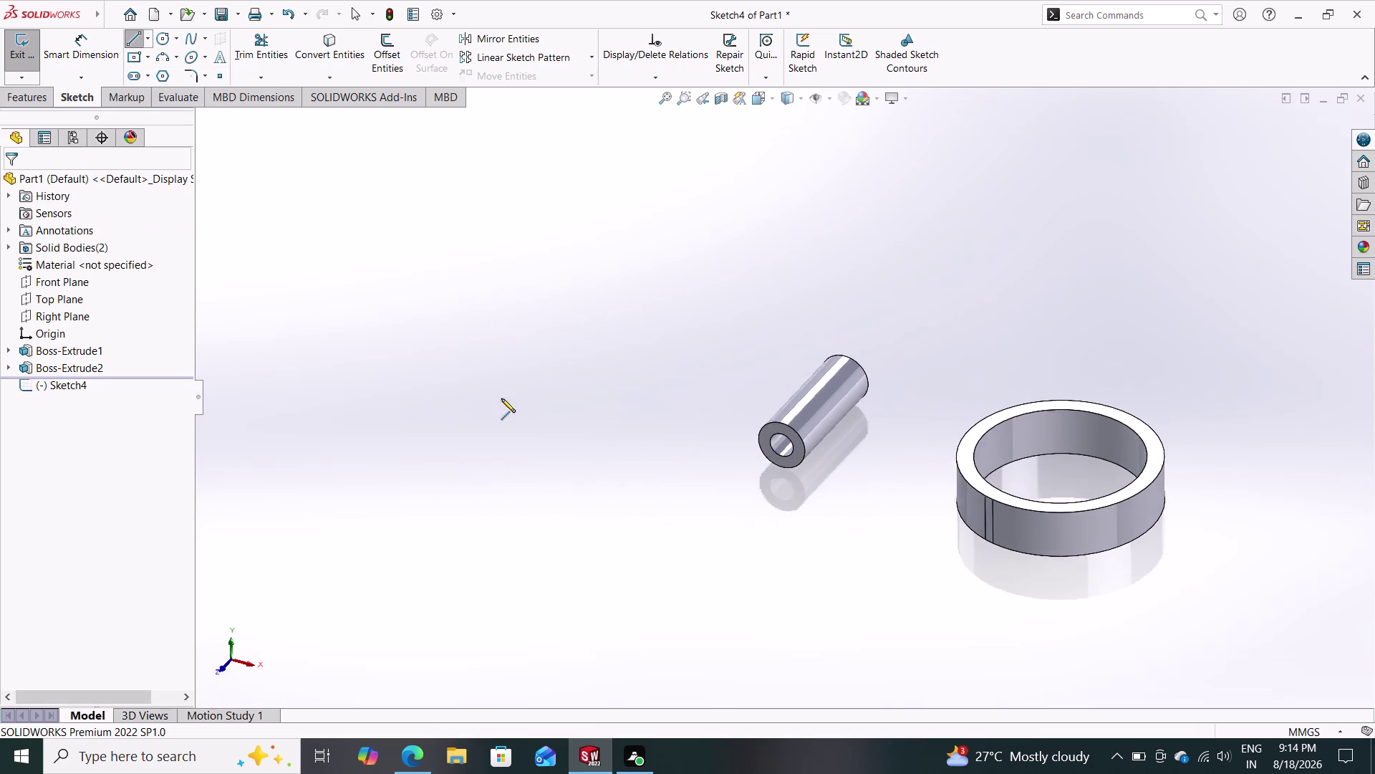
key(ctrl+z)
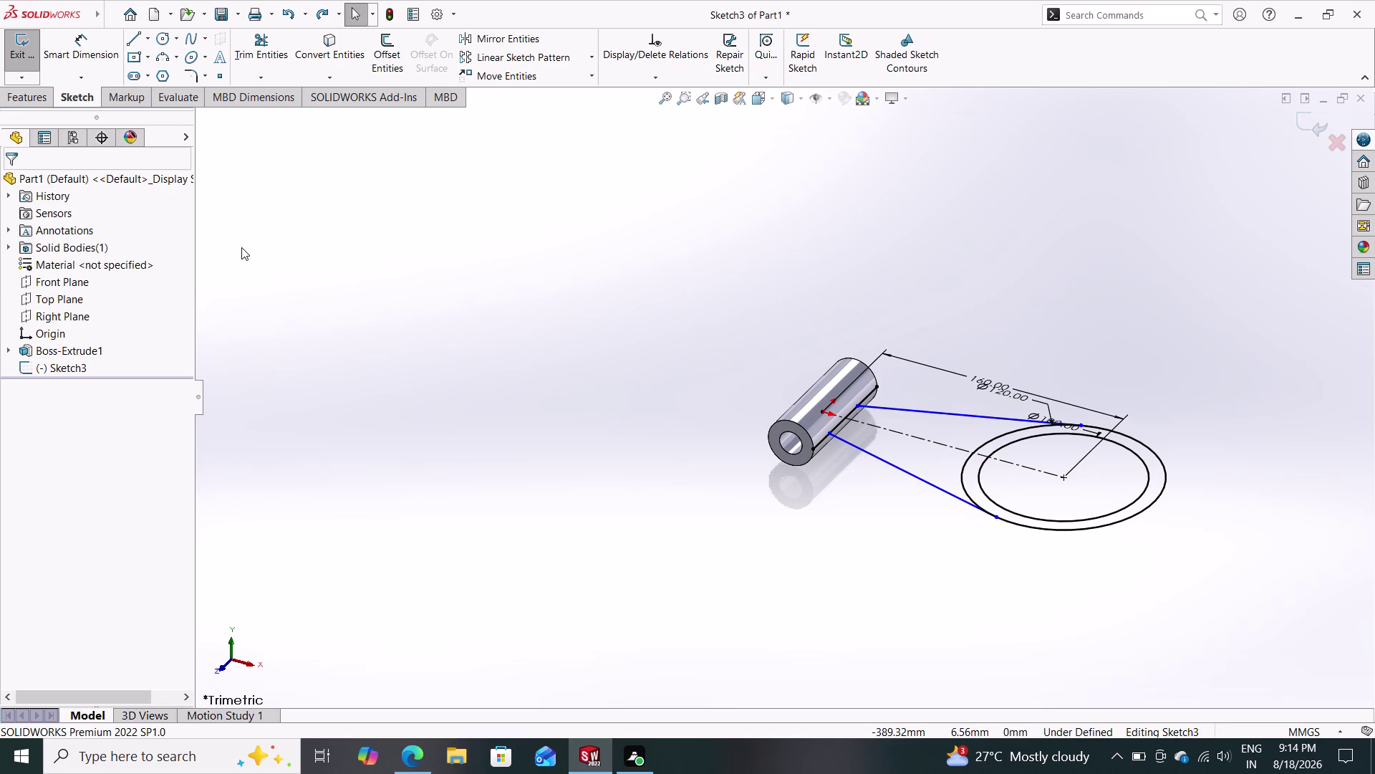
key(ctrl+y)
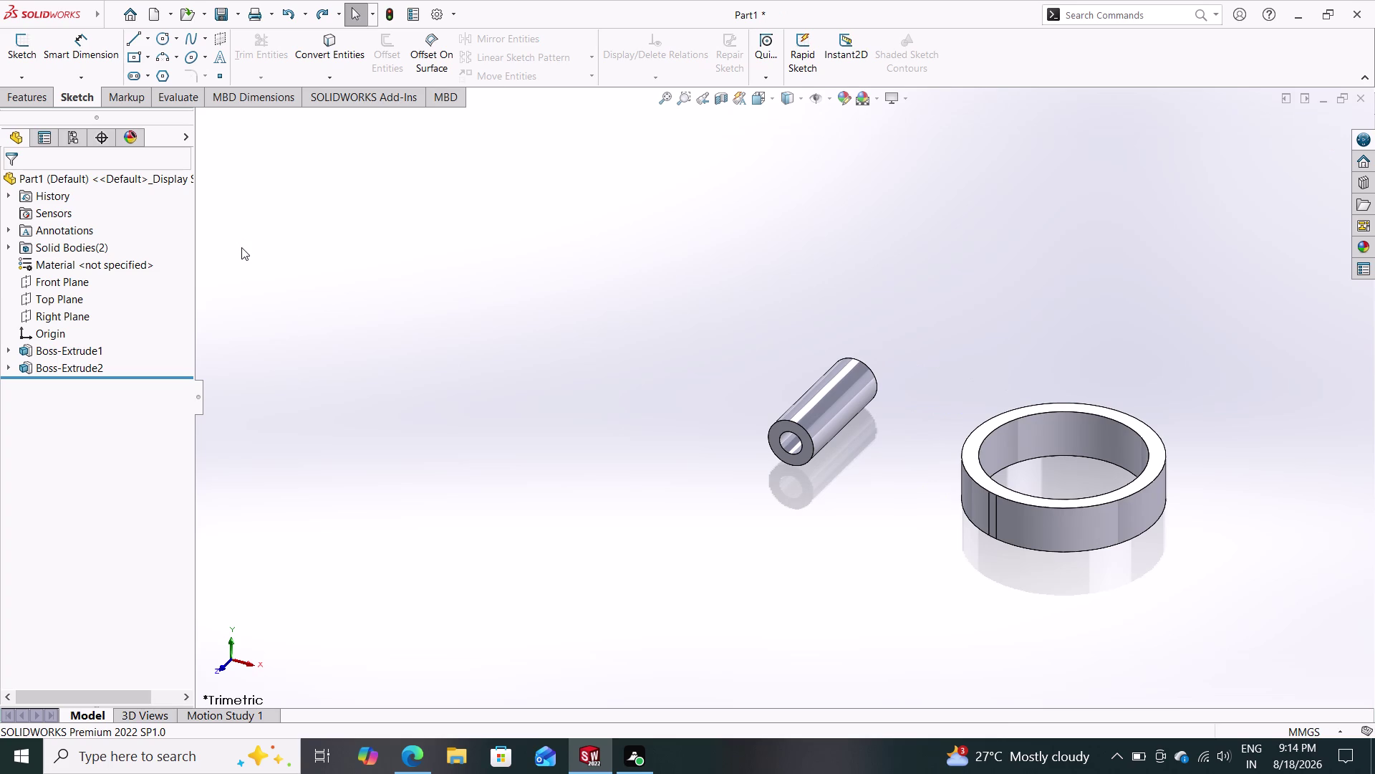
click(74, 304)
click(82, 289)
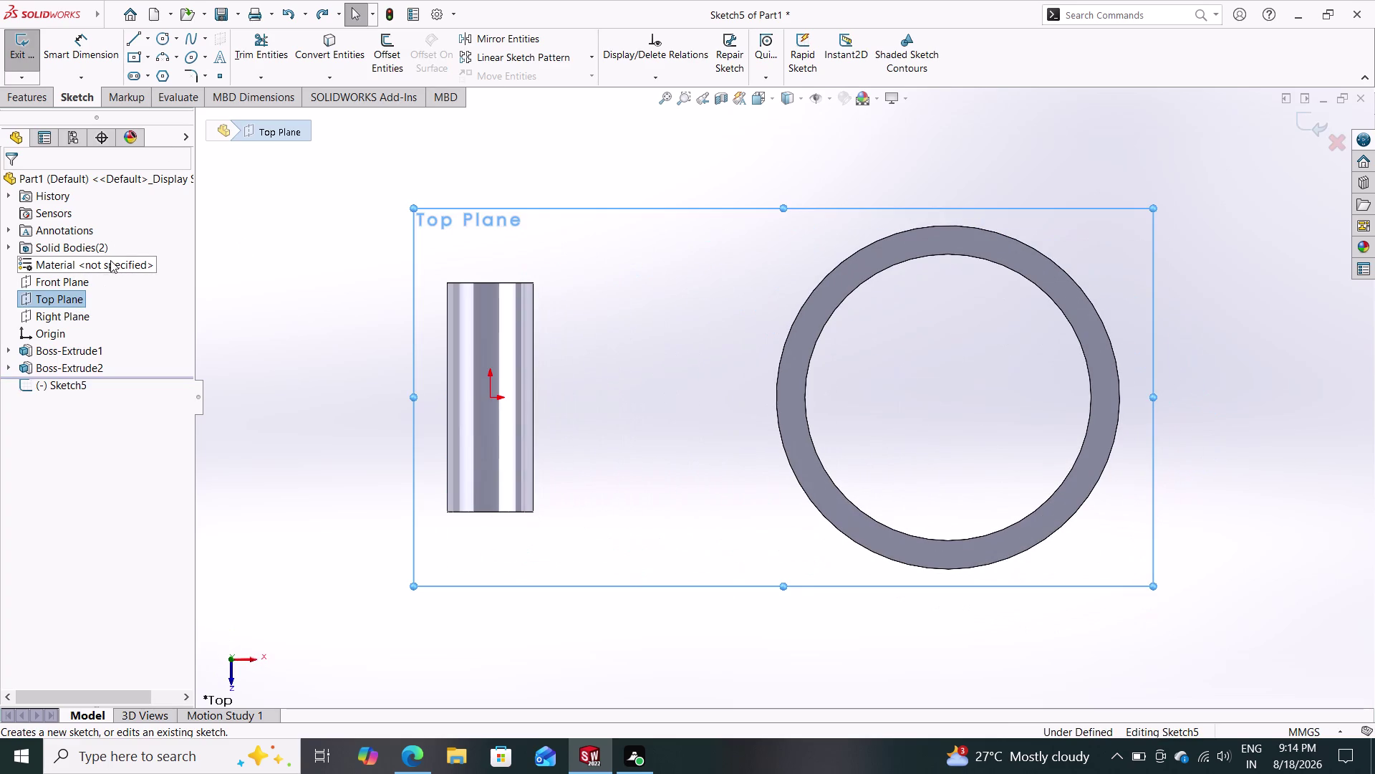
Draw a horizontal centerline from the origin through the ring, past its right side.
click(171, 39)
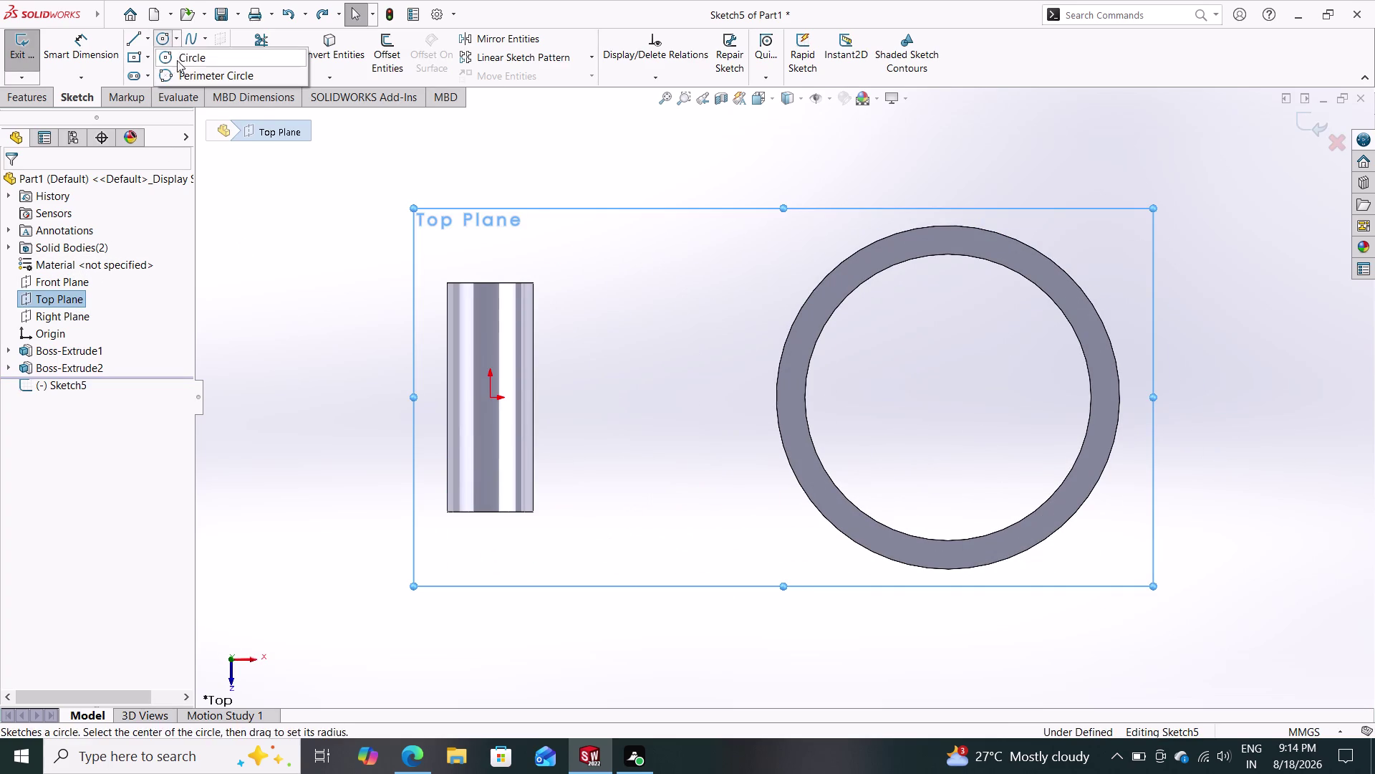
click(154, 80)
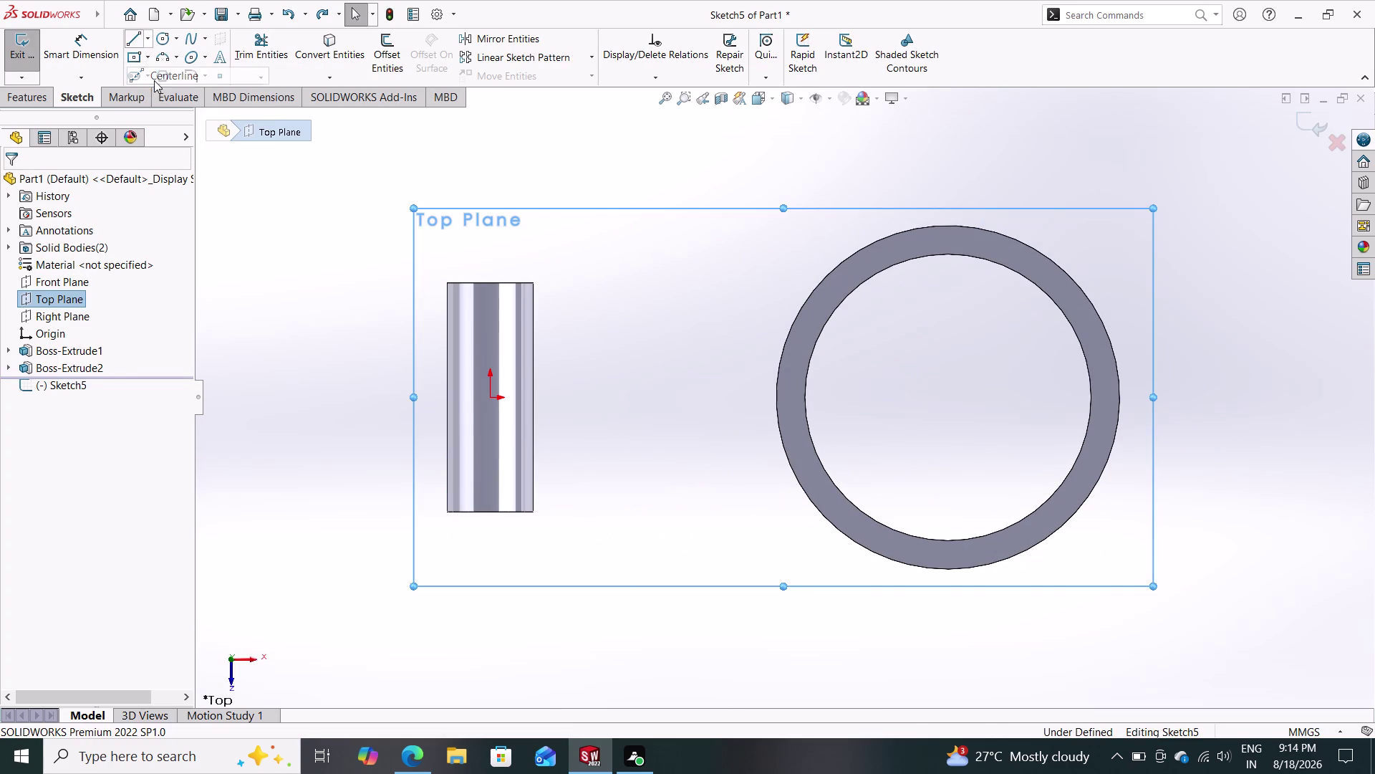
click(490, 397)
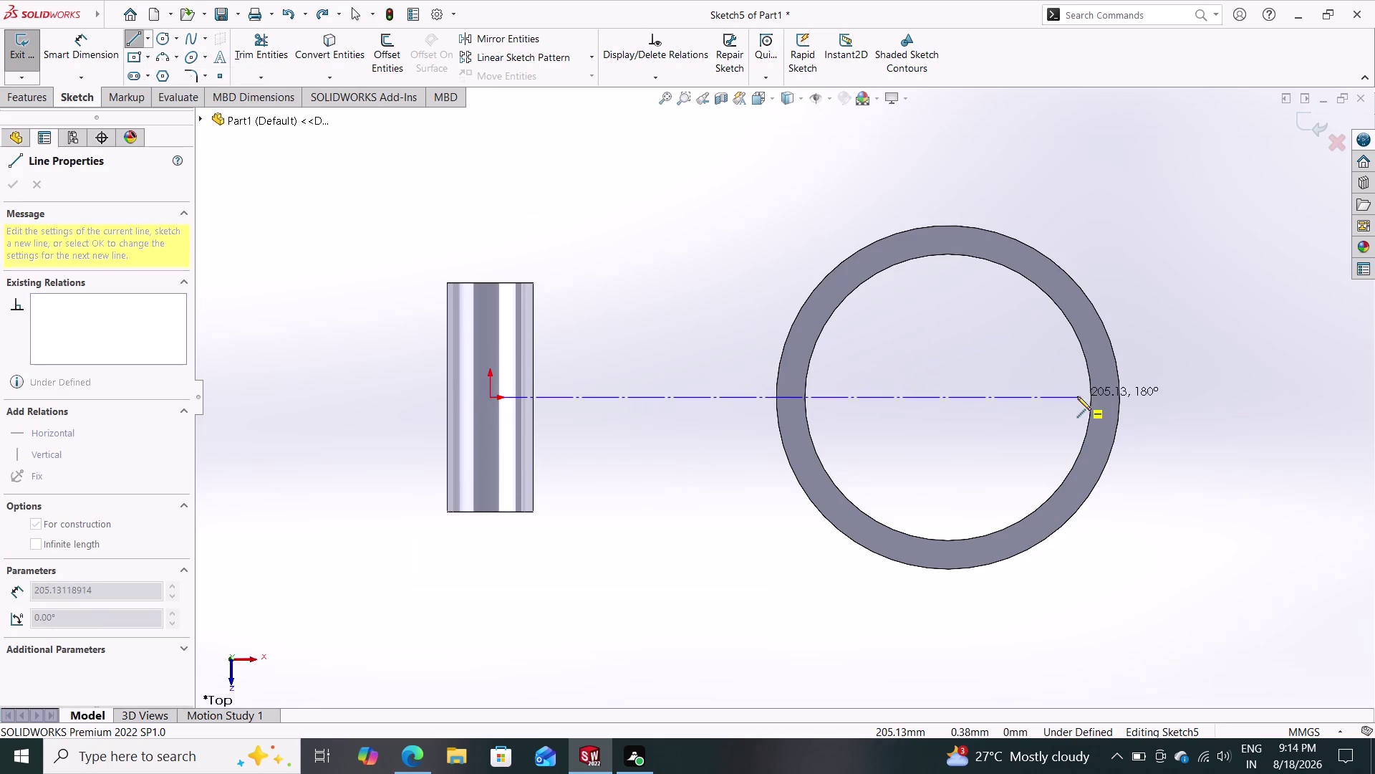
click(1175, 400)
key(Escape)
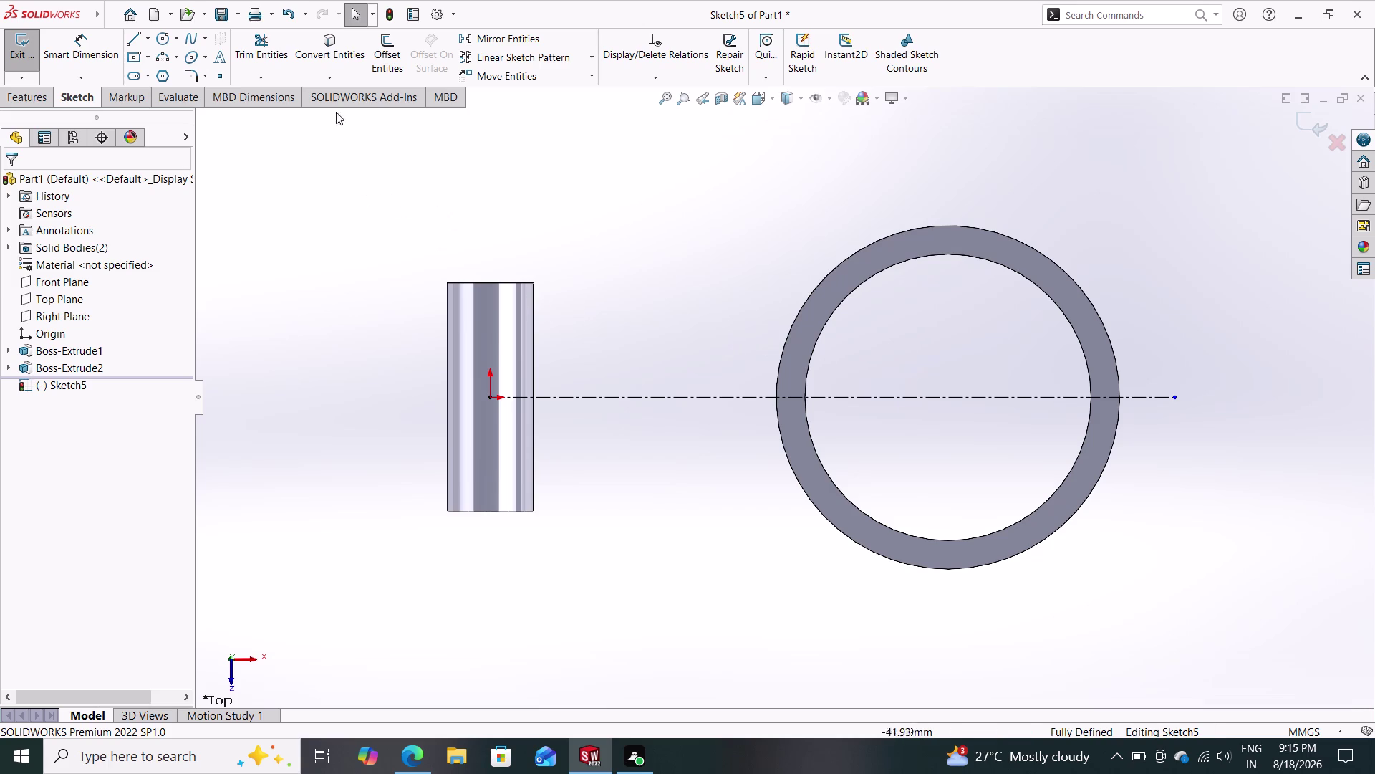
click(333, 61)
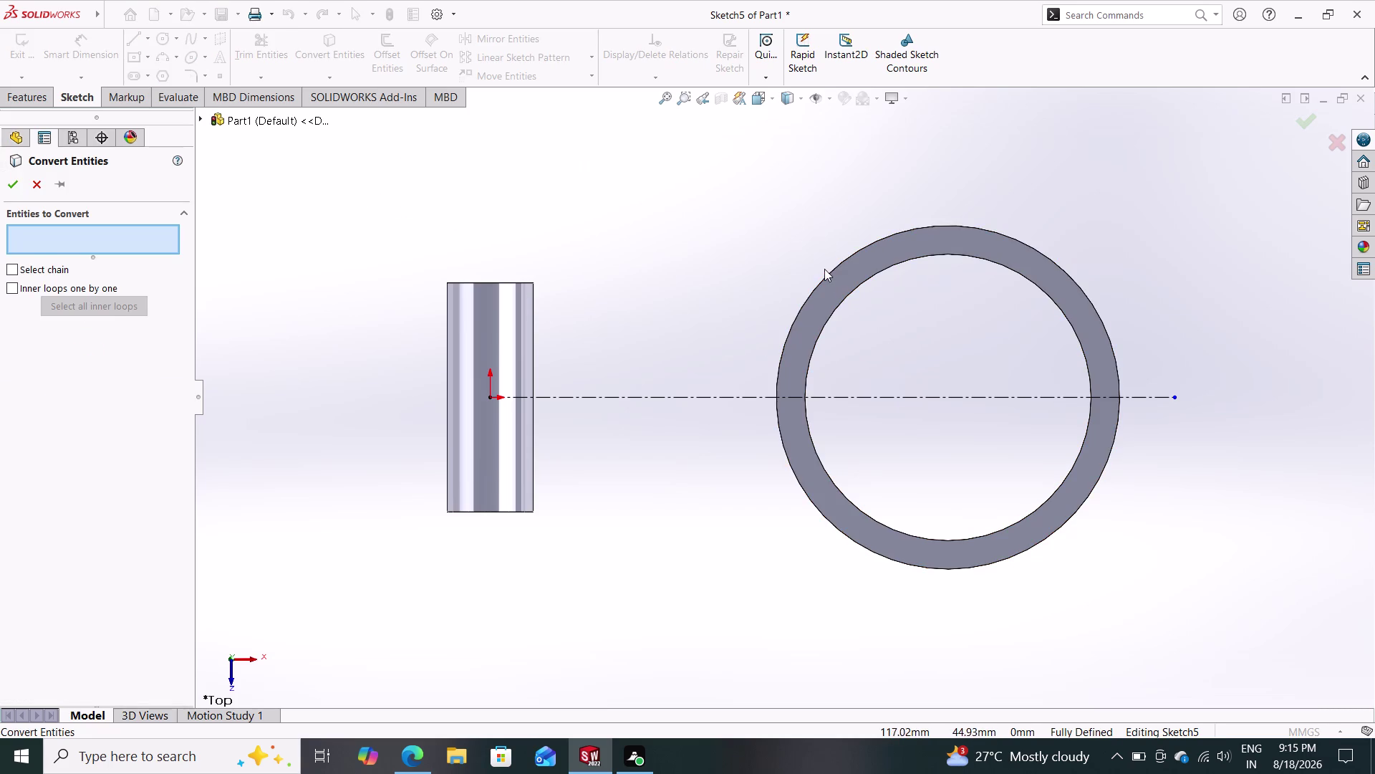
Convert the ring's 120 mm outer edge into a sketch circle in Sketch5.
click(825, 275)
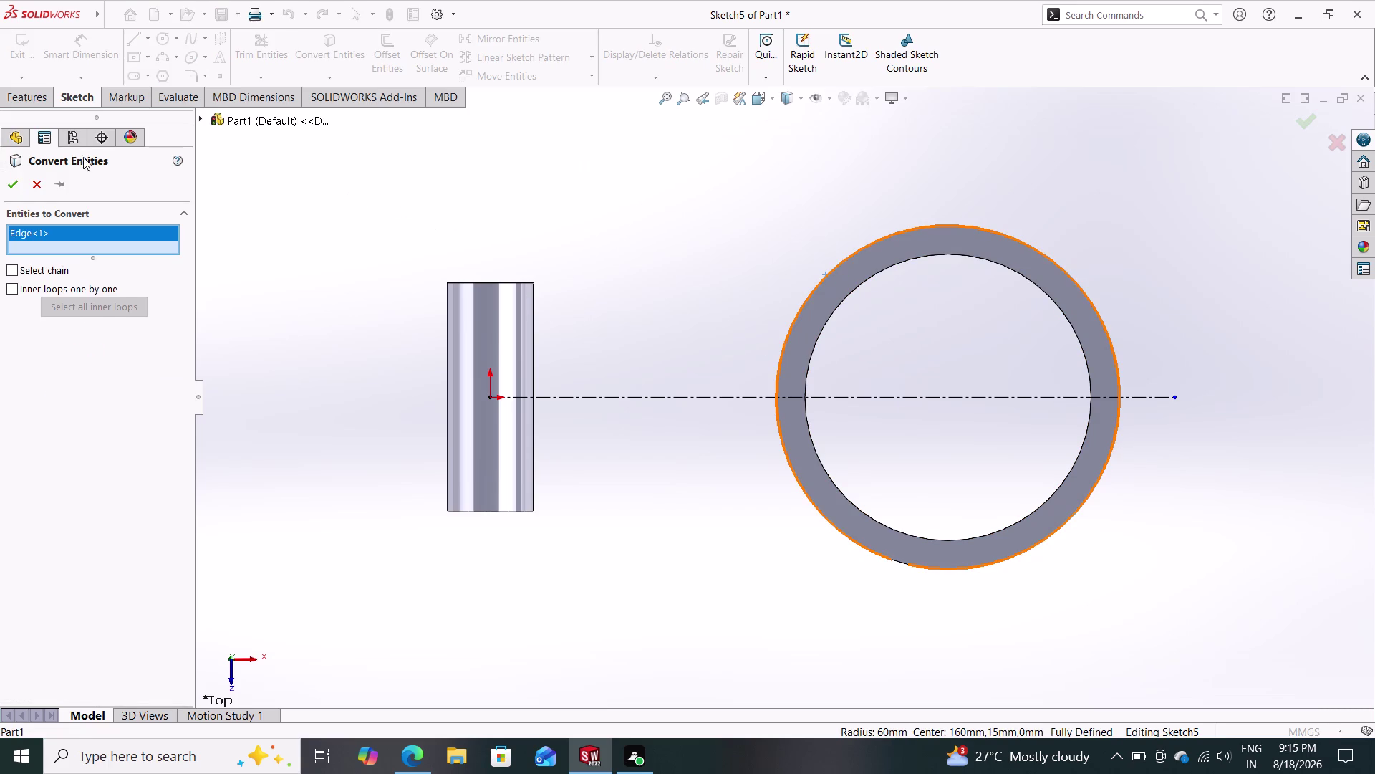
click(18, 182)
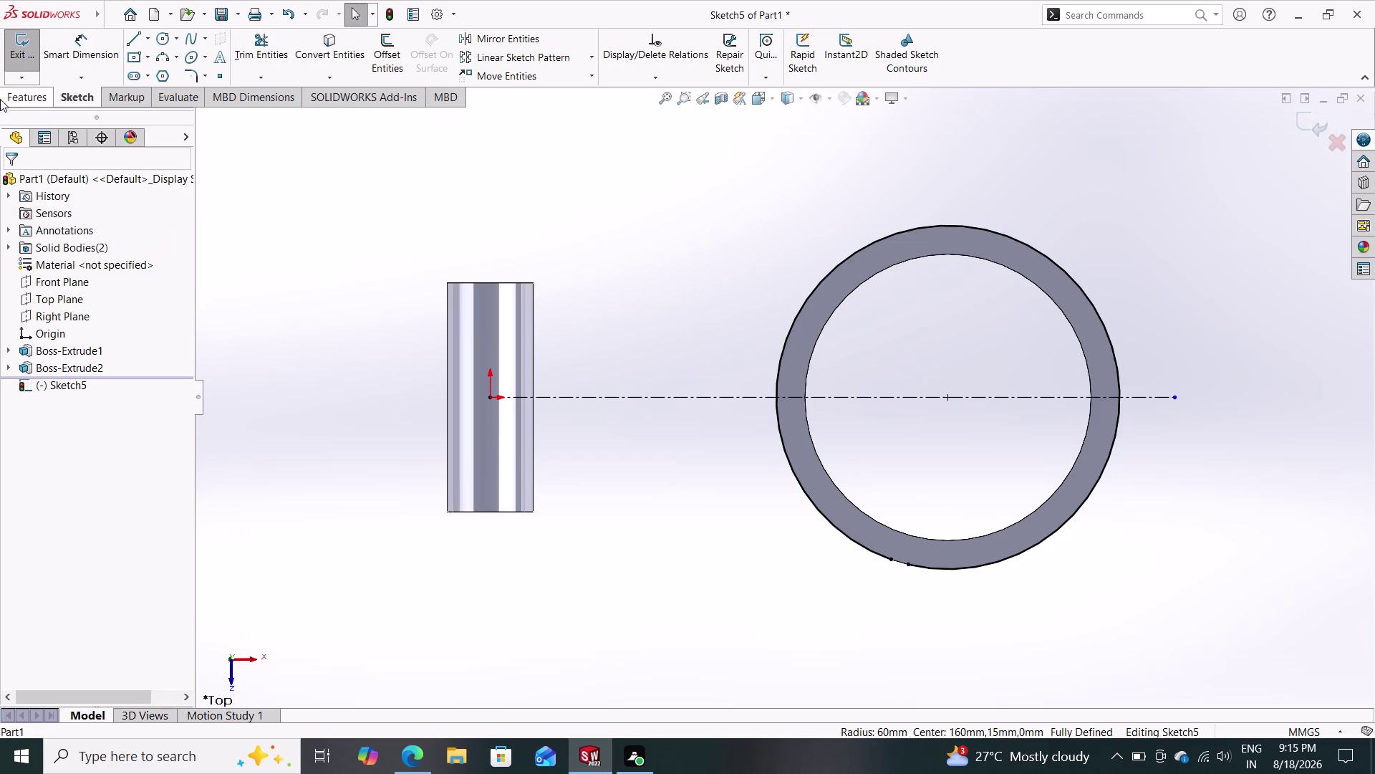
click(131, 31)
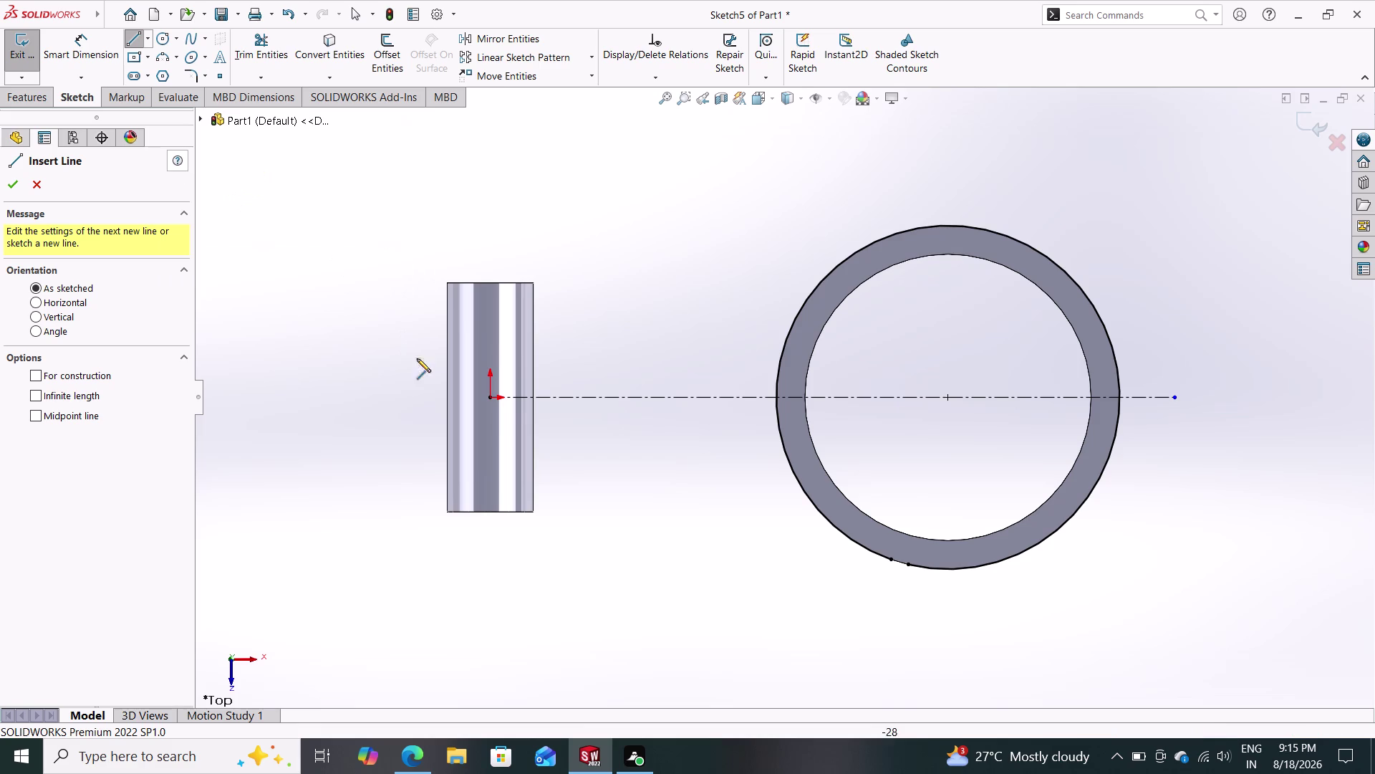
click(531, 346)
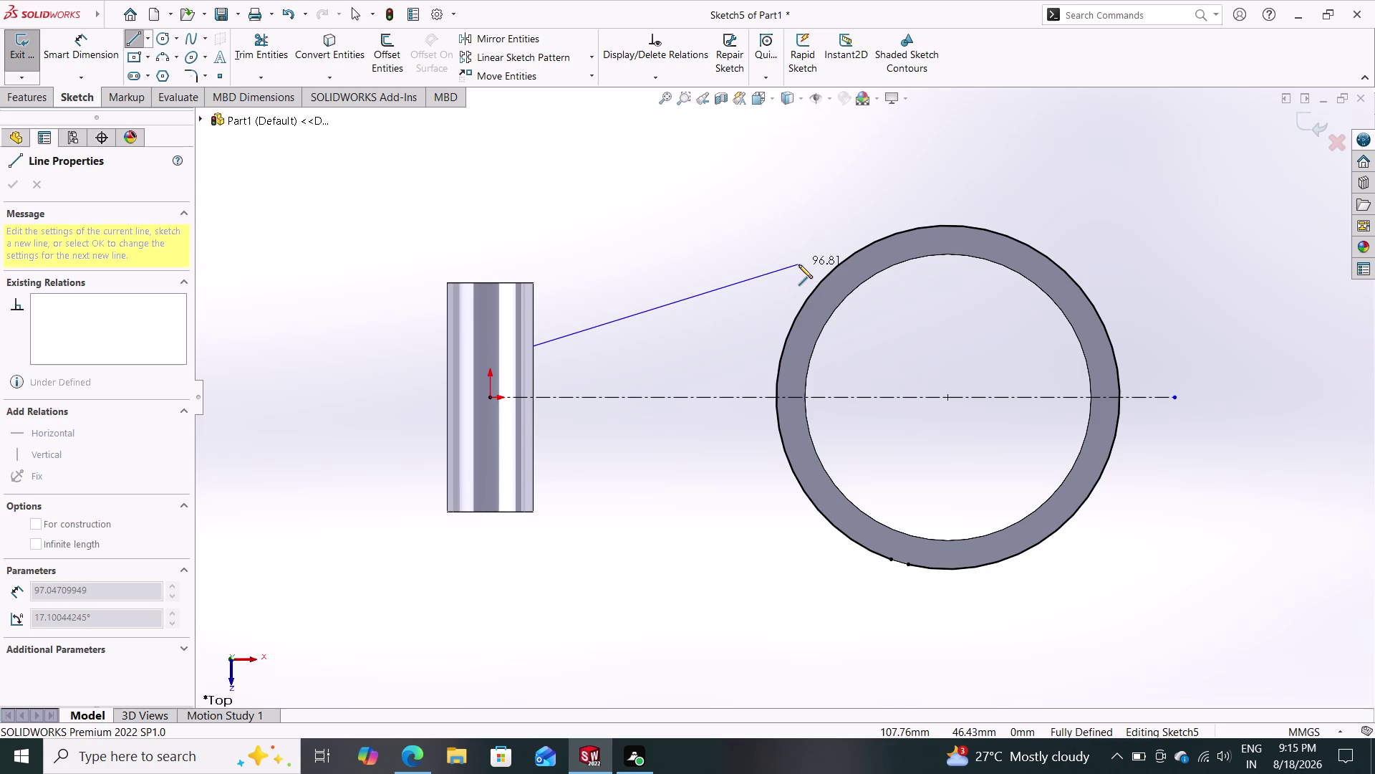
key(Escape)
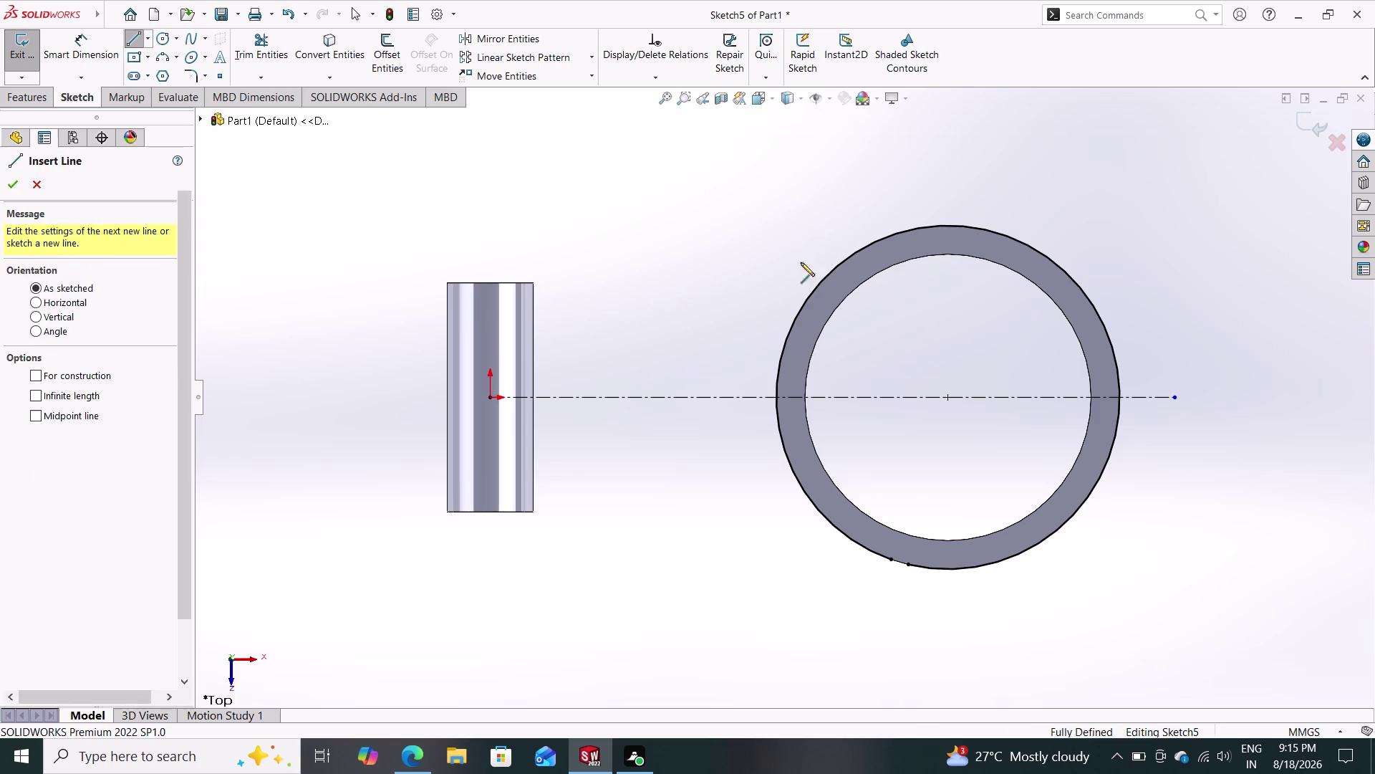
click(328, 55)
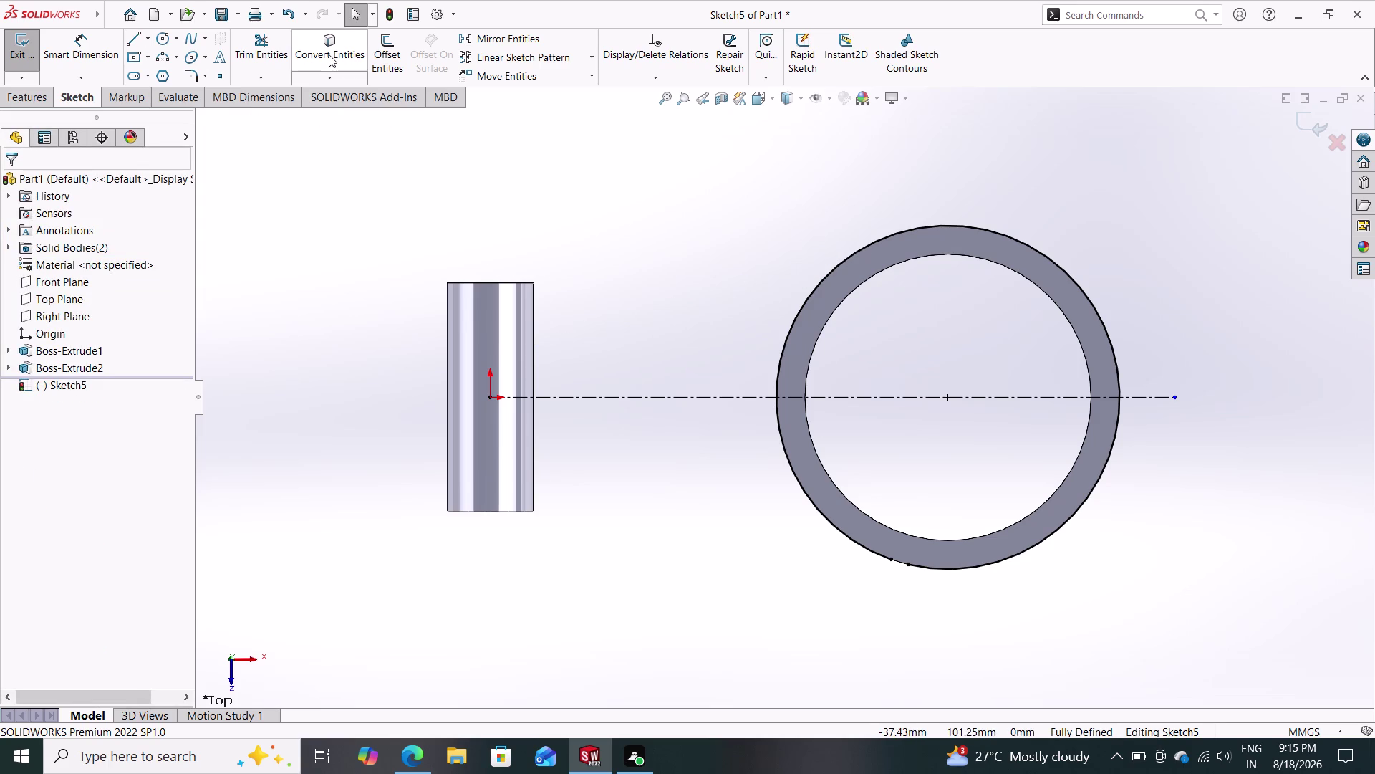
Try converting the tube's face into sketch geometry, then cancel.
click(533, 330)
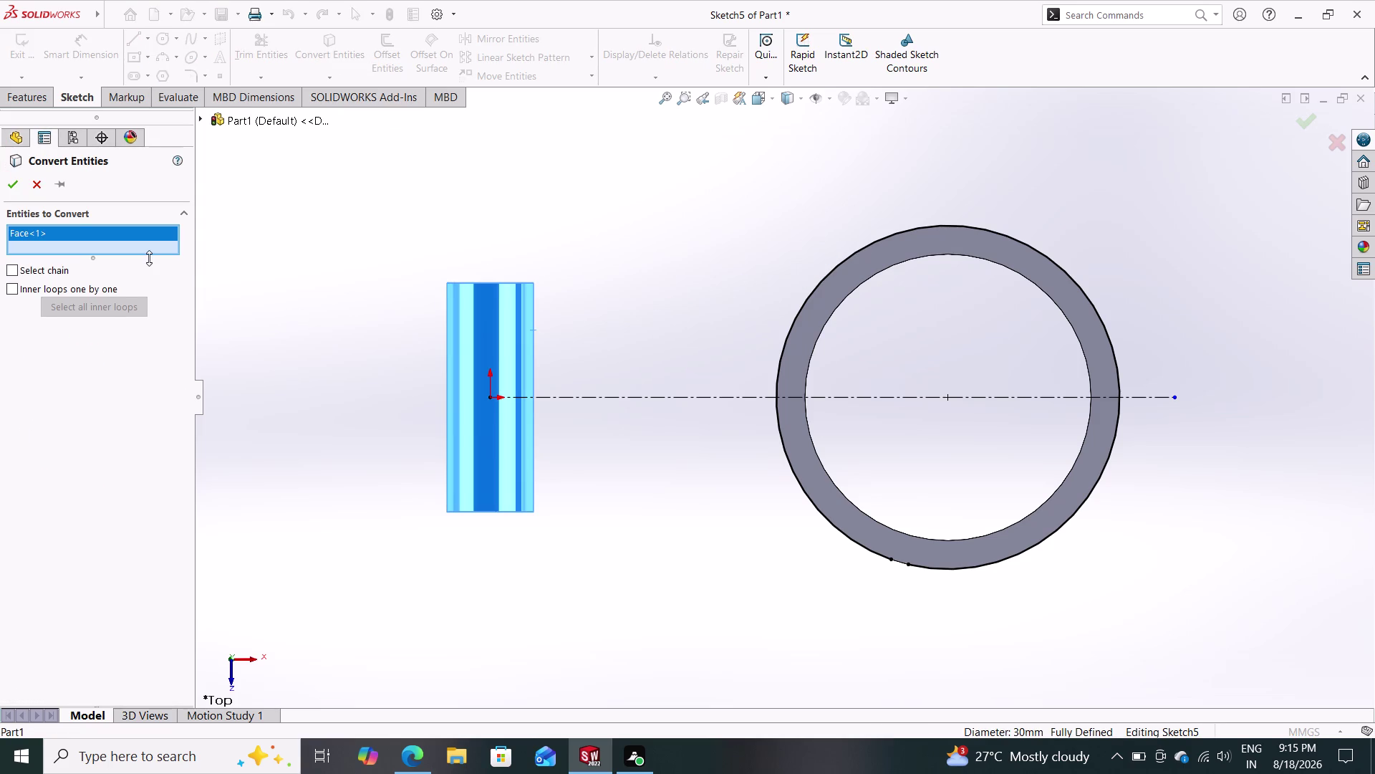
click(37, 183)
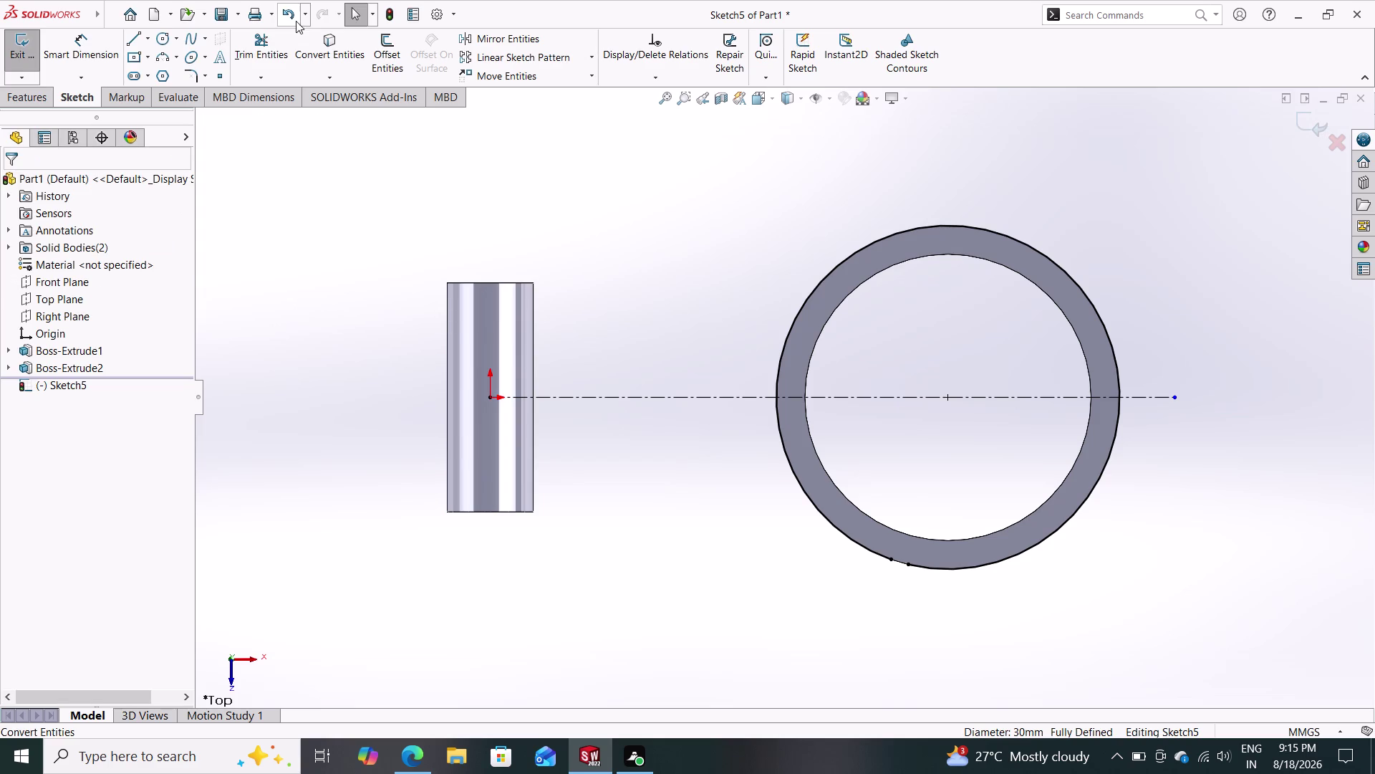
click(338, 45)
scroll(up, 3)
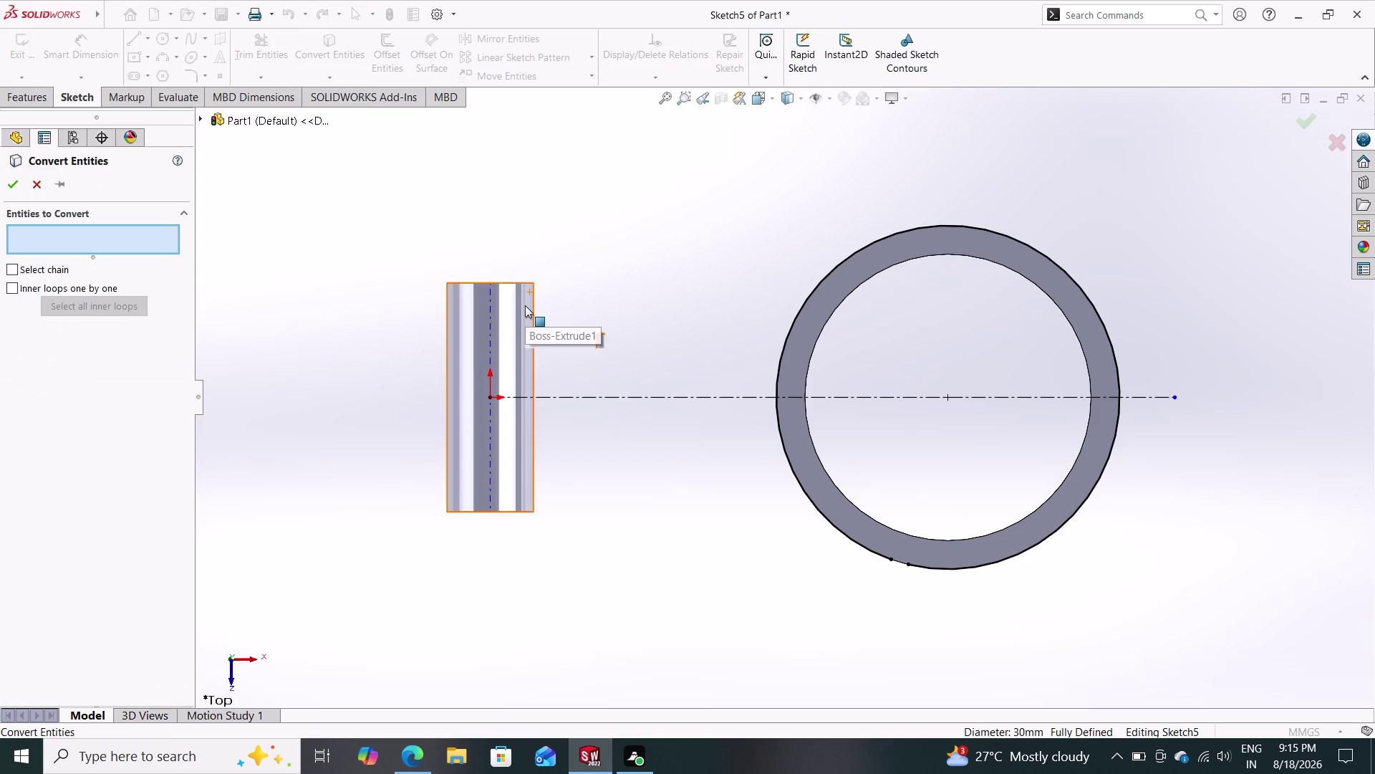
scroll(up, 3)
scroll(down, 3)
scroll(down, 3)
scroll(down, 3)
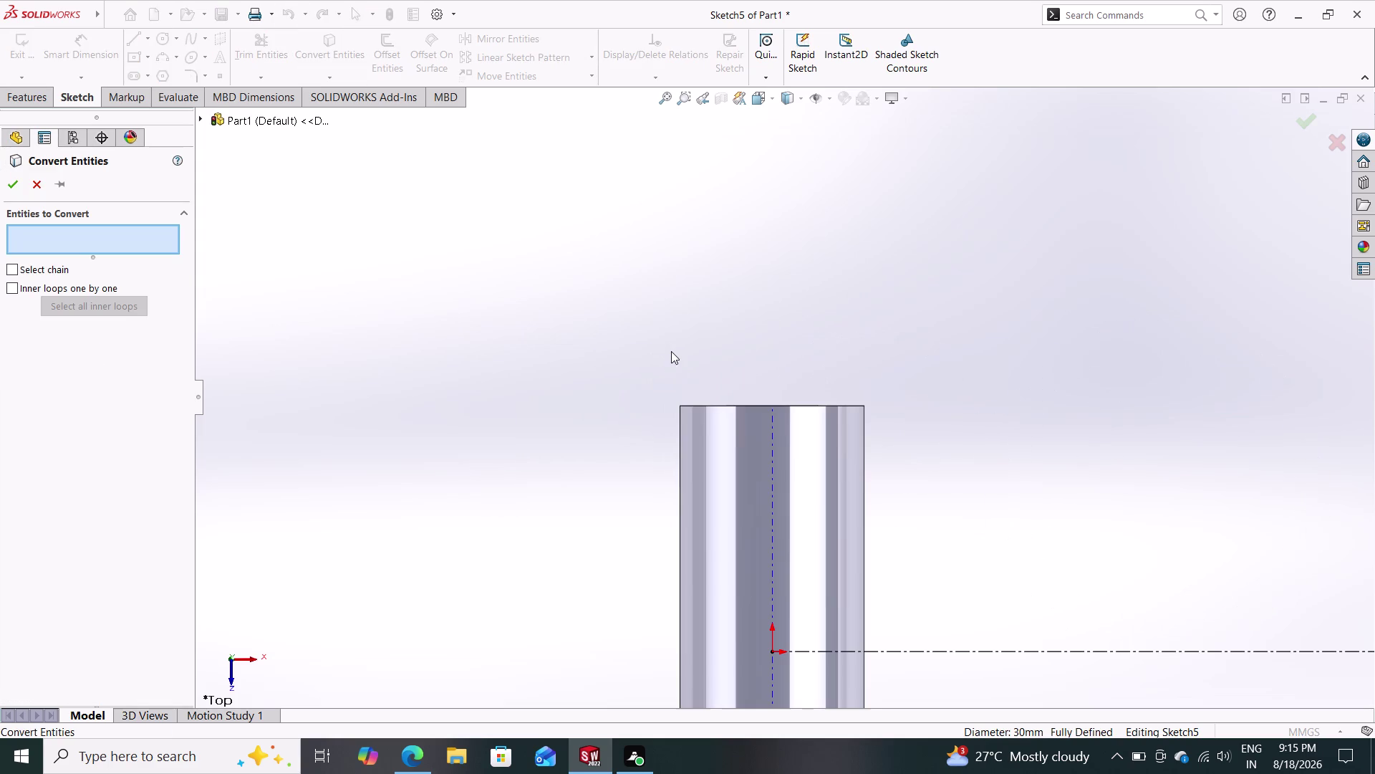
click(863, 483)
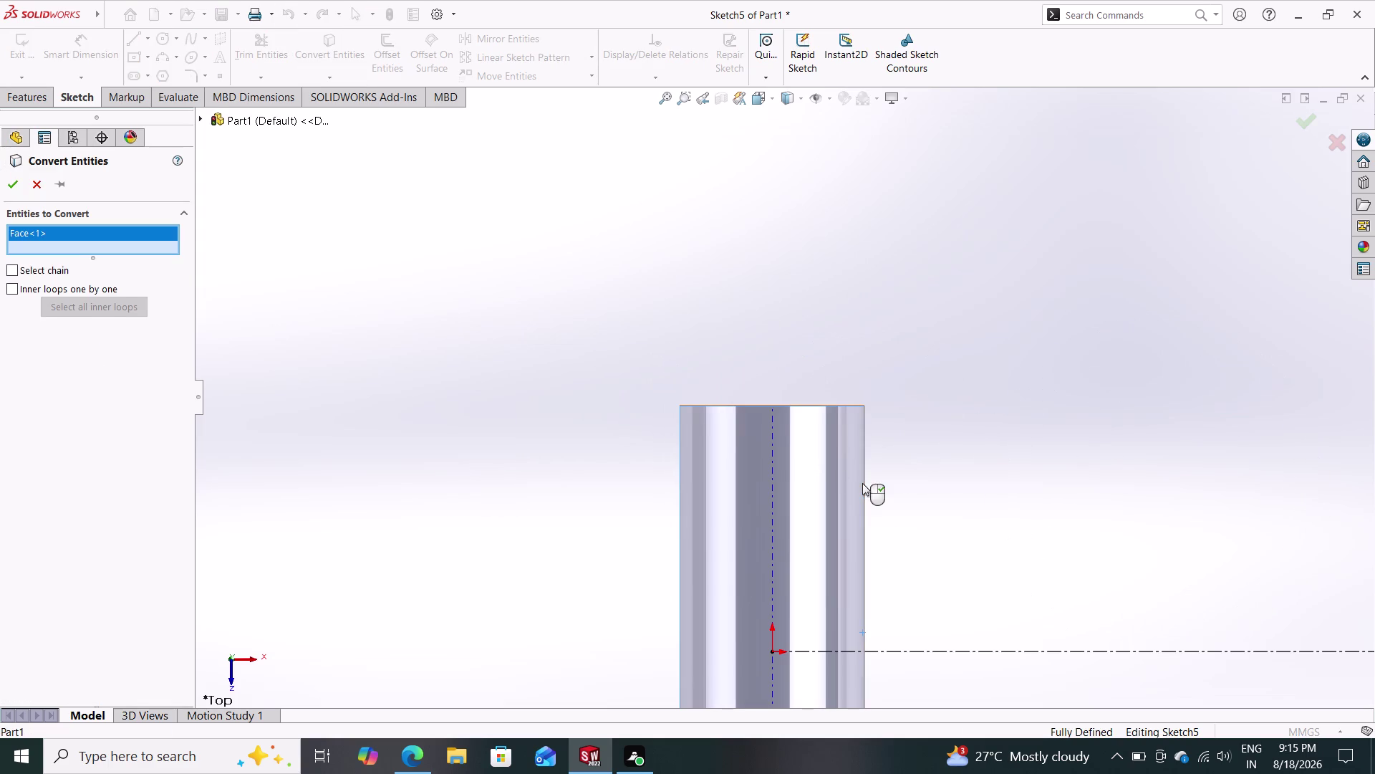
key(Escape)
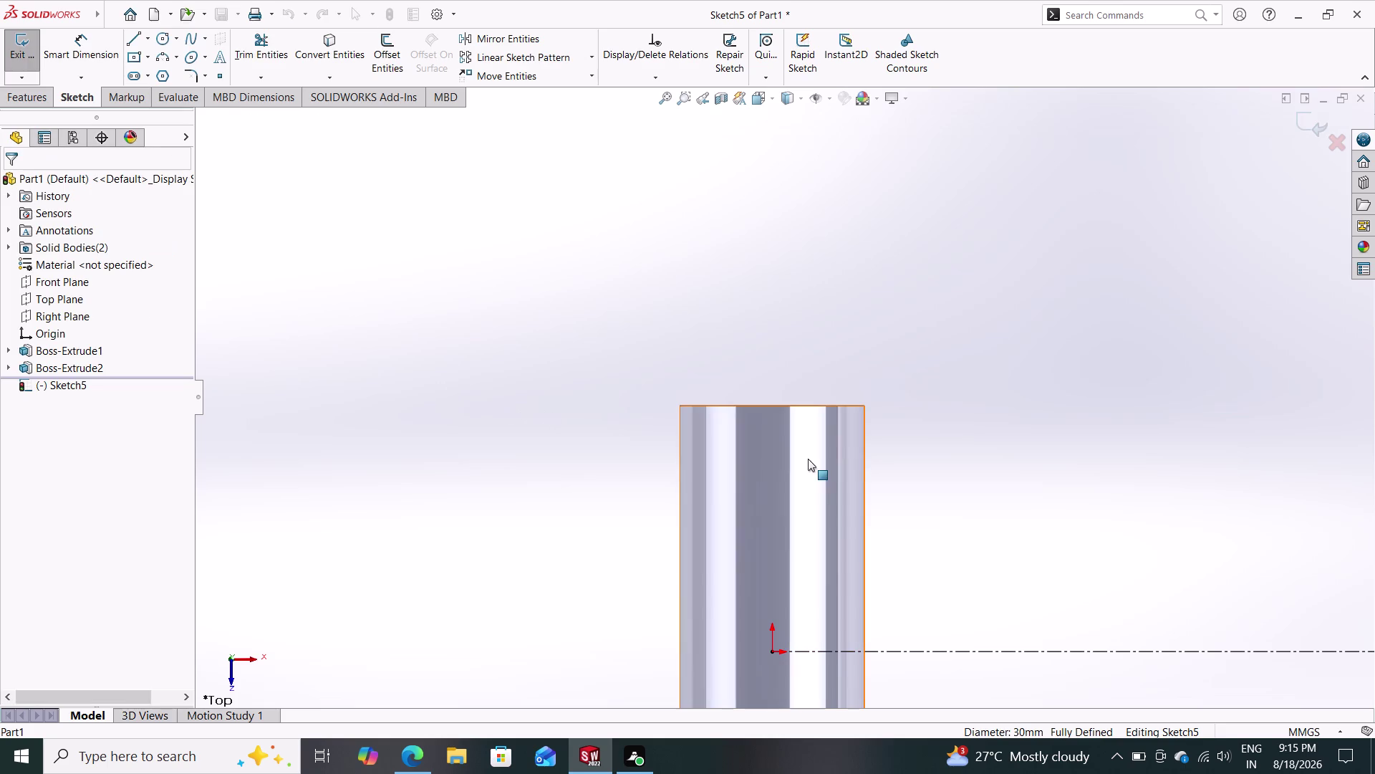
click(864, 460)
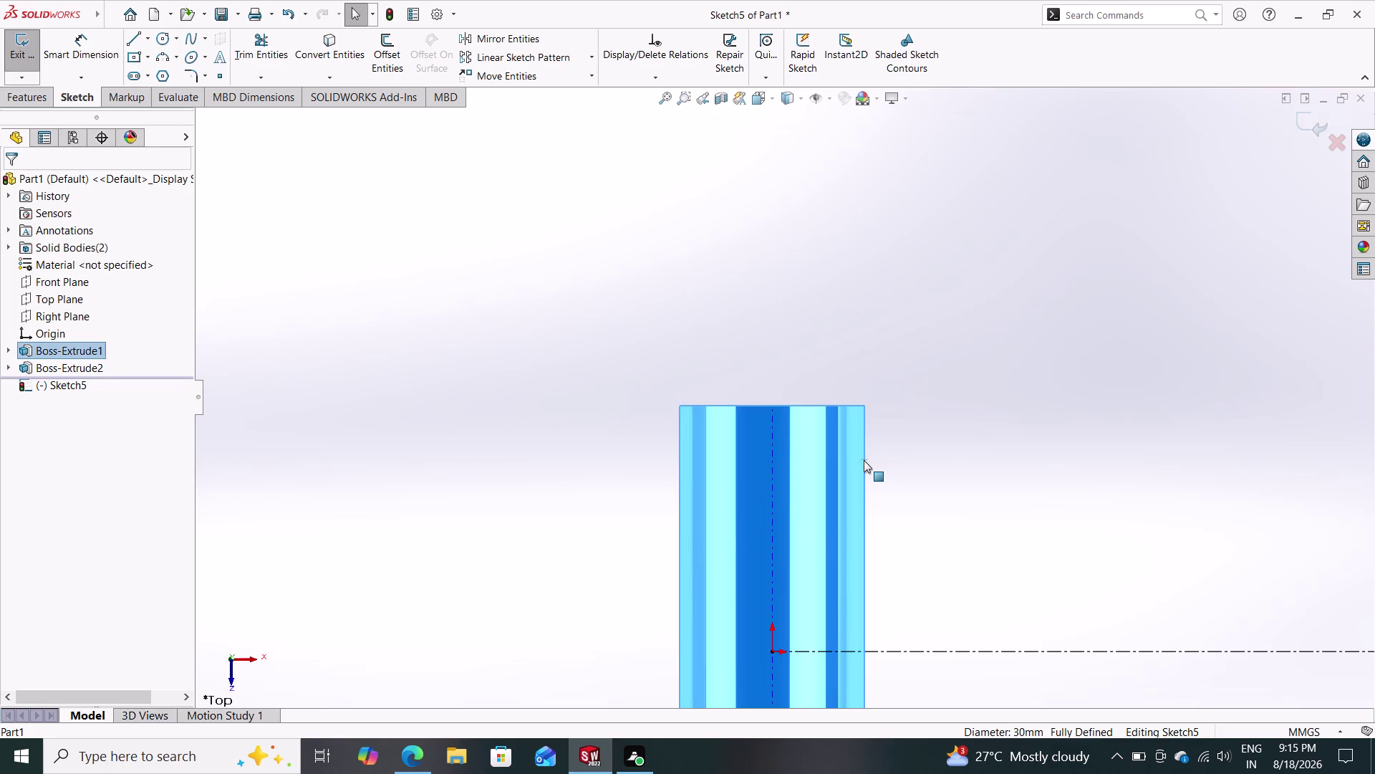
key(Escape)
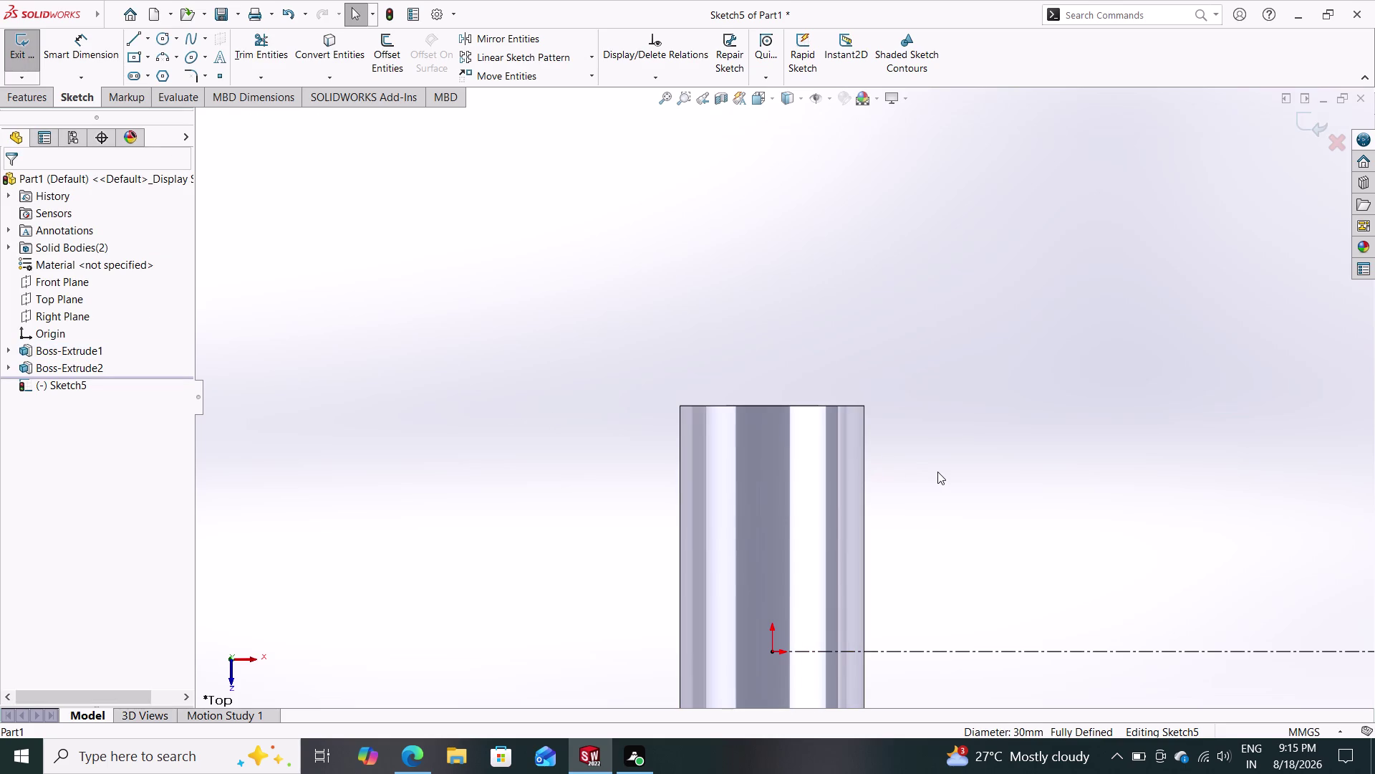
Convert the tube's right silhouette edge into an 80 mm sketch line.
scroll(down, 3)
scroll(up, 3)
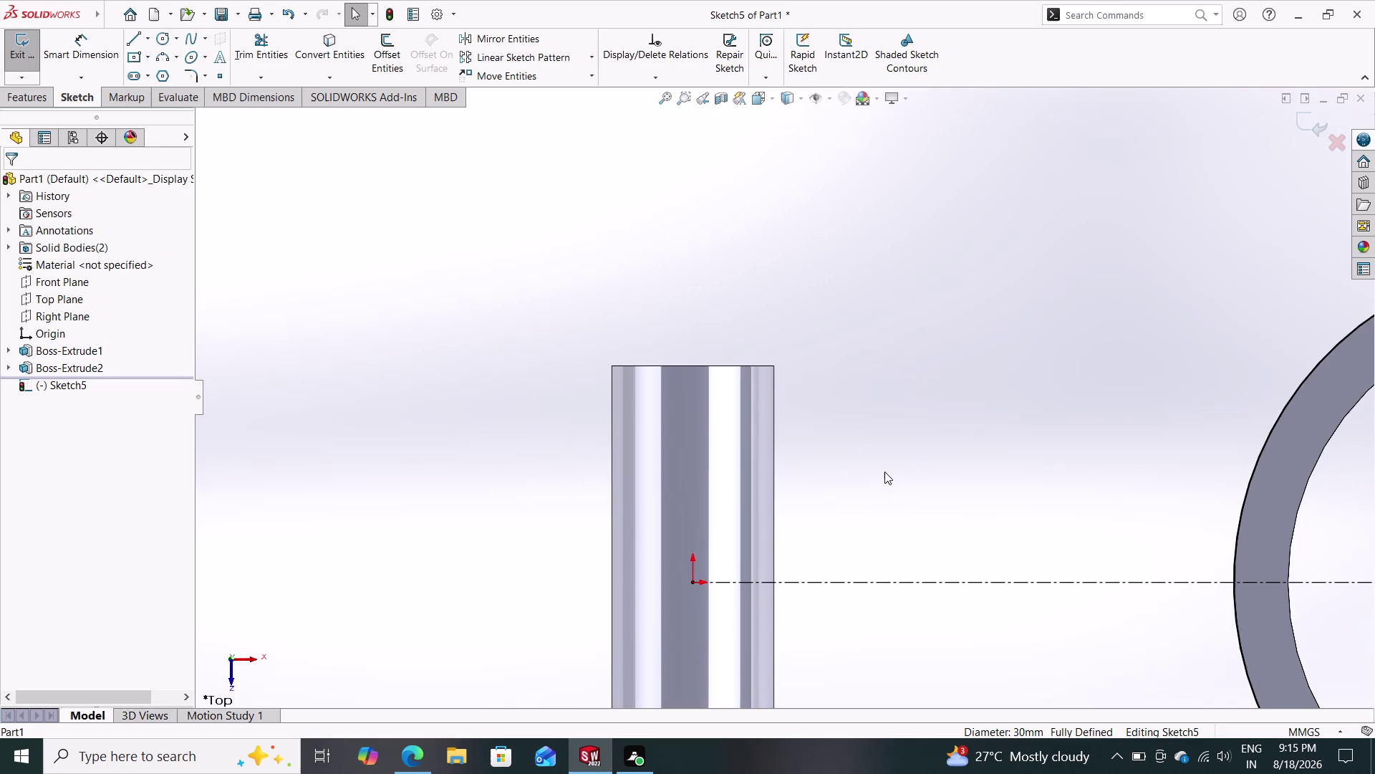
scroll(up, 3)
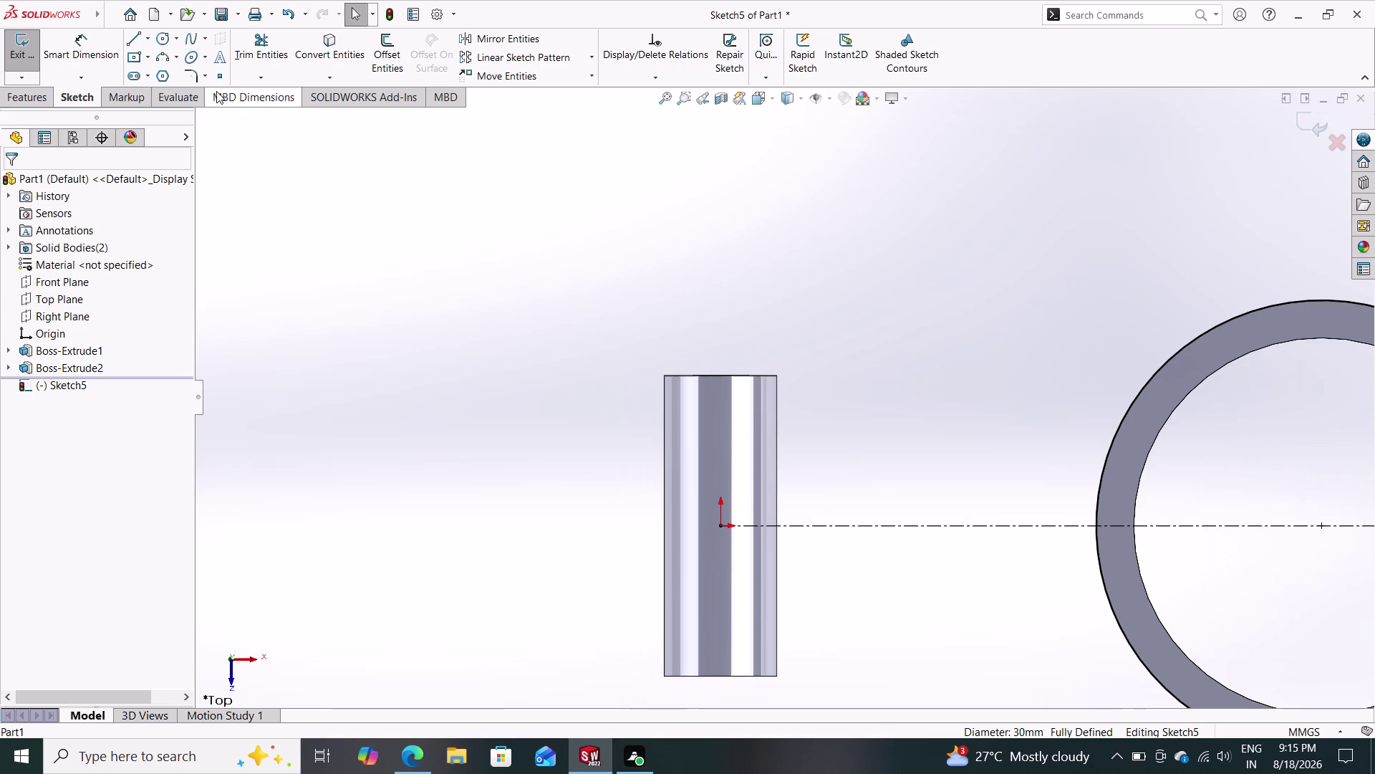
click(331, 45)
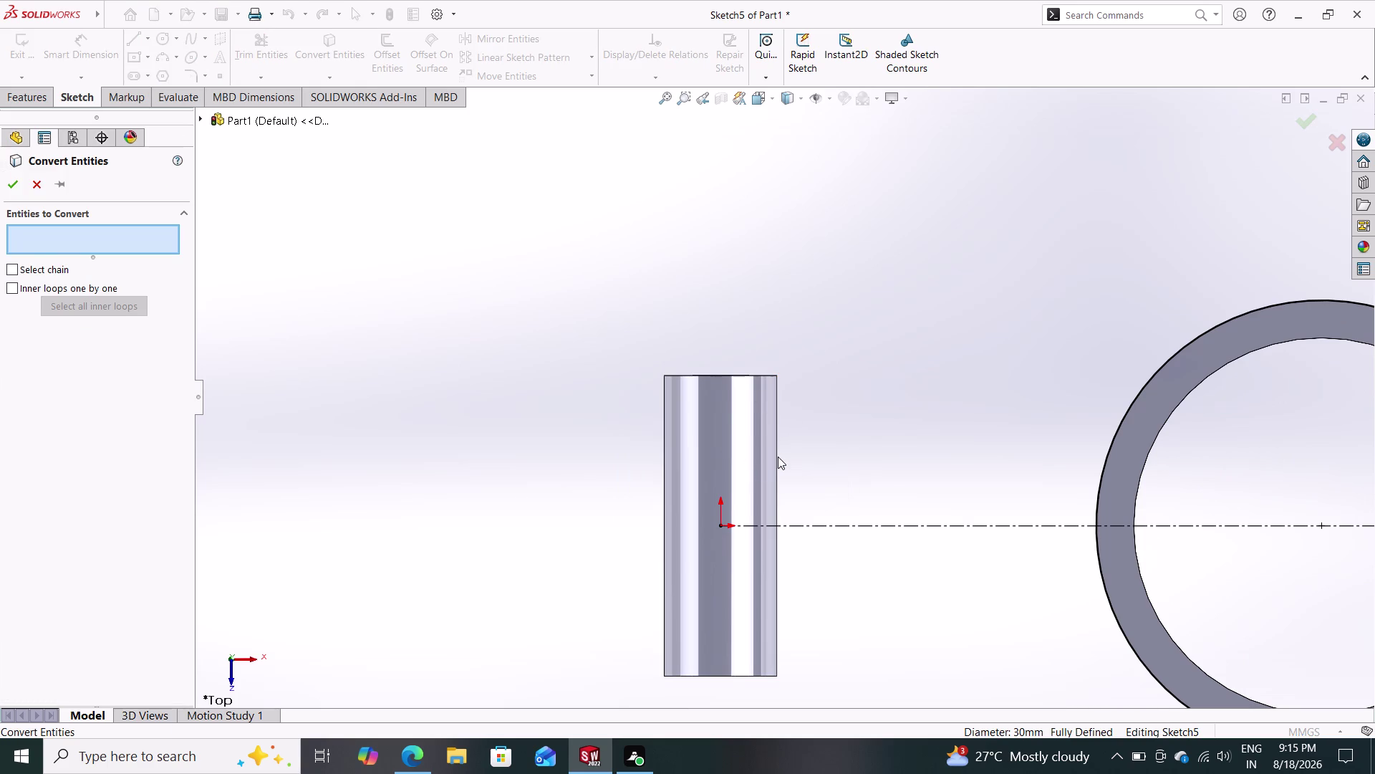
click(777, 456)
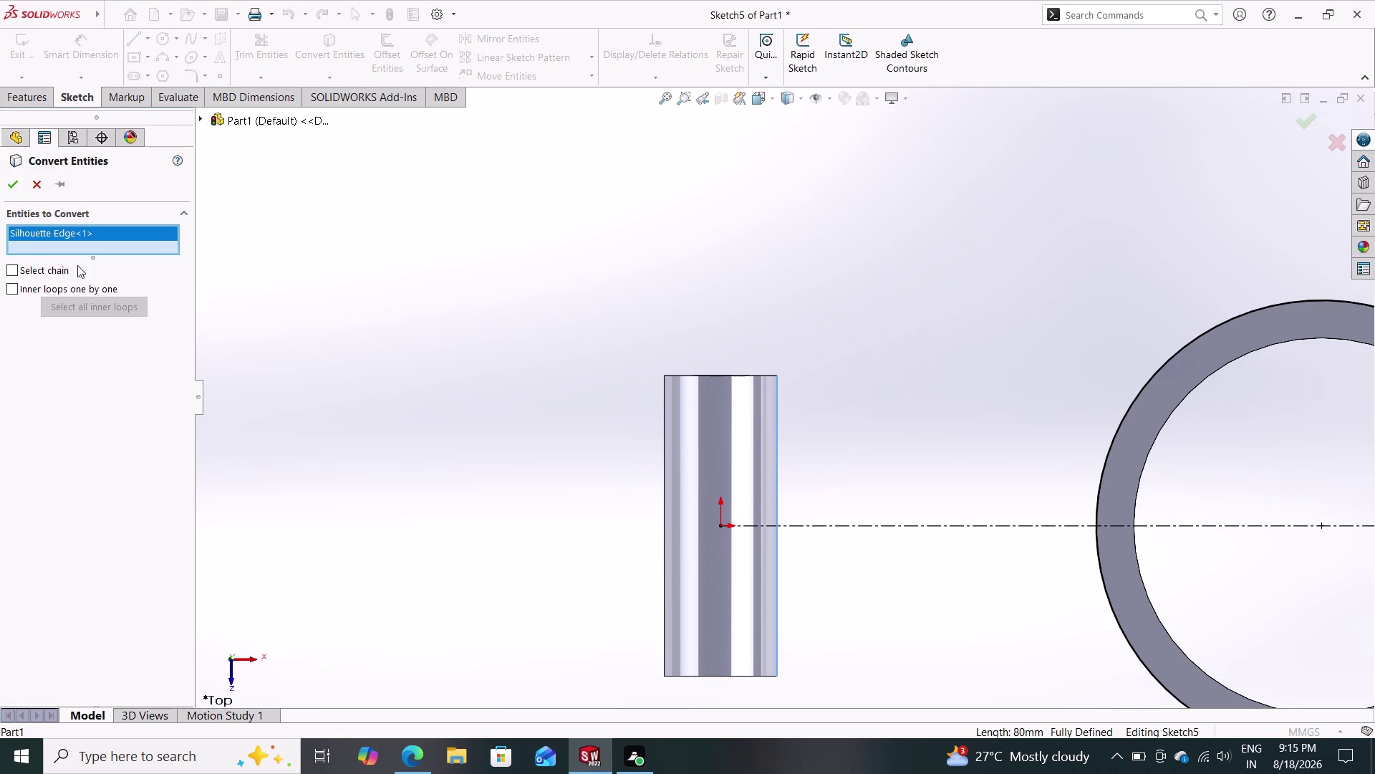
click(15, 185)
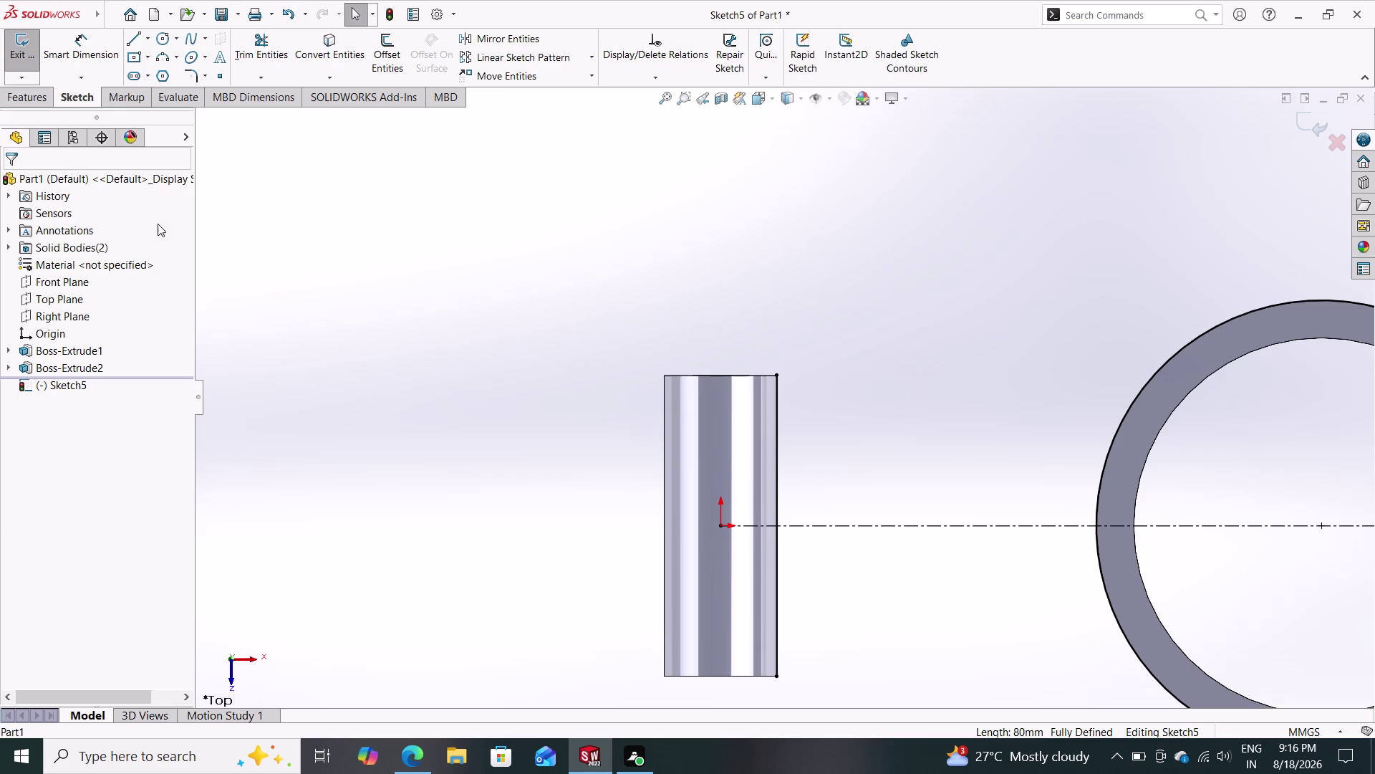
click(126, 43)
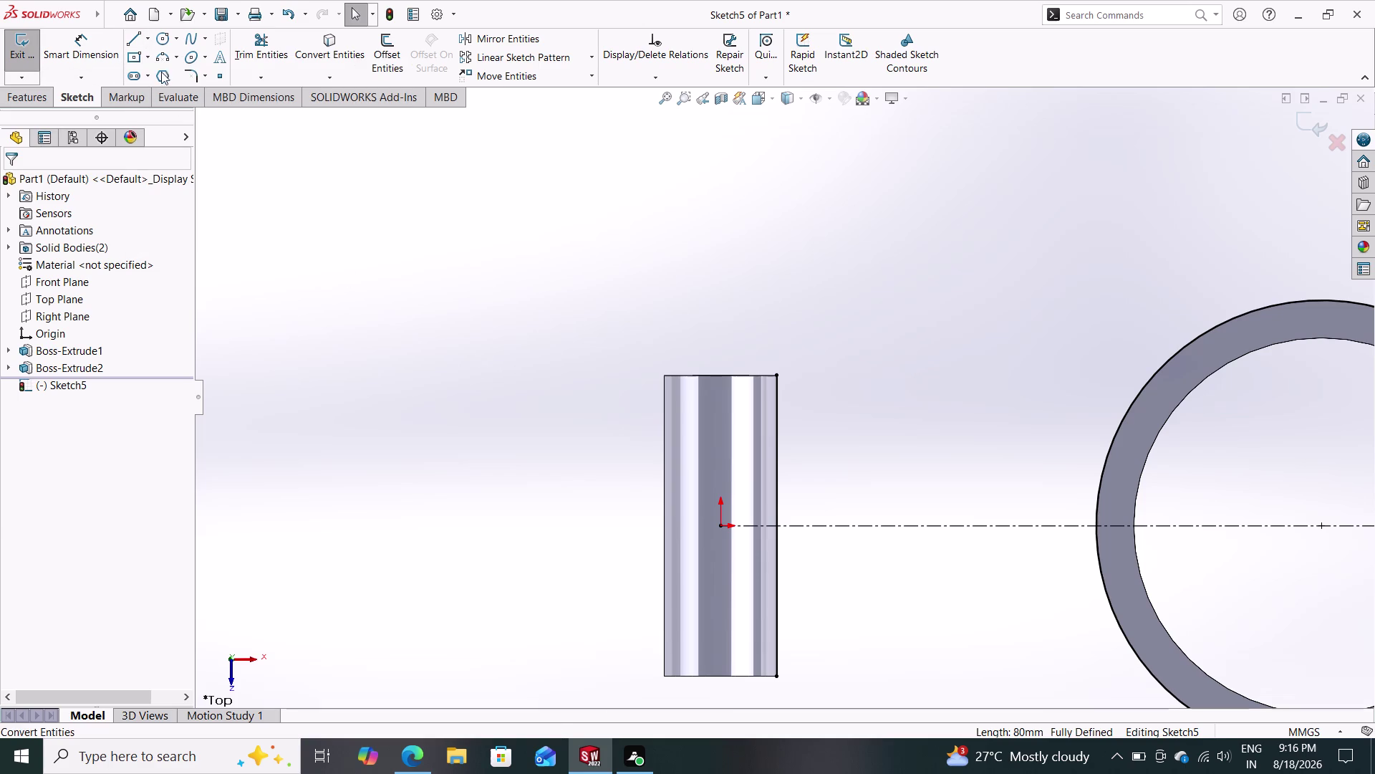
click(136, 39)
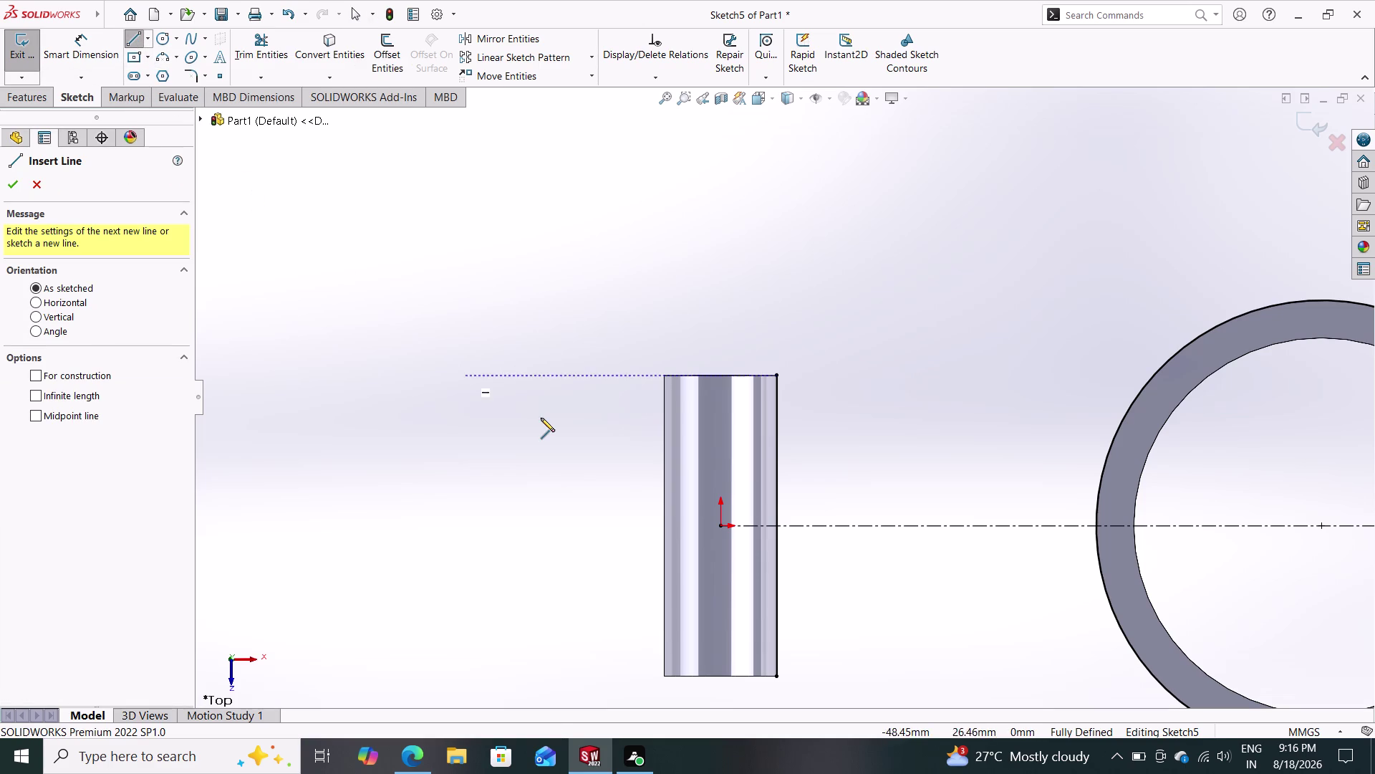
Draw a line from the tube's right edge tangent to the ring's upper outer circle.
click(778, 476)
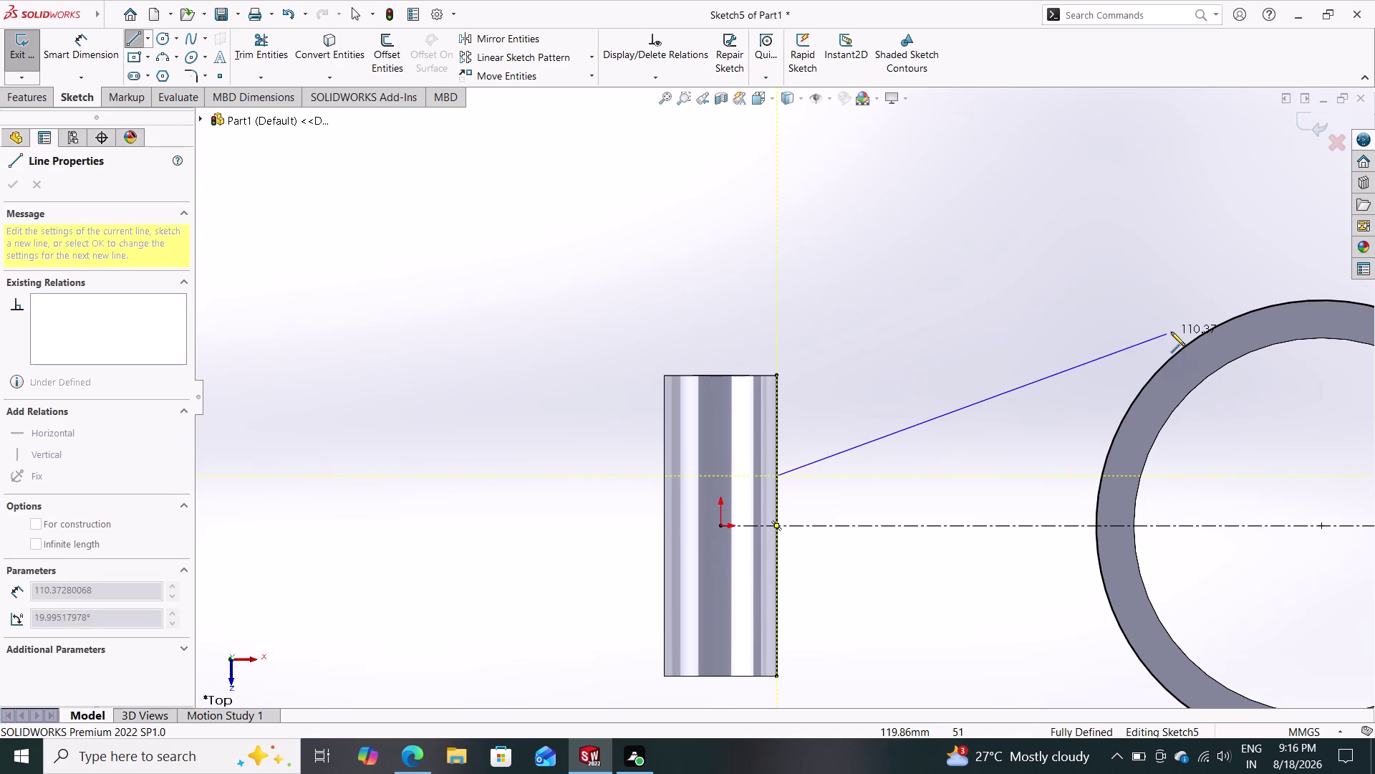
click(1189, 342)
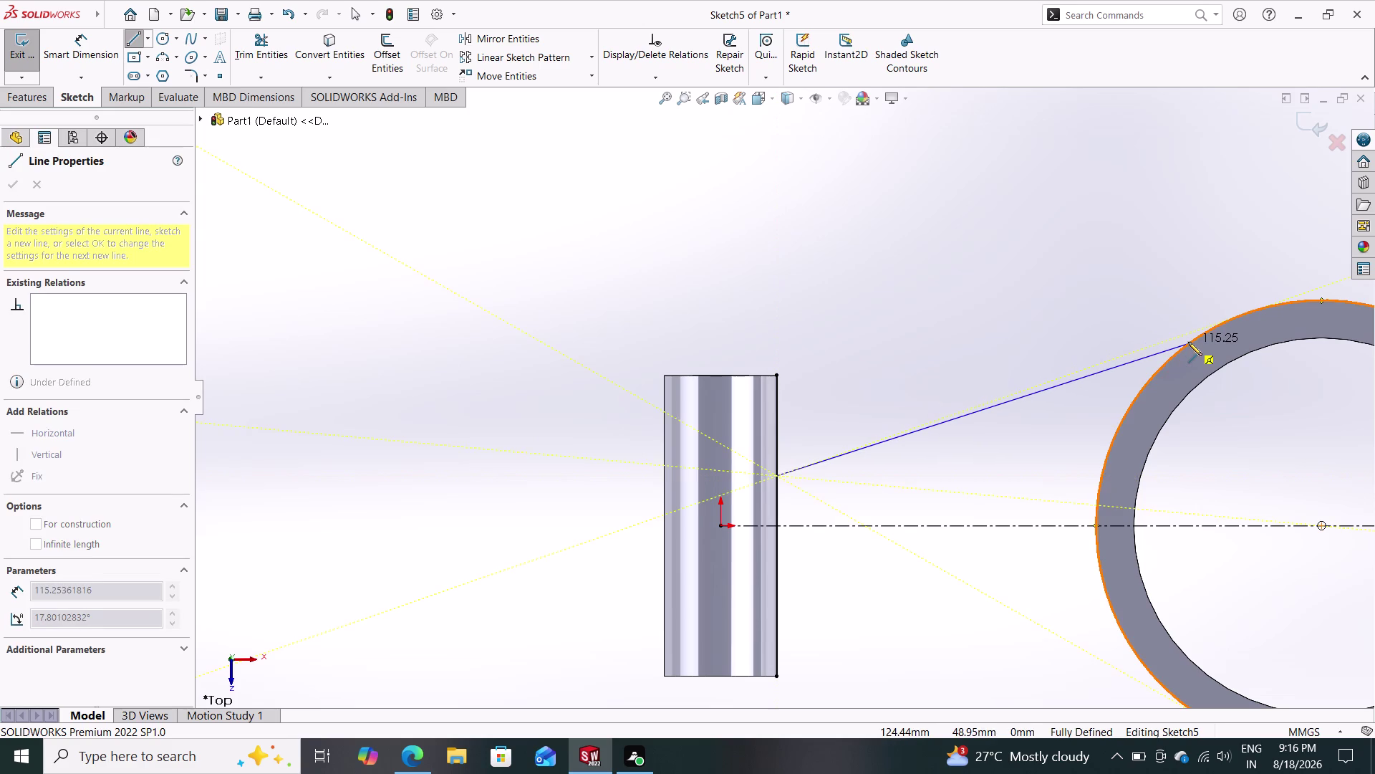
key(Escape)
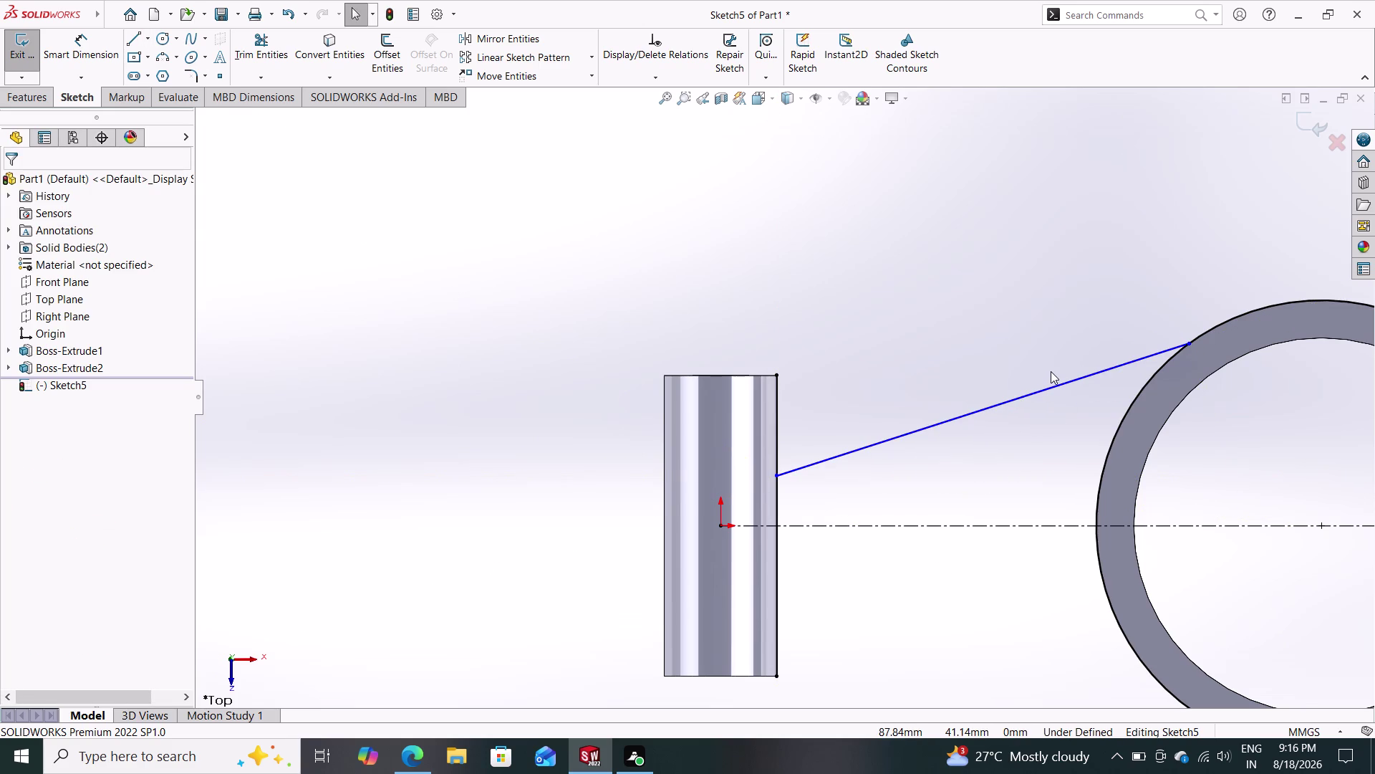
scroll(down, 3)
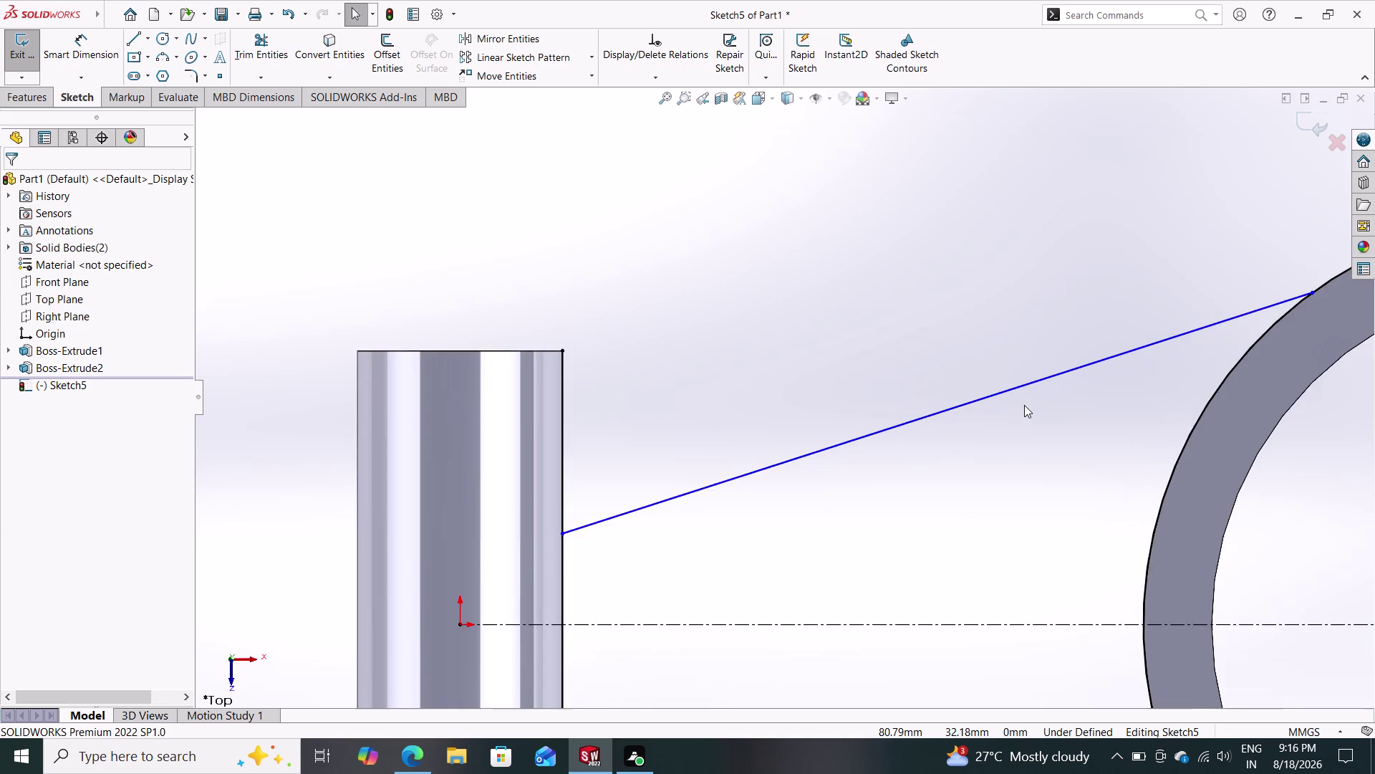
scroll(up, 3)
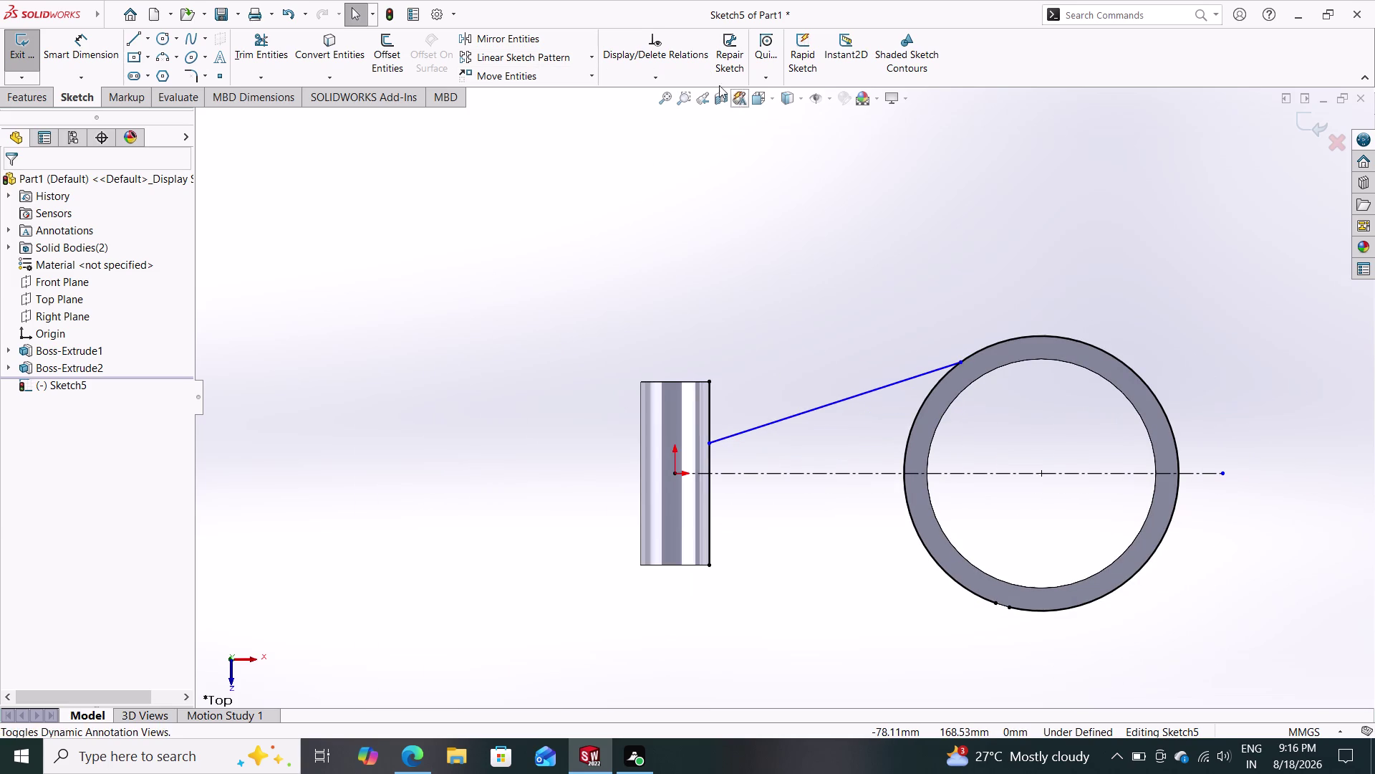
click(498, 43)
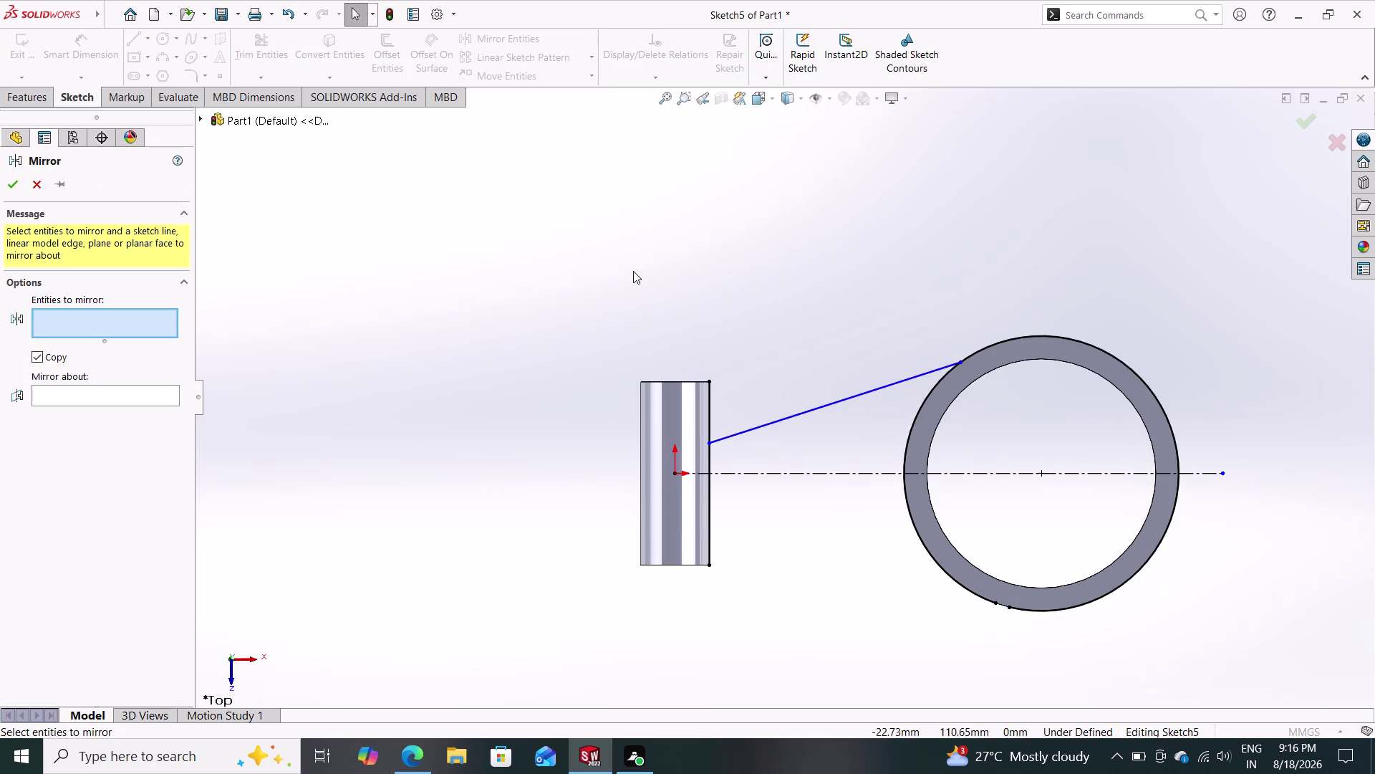
Mirror Line4 about centerline Line1 to create the matching lower line.
click(781, 422)
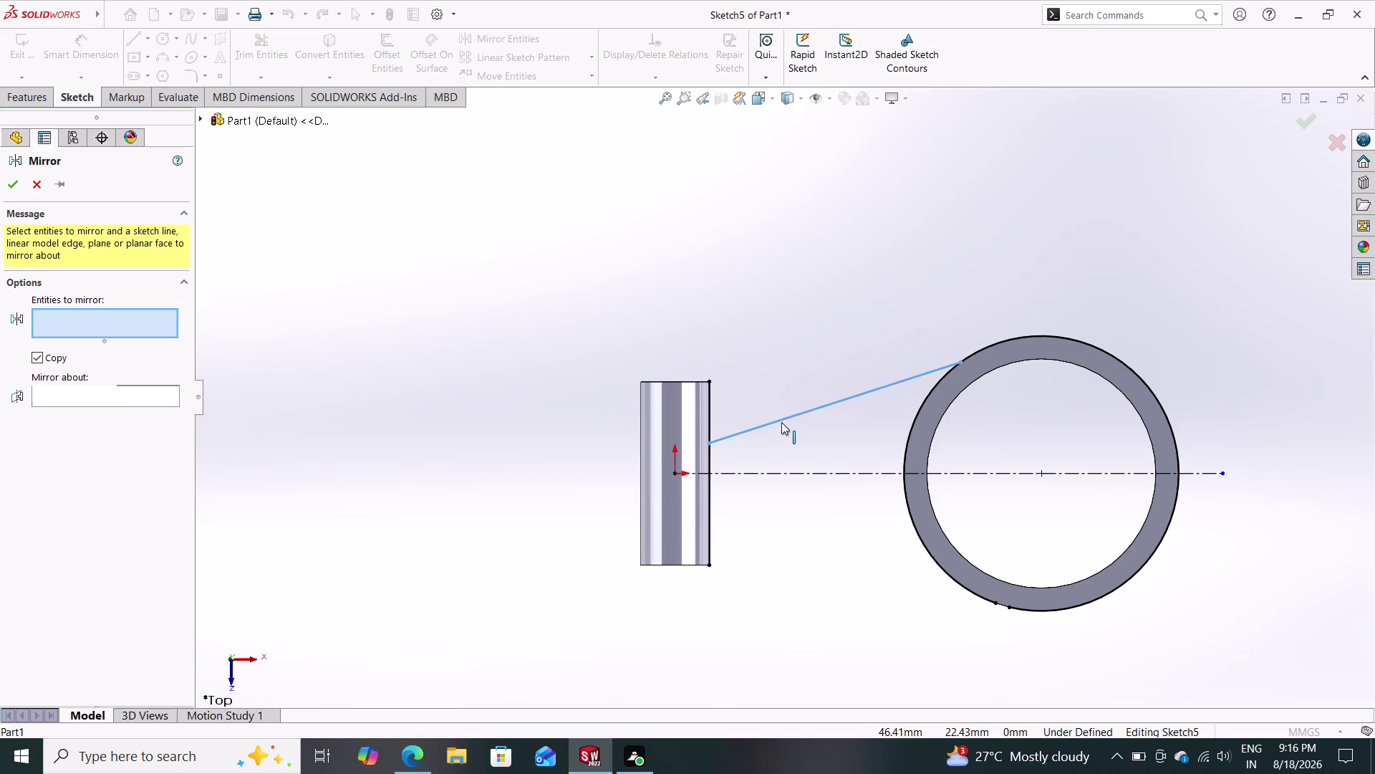
click(121, 400)
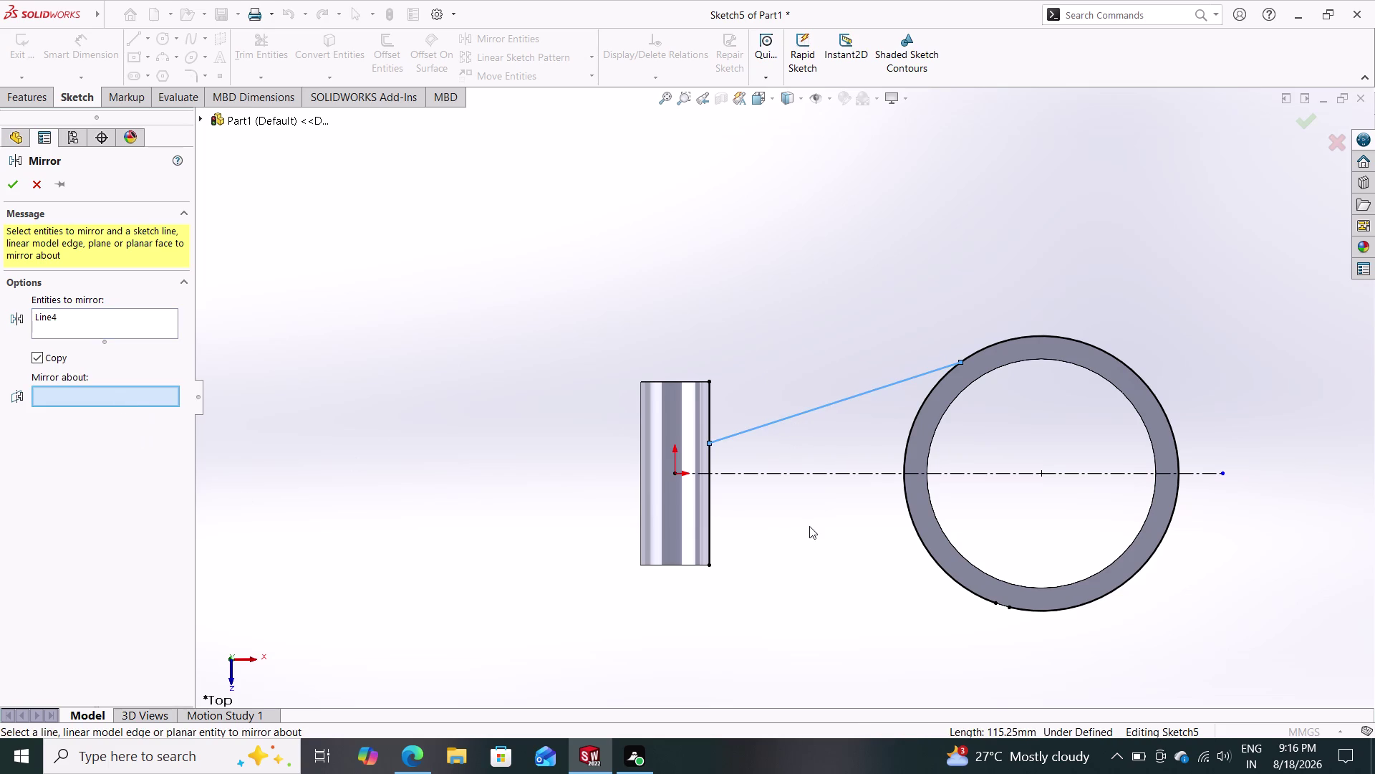
click(823, 474)
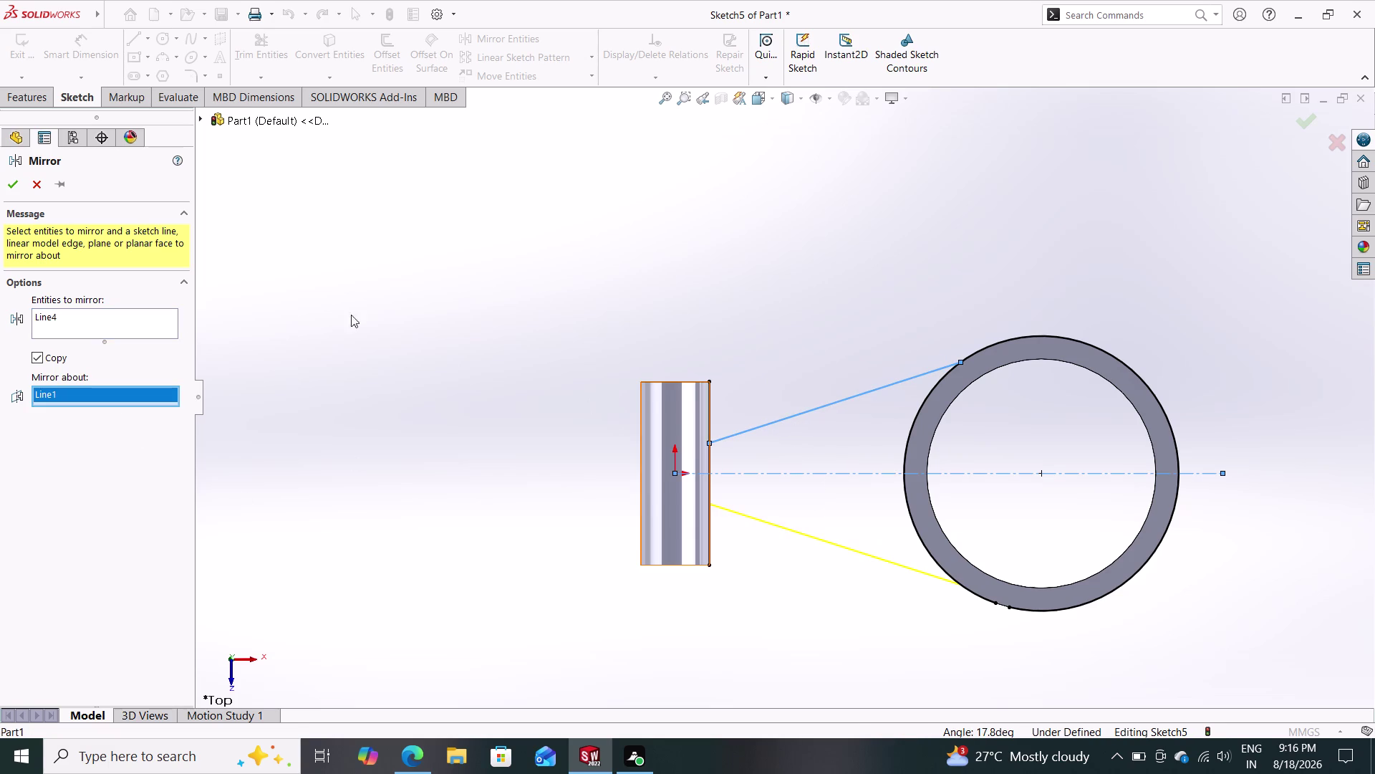
click(10, 186)
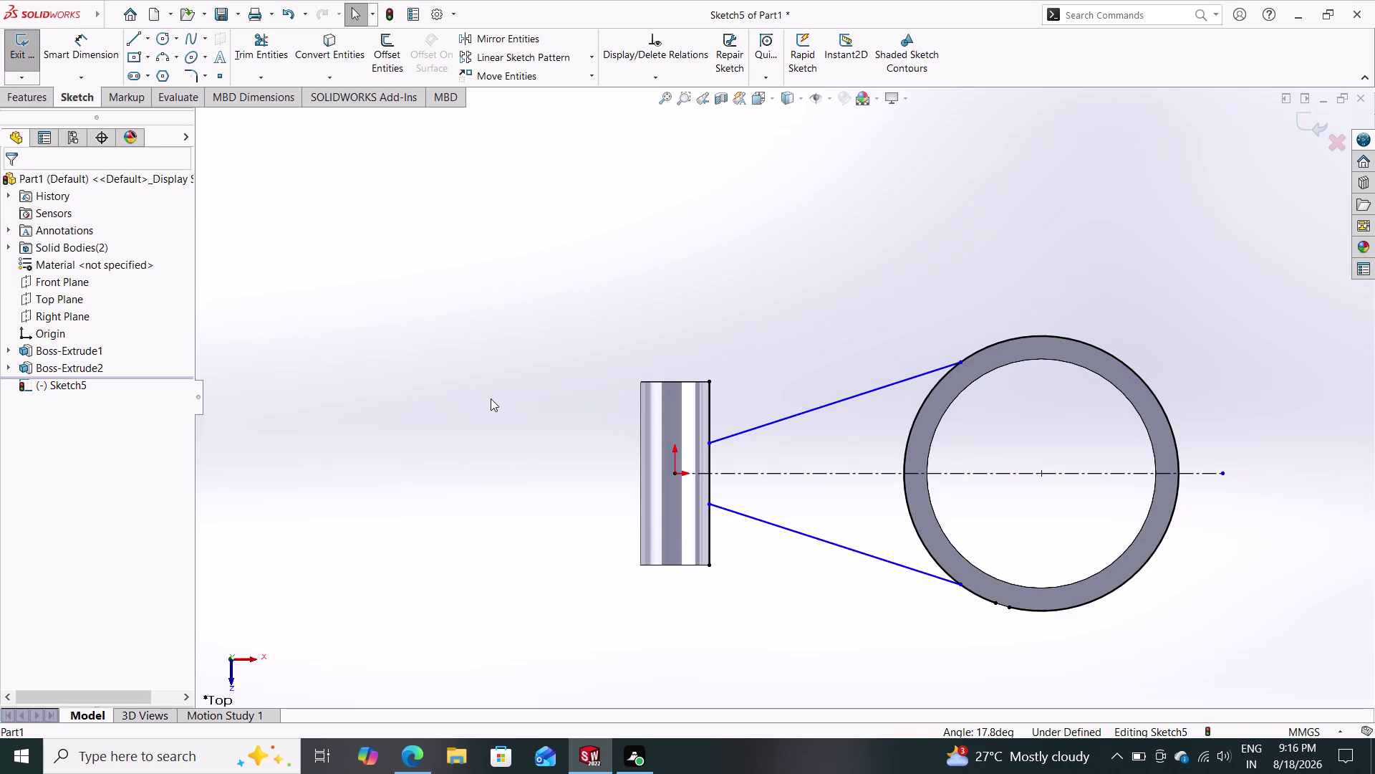
key(Escape)
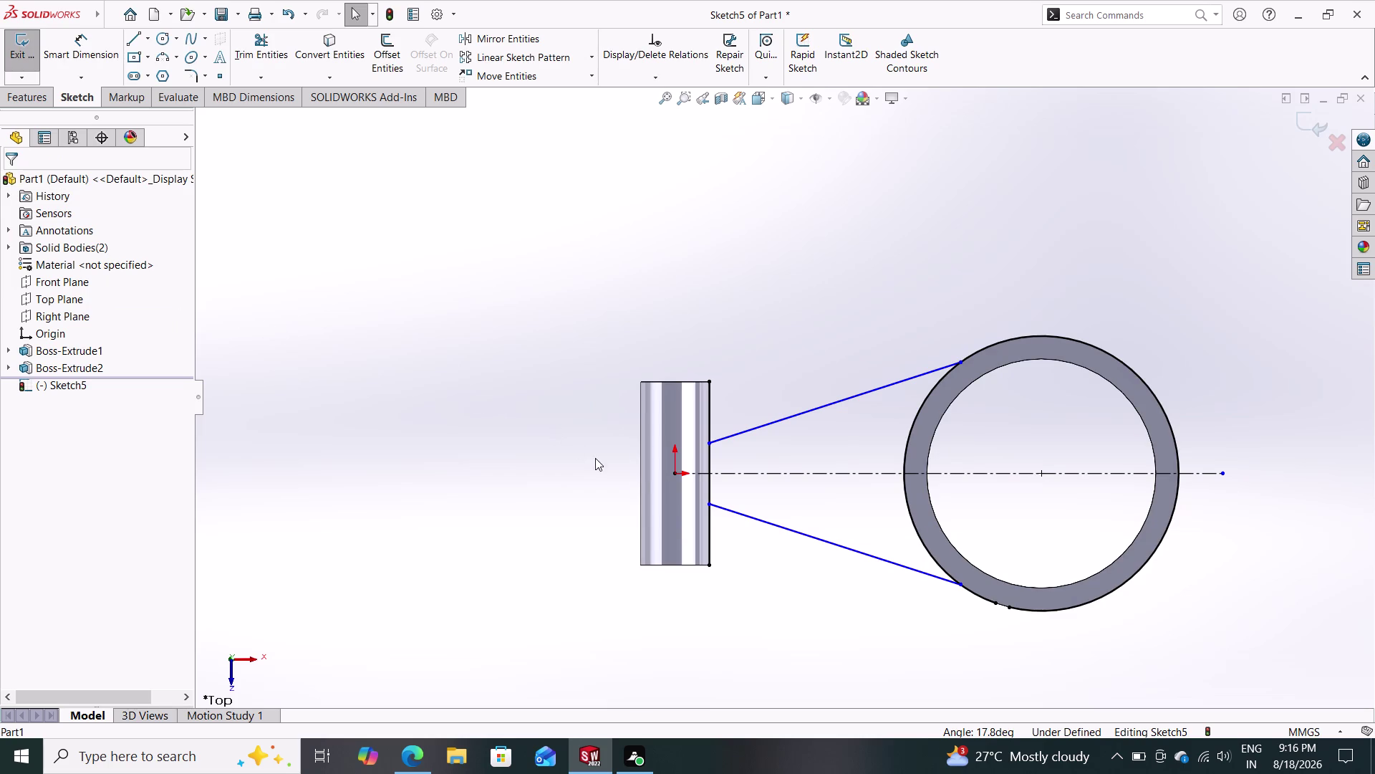
scroll(down, 3)
scroll(up, 3)
scroll(up, 3)
scroll(down, 3)
scroll(down, 3)
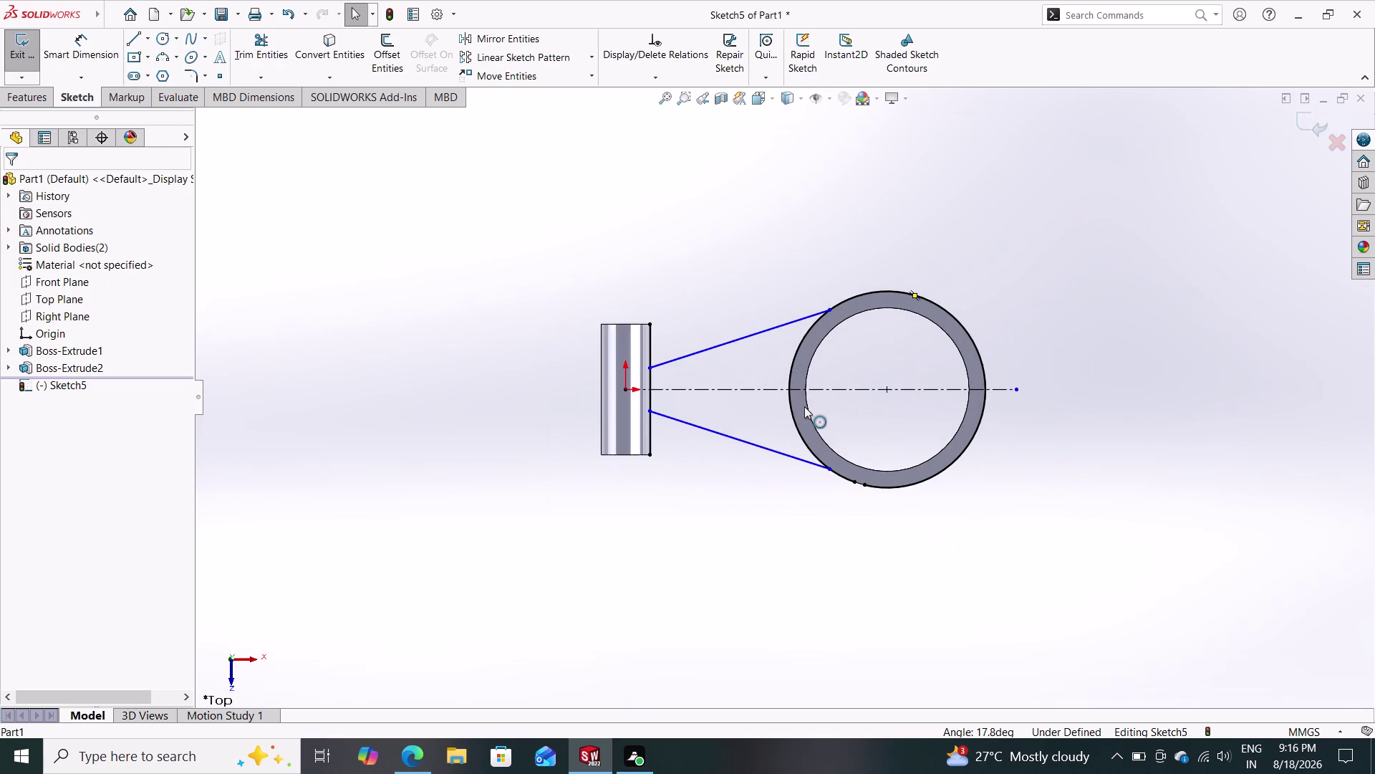
scroll(down, 3)
scroll(down, 3)
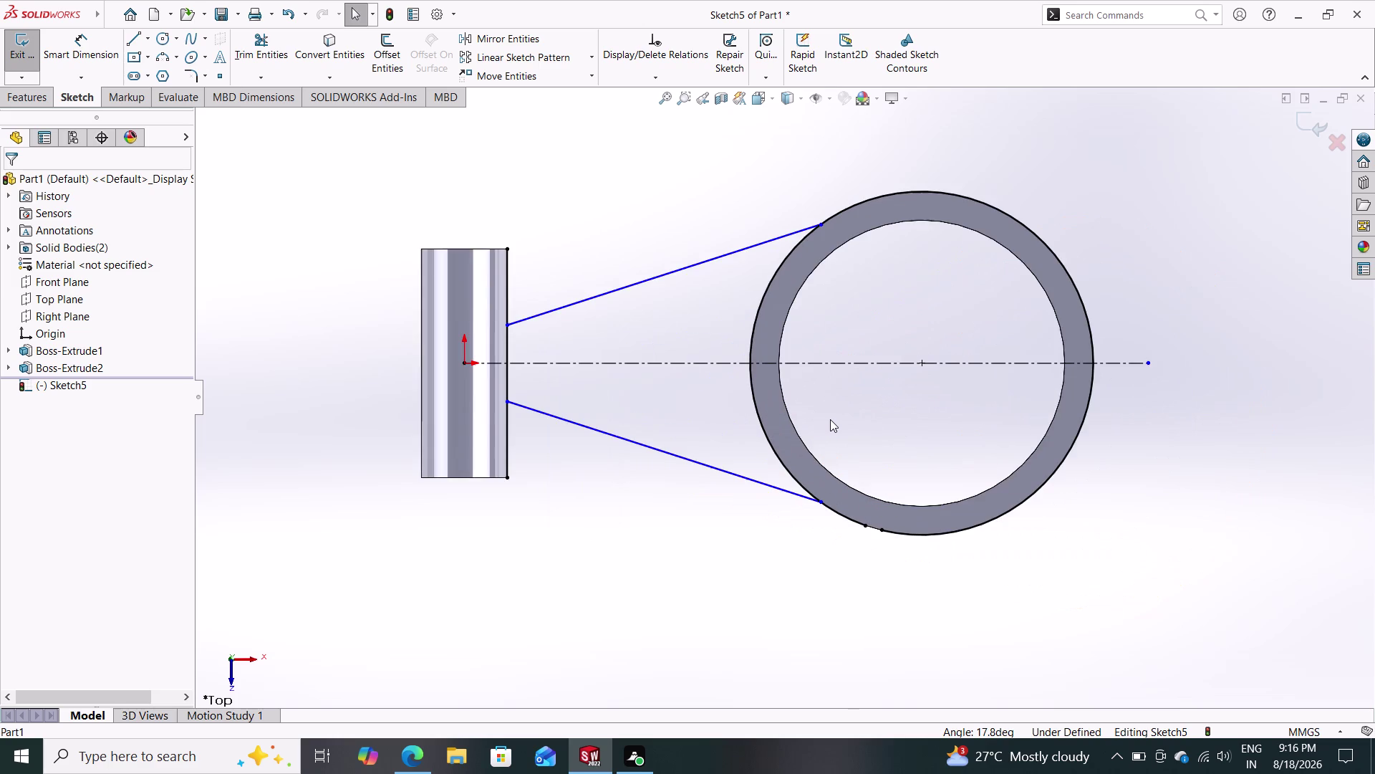
scroll(down, 3)
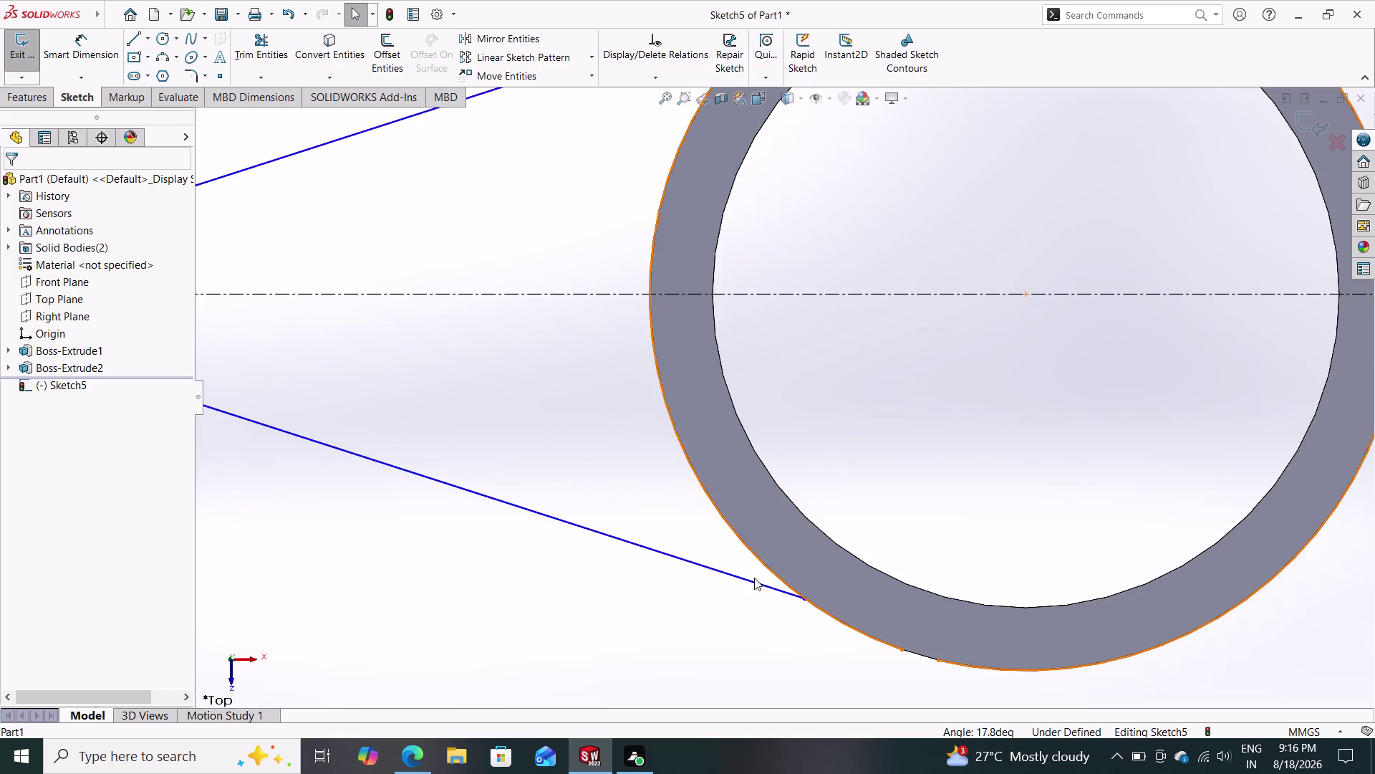
Apply a Tangent relation between the lower line and Arc2, the ring's outer arc.
click(754, 581)
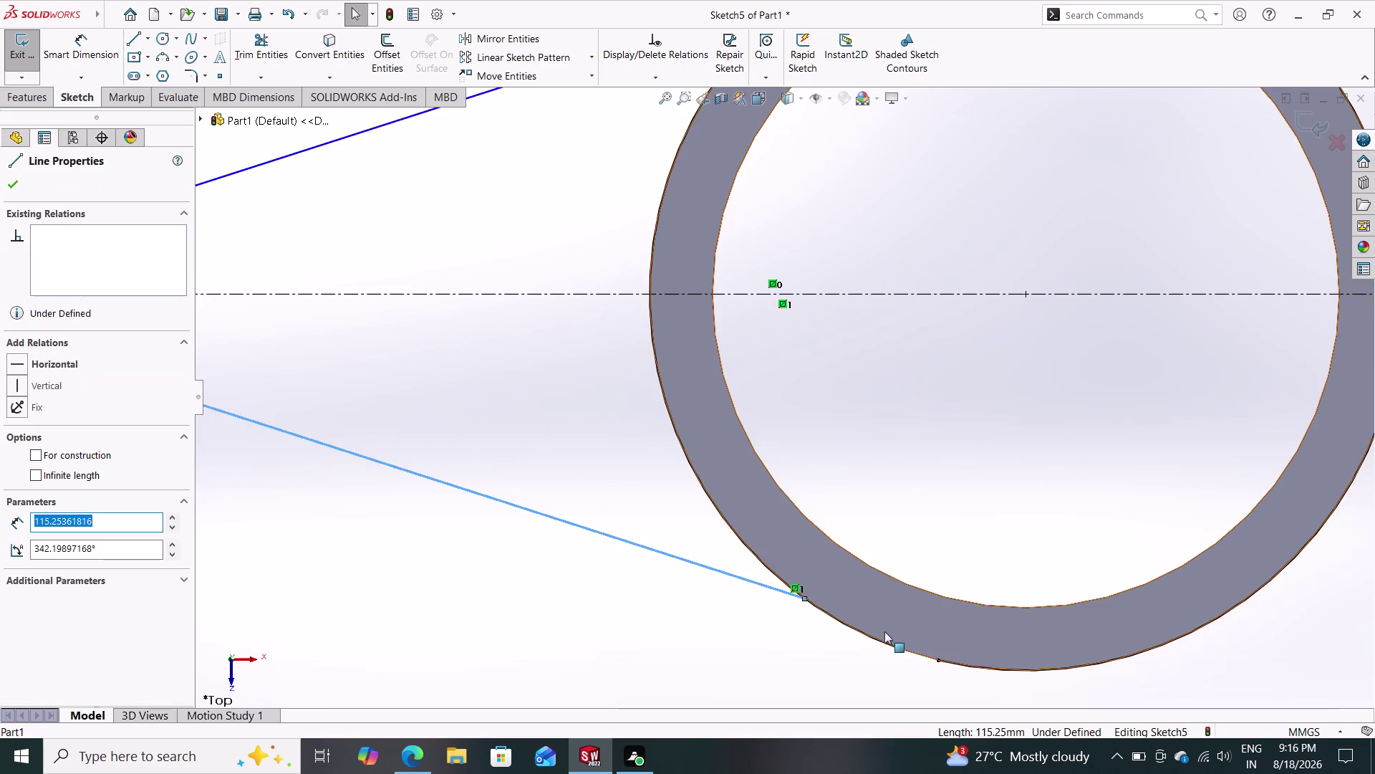
click(882, 637)
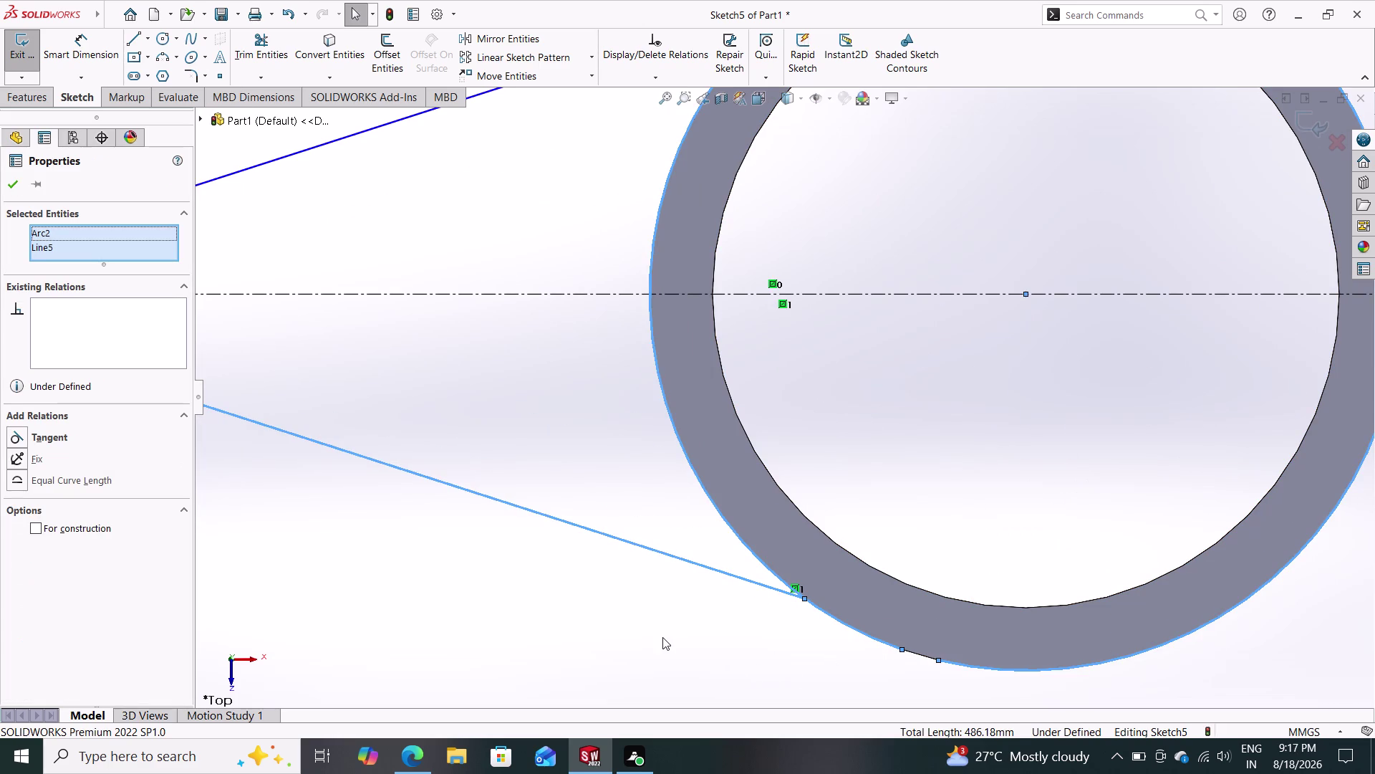
click(60, 434)
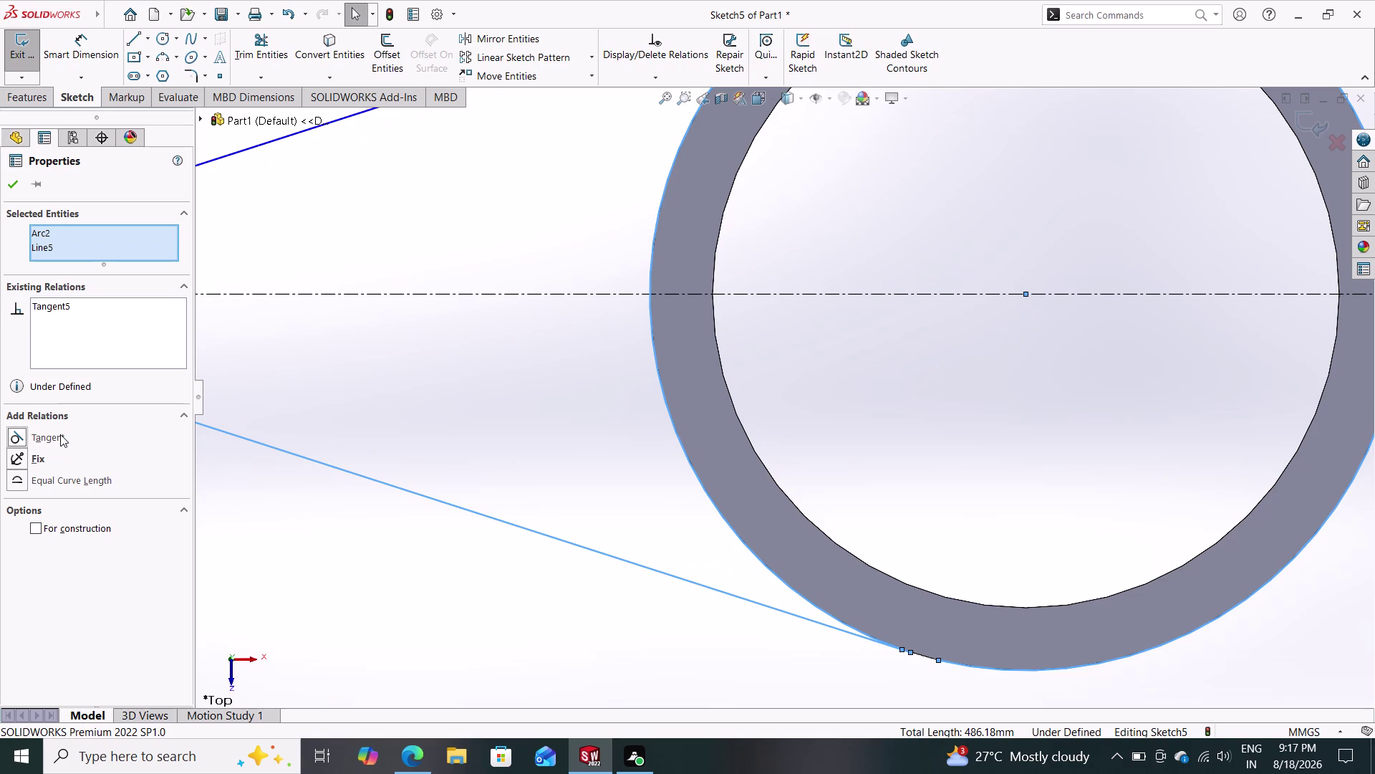
click(9, 182)
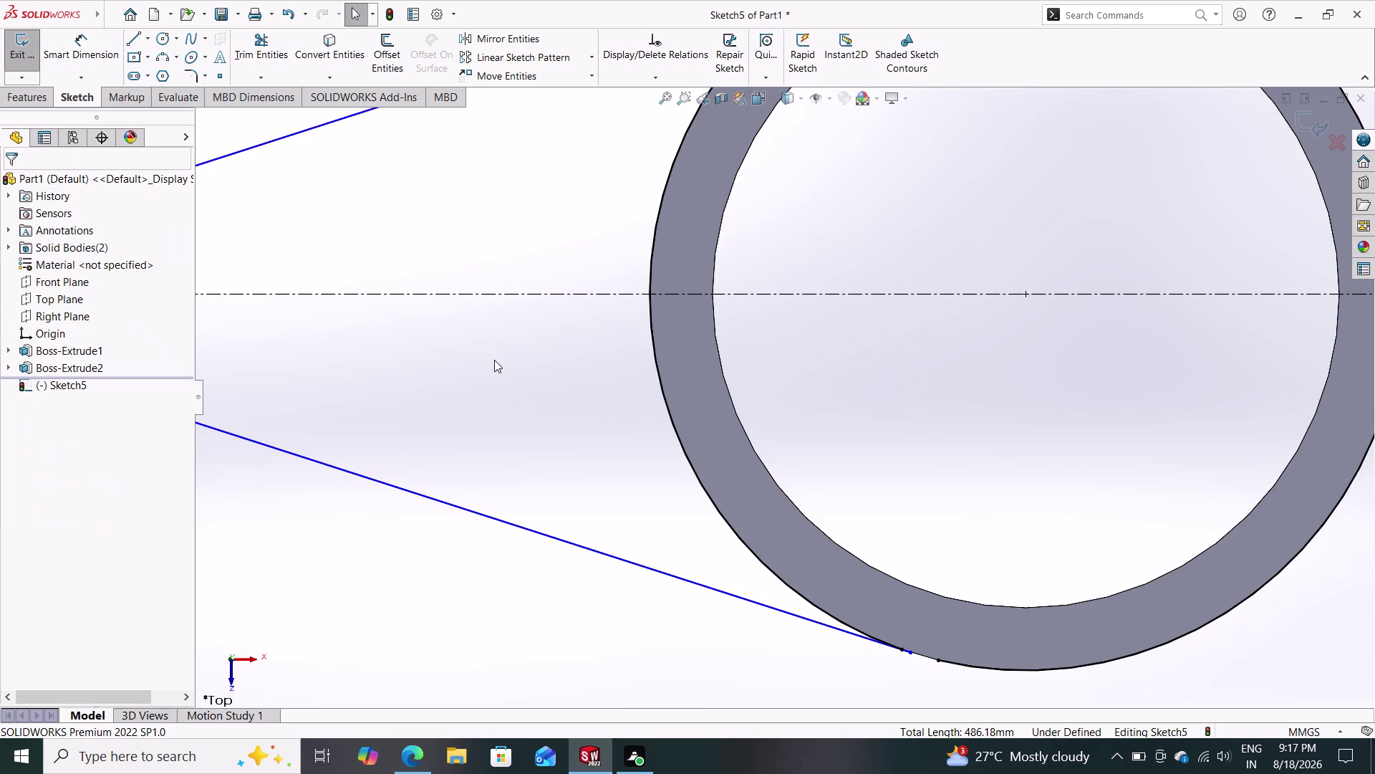
scroll(up, 3)
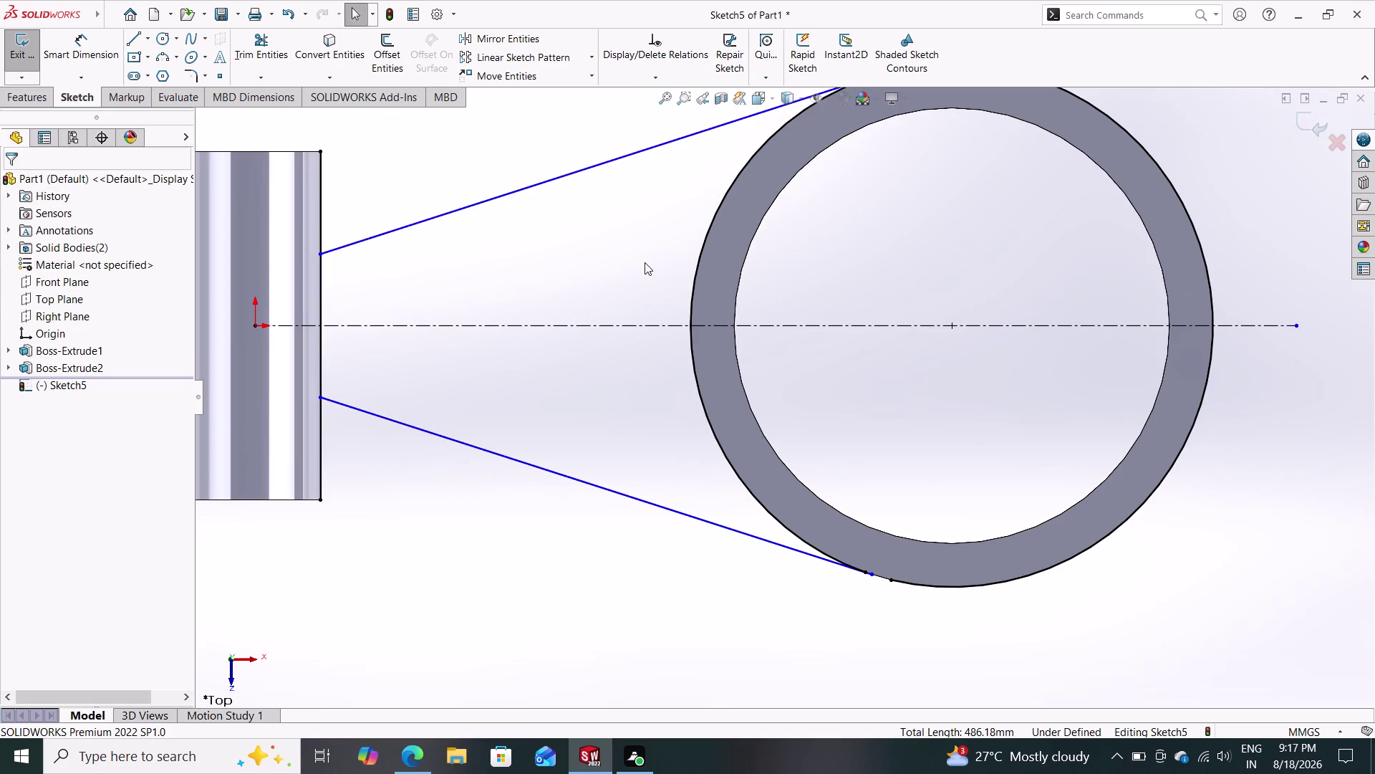
Add a Tangent relation between Arc2 and the upper line Line4.
scroll(down, 3)
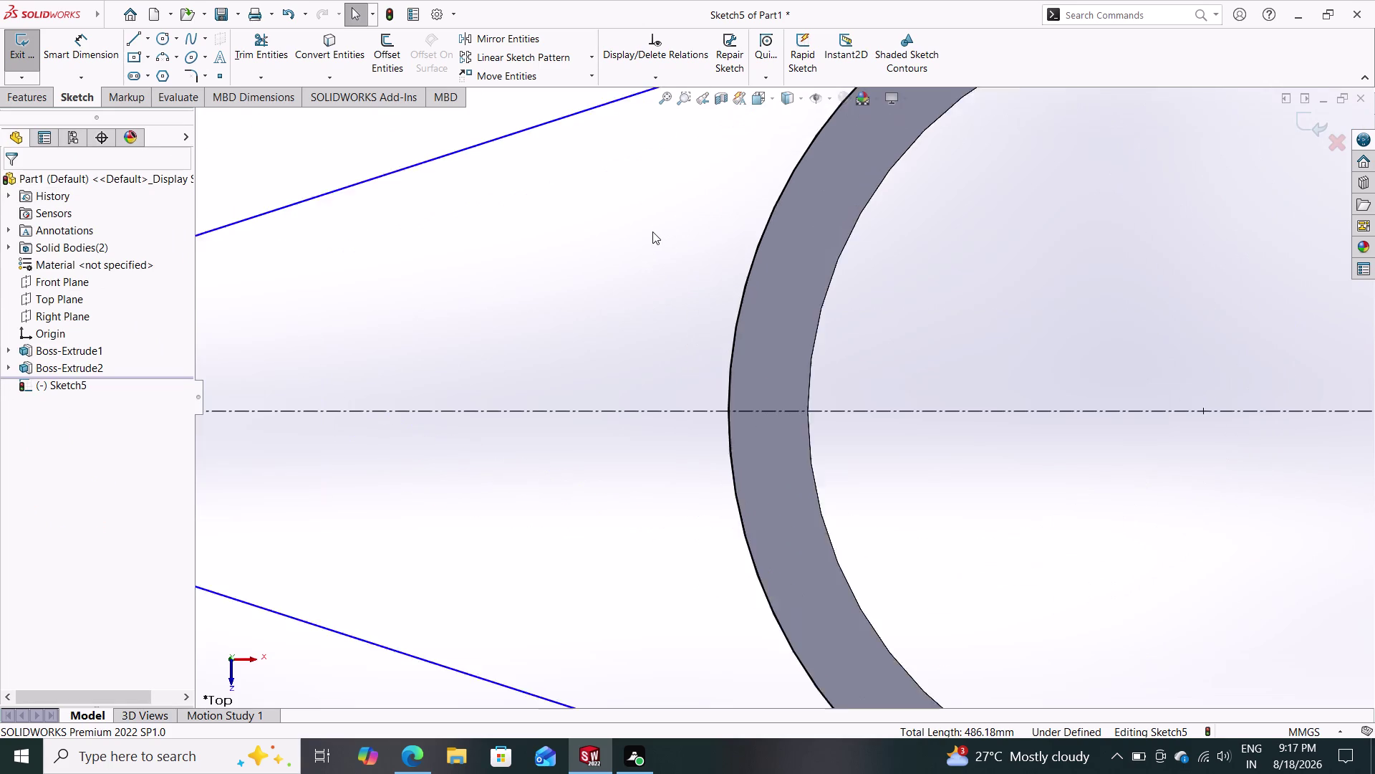
scroll(down, 3)
scroll(up, 3)
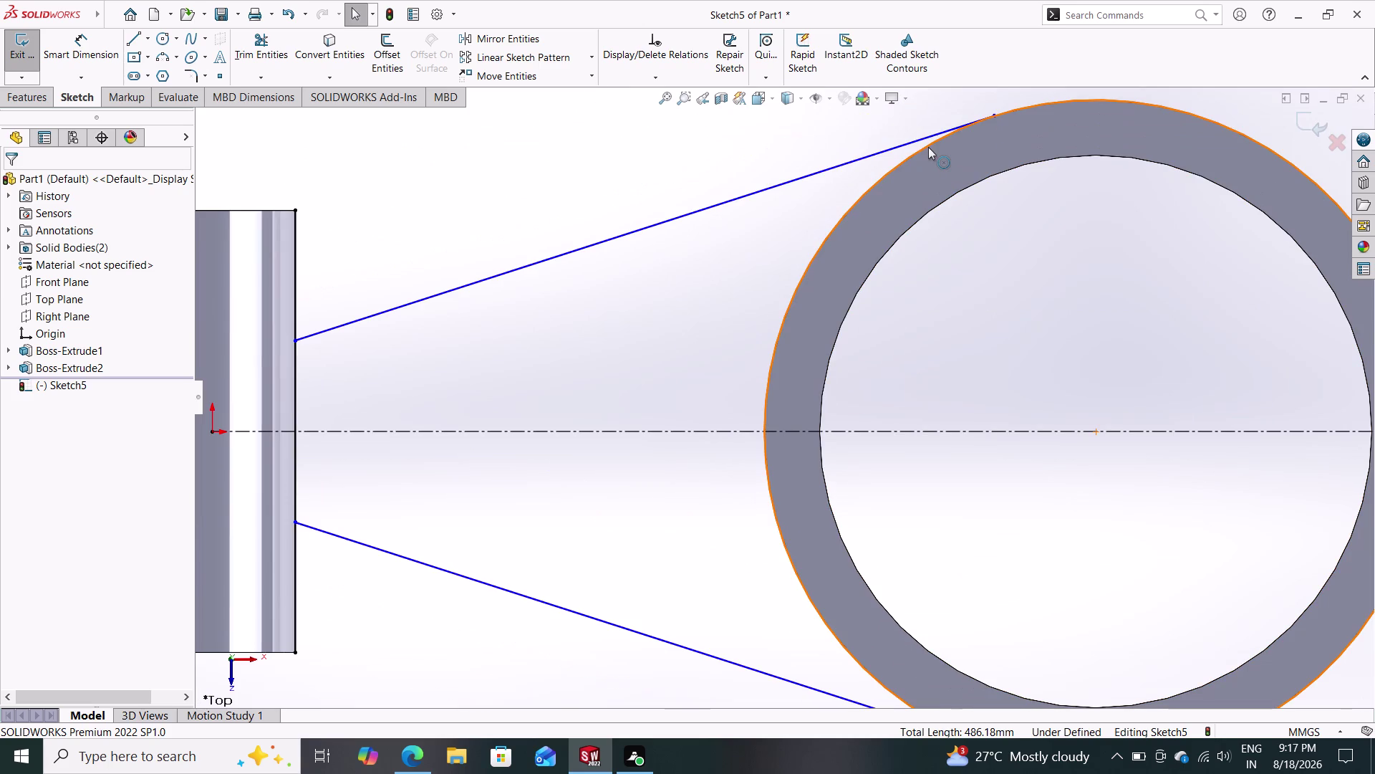
click(928, 147)
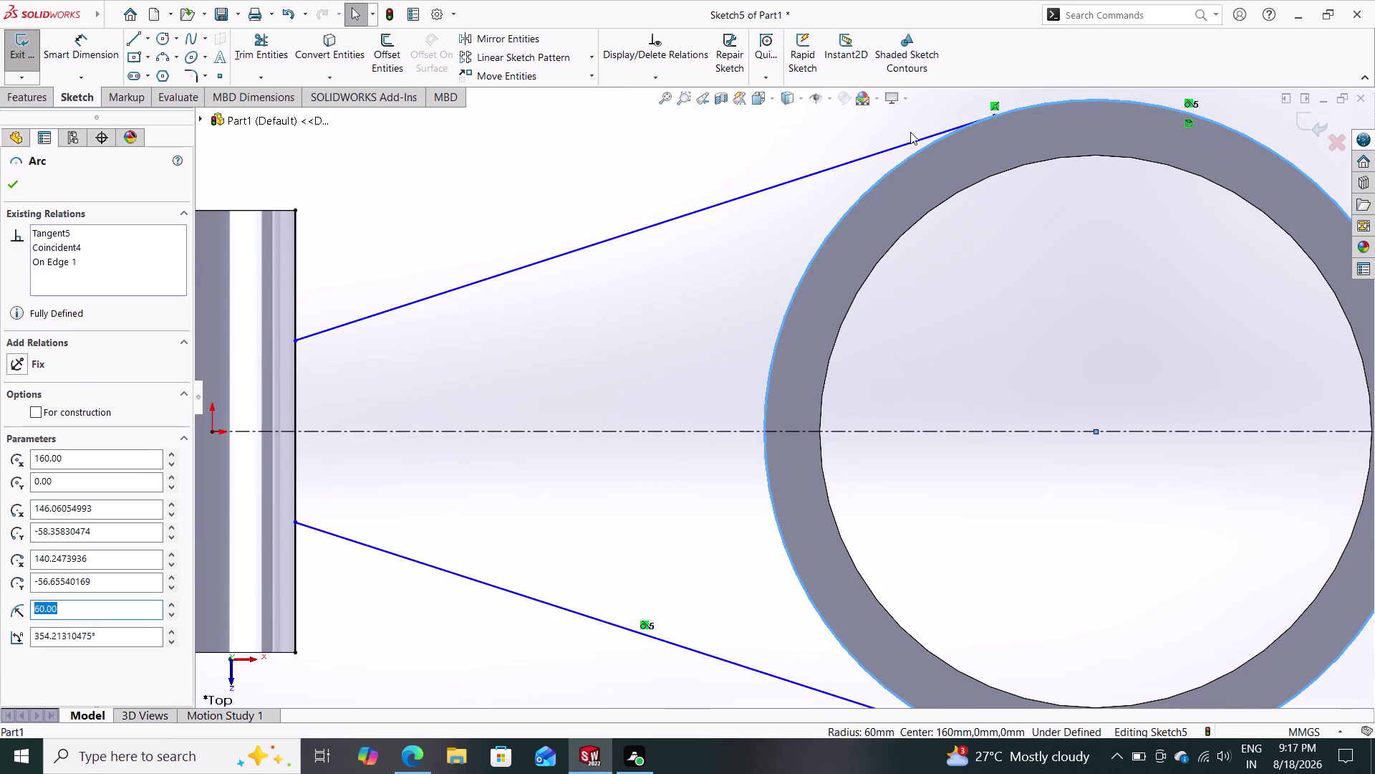
click(911, 142)
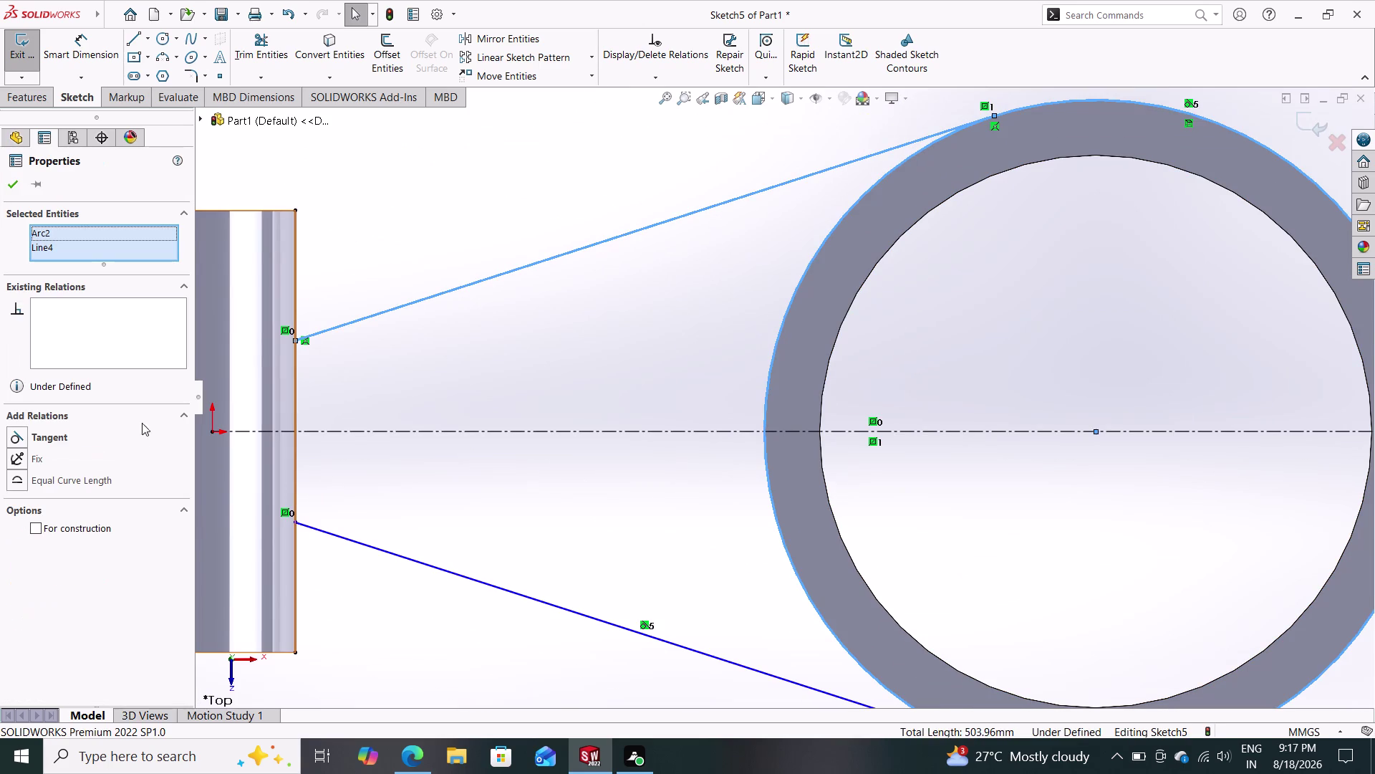
click(61, 448)
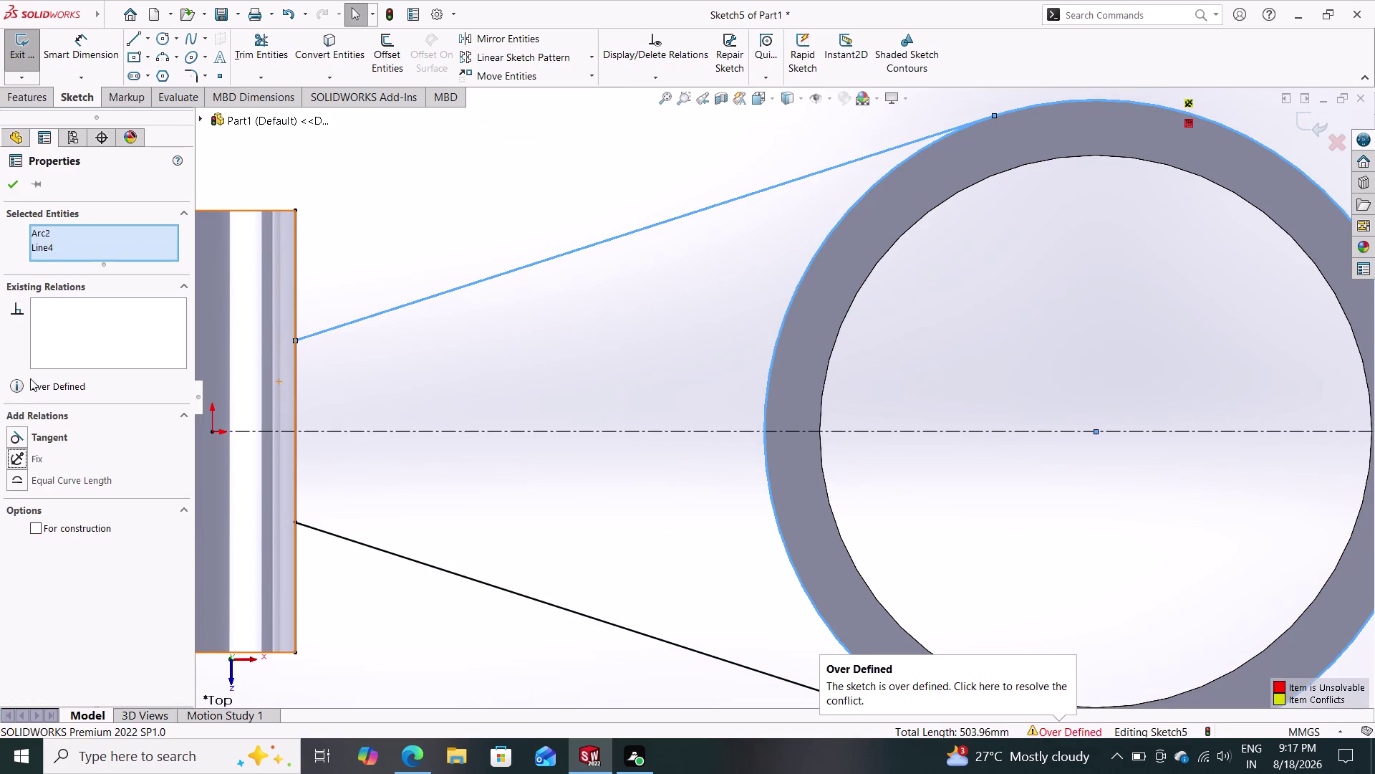
click(31, 441)
click(14, 186)
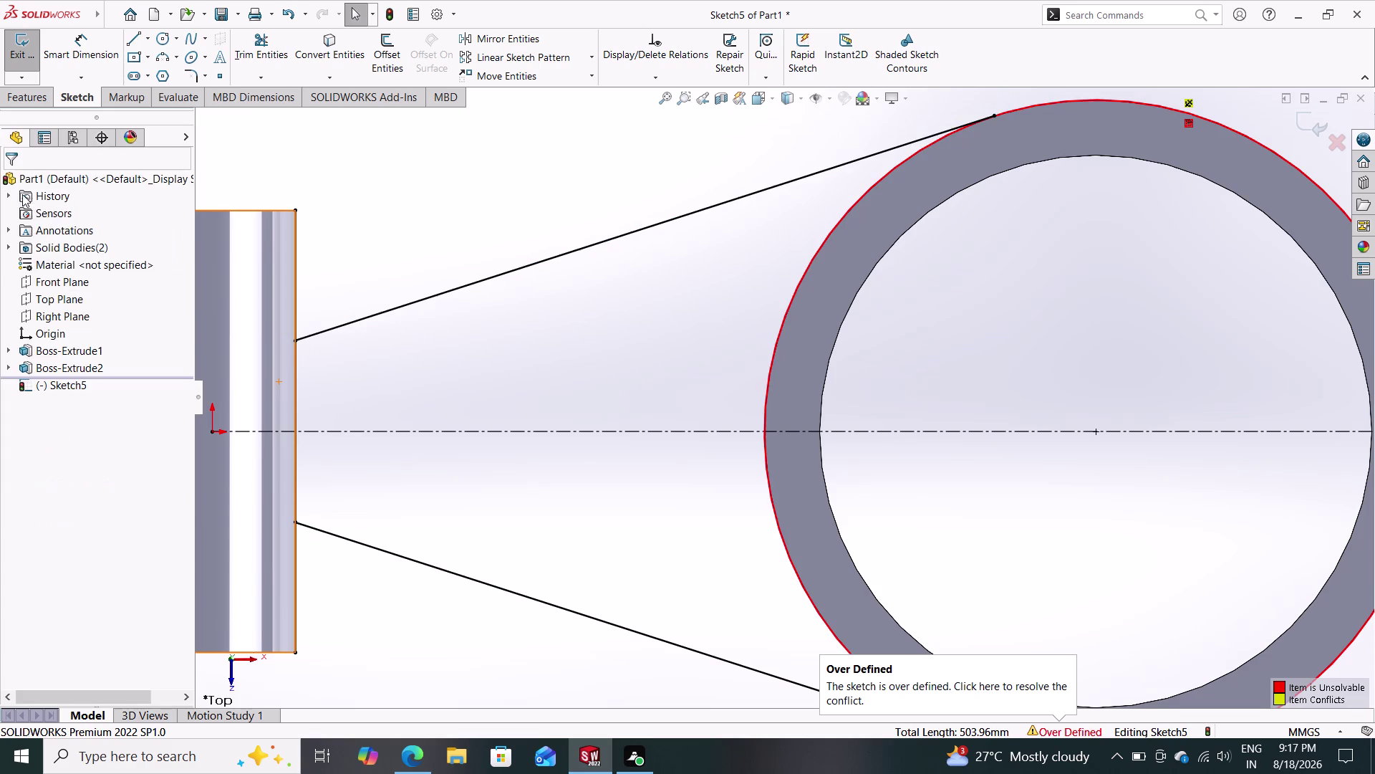
key(Escape)
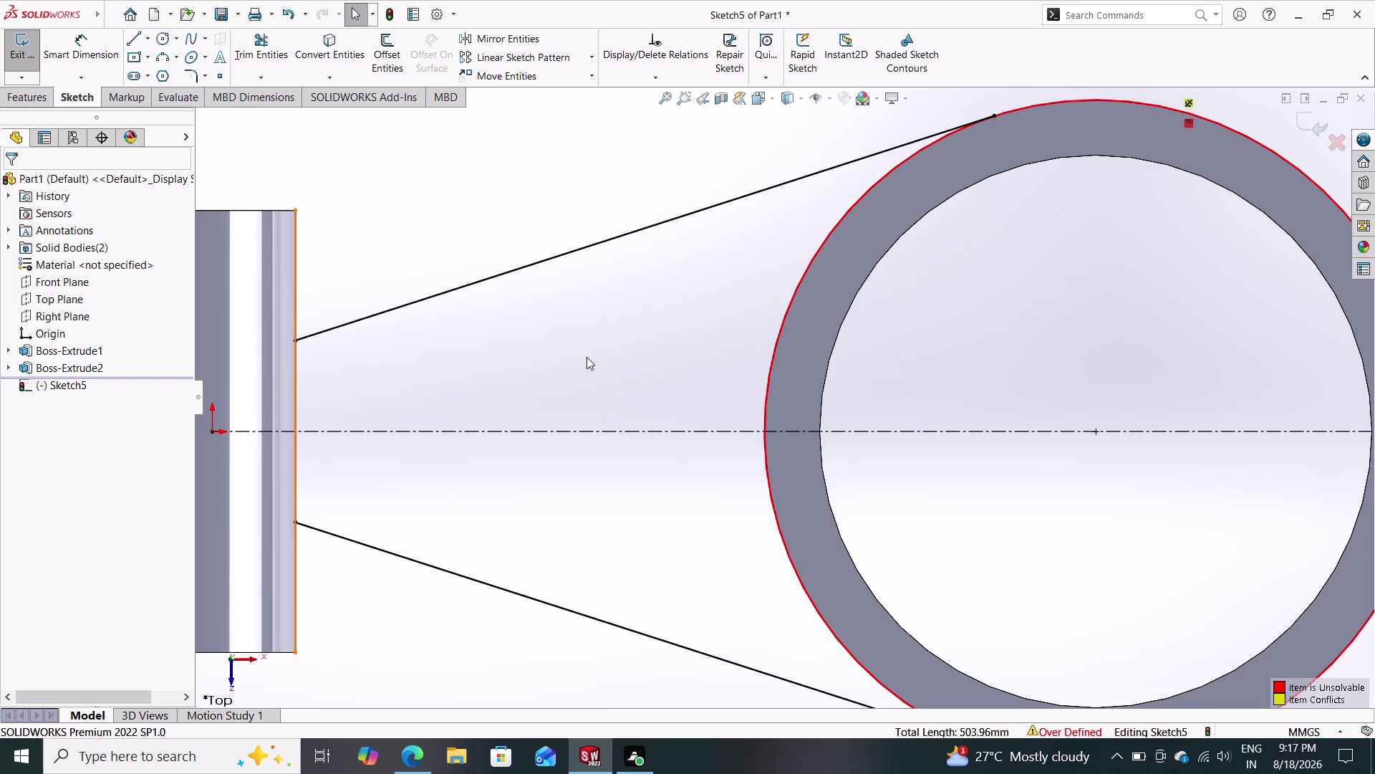
Select the short arc piece at the lower contact and try deleting it.
scroll(up, 3)
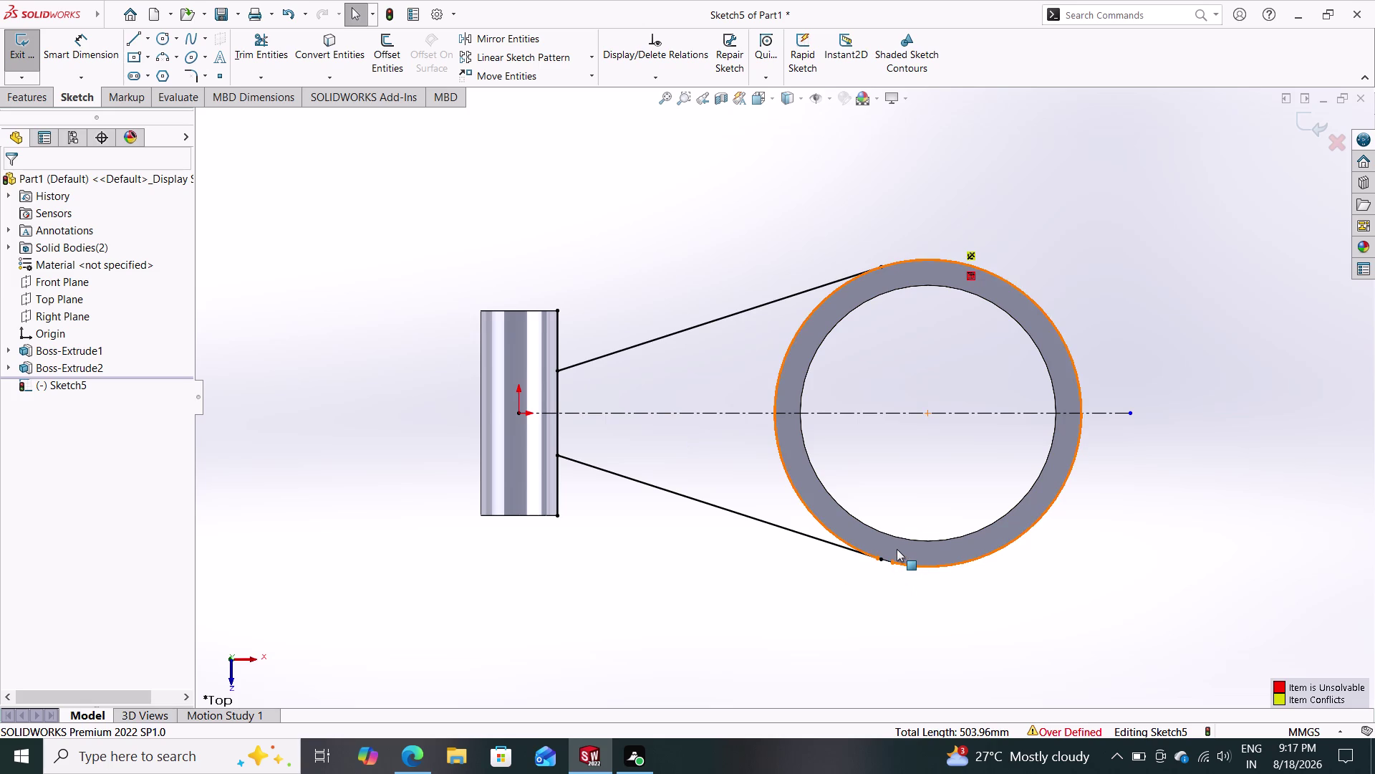
scroll(up, 3)
scroll(down, 3)
scroll(down, 3)
scroll(down, 3)
scroll(down, 3)
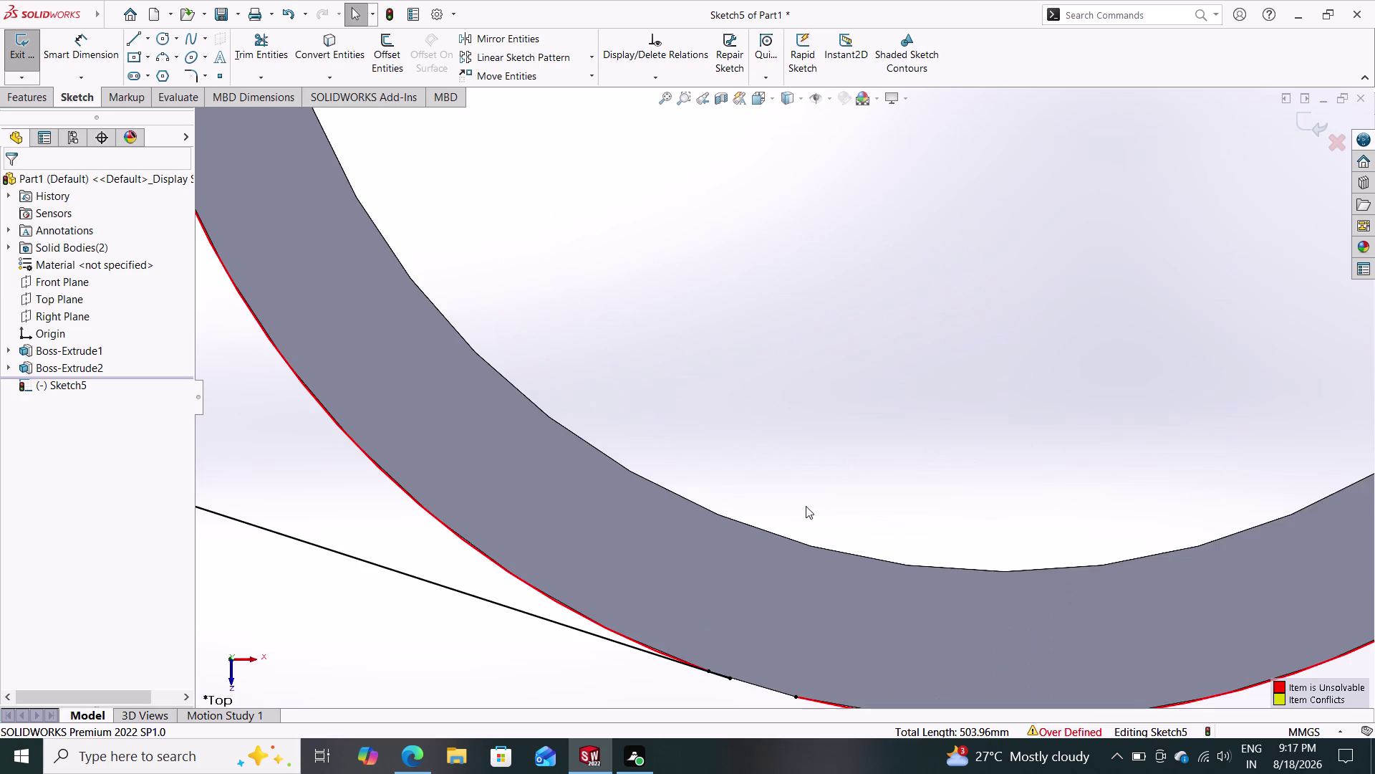
click(723, 675)
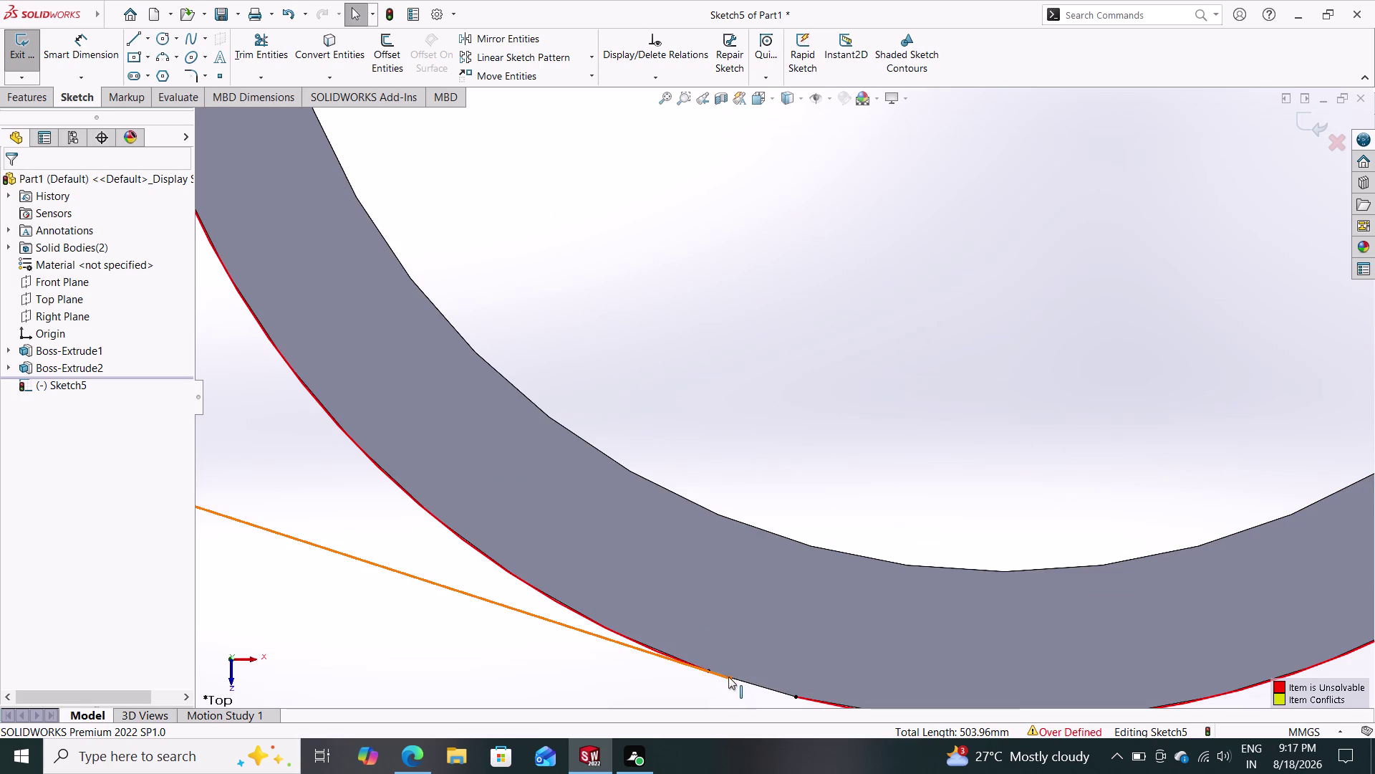
key(Escape)
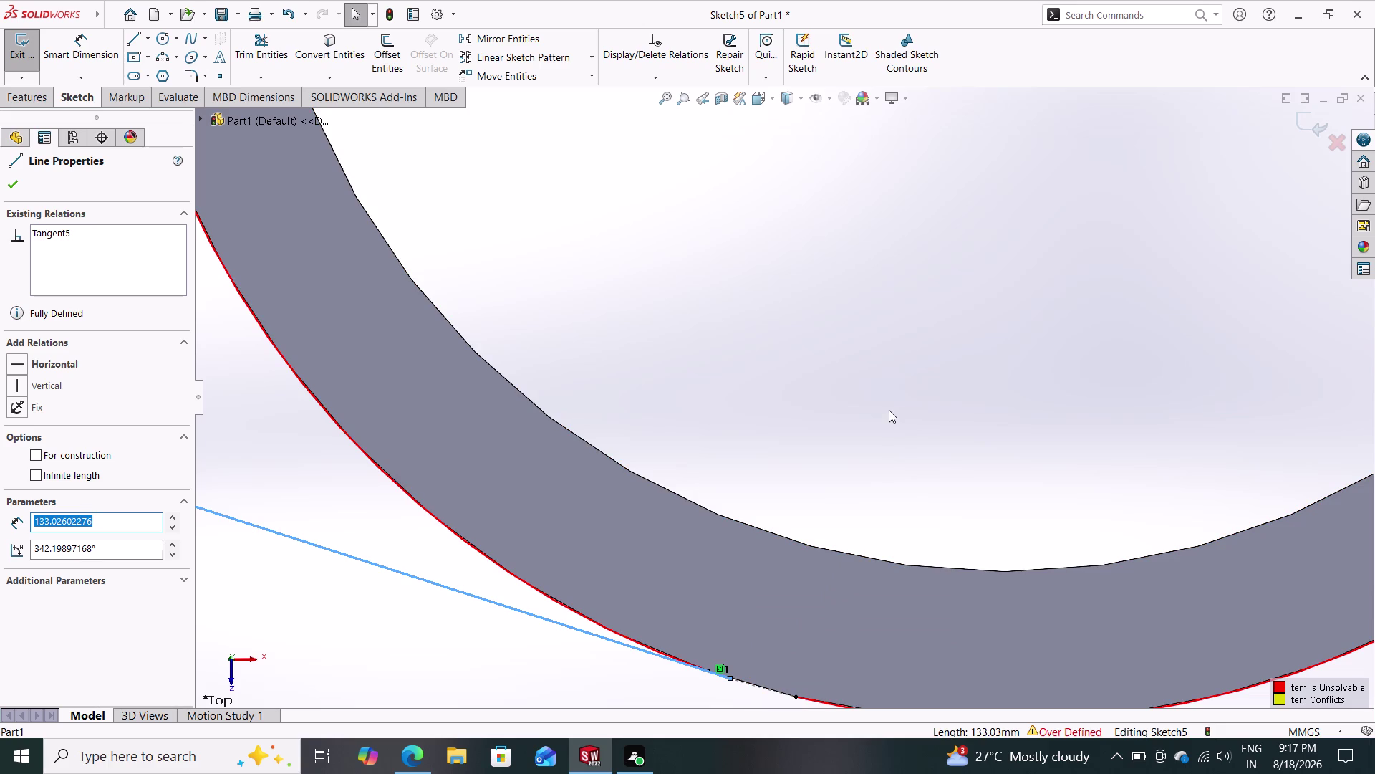
scroll(up, 3)
scroll(up, 3)
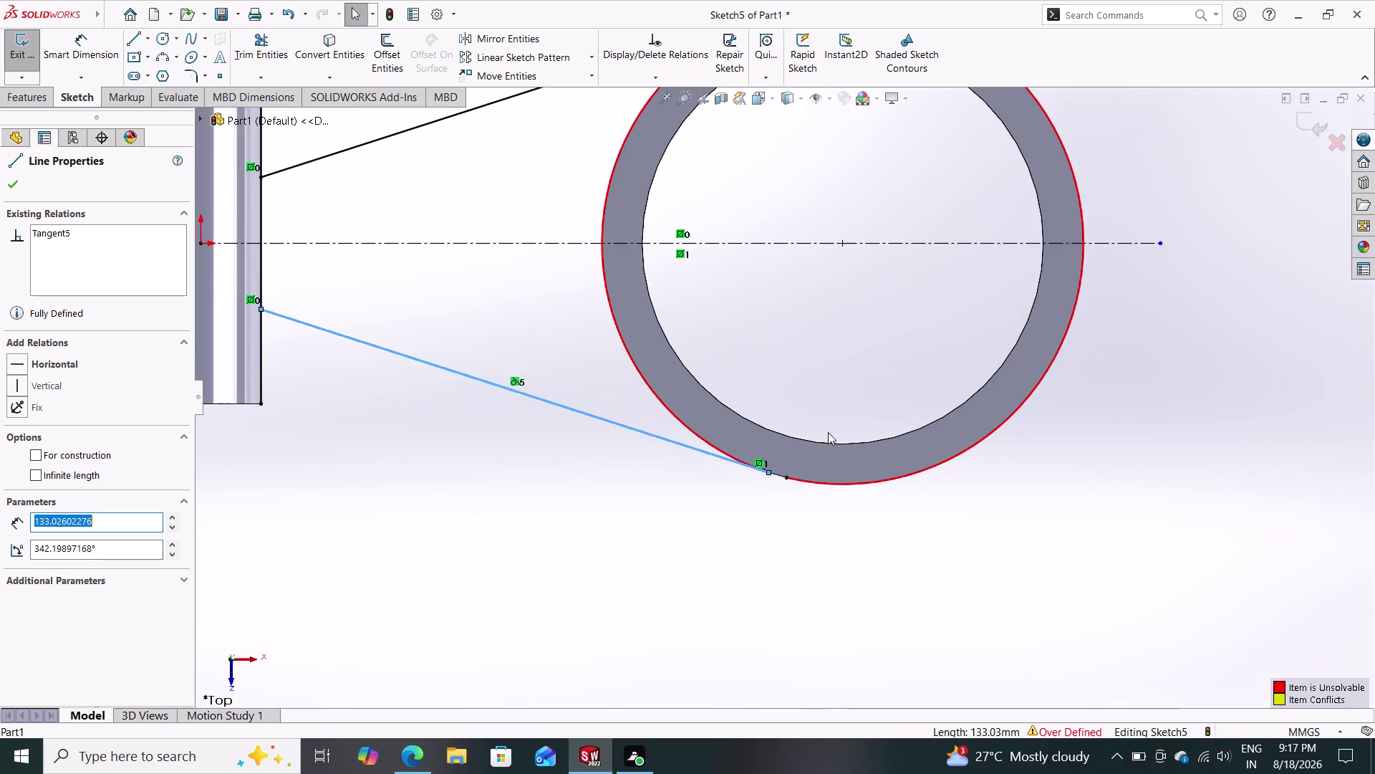
key(Escape)
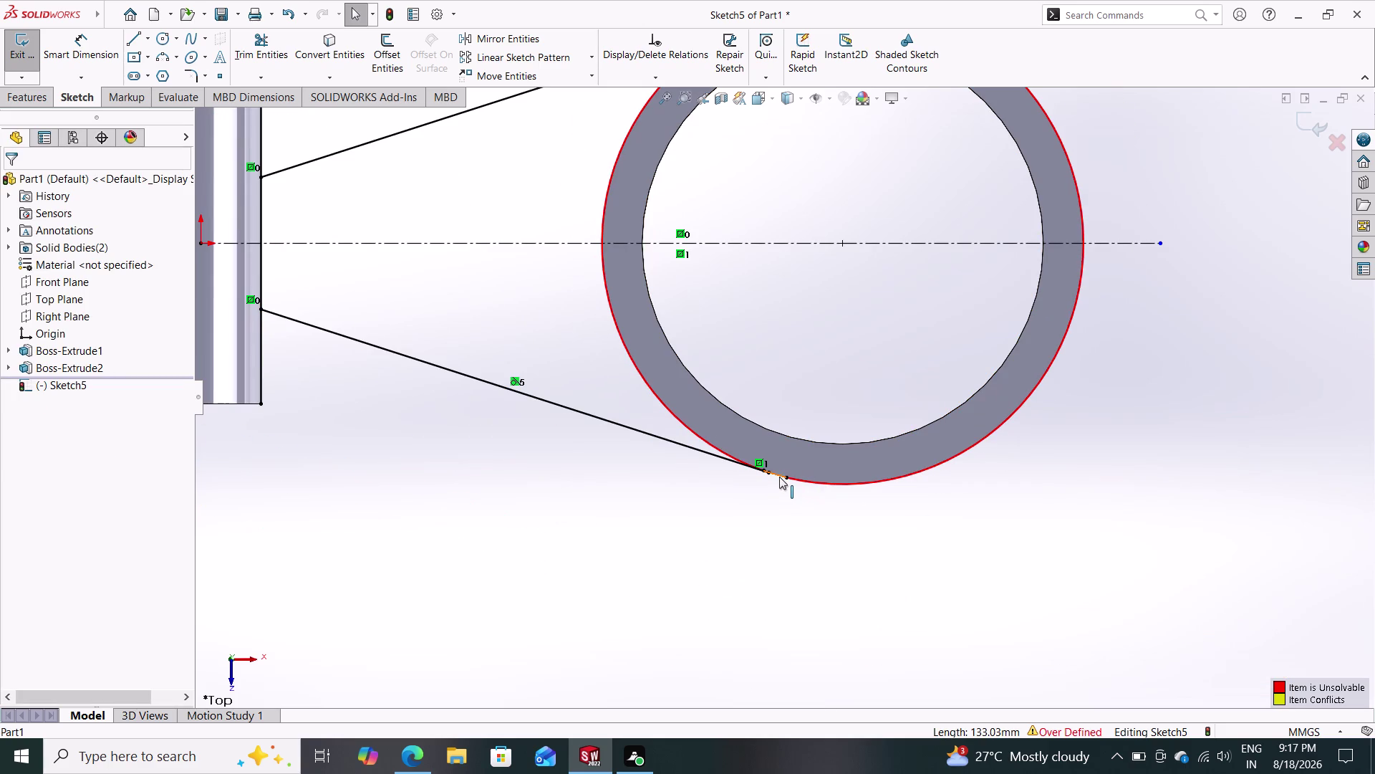
click(779, 475)
key(Delete)
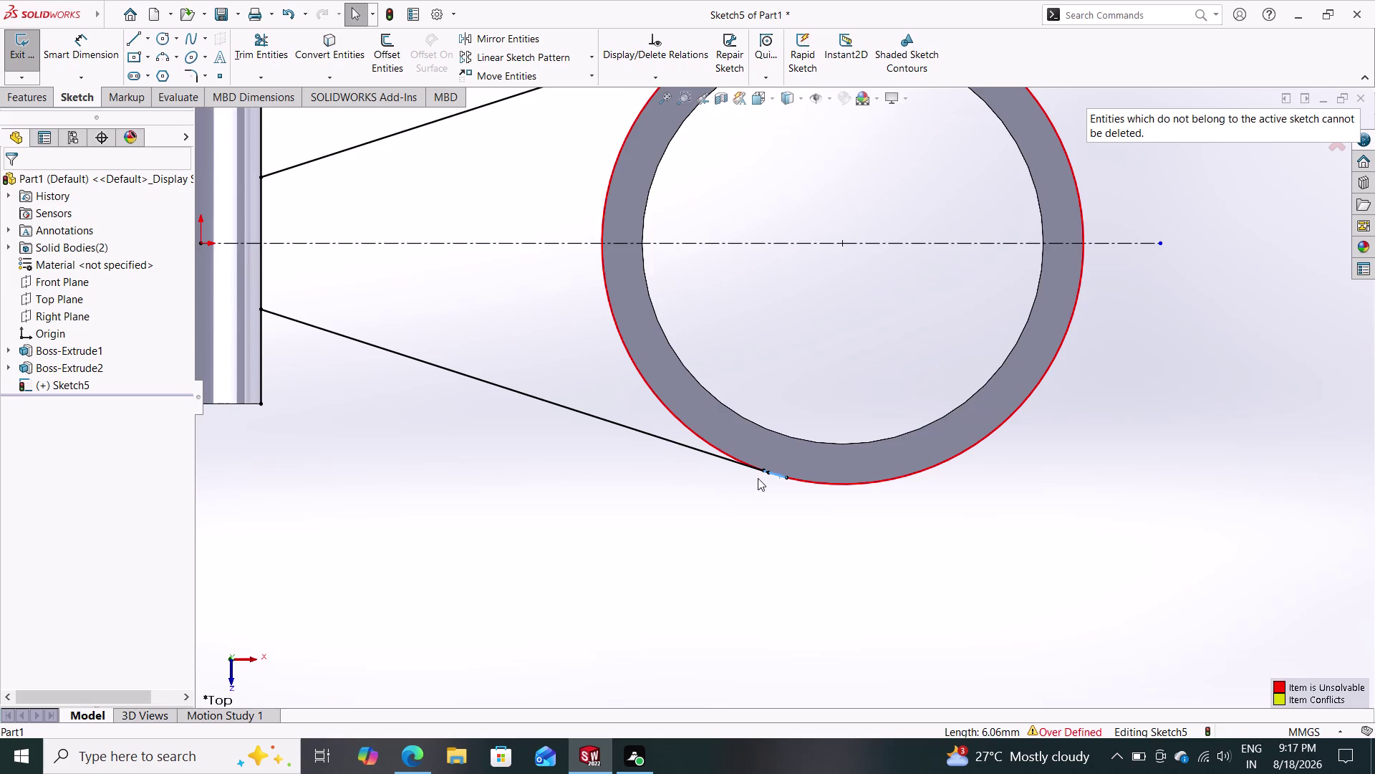
Power-trim the right side of the ring's outer circle and its leftover stub.
scroll(up, 3)
scroll(down, 3)
scroll(down, 3)
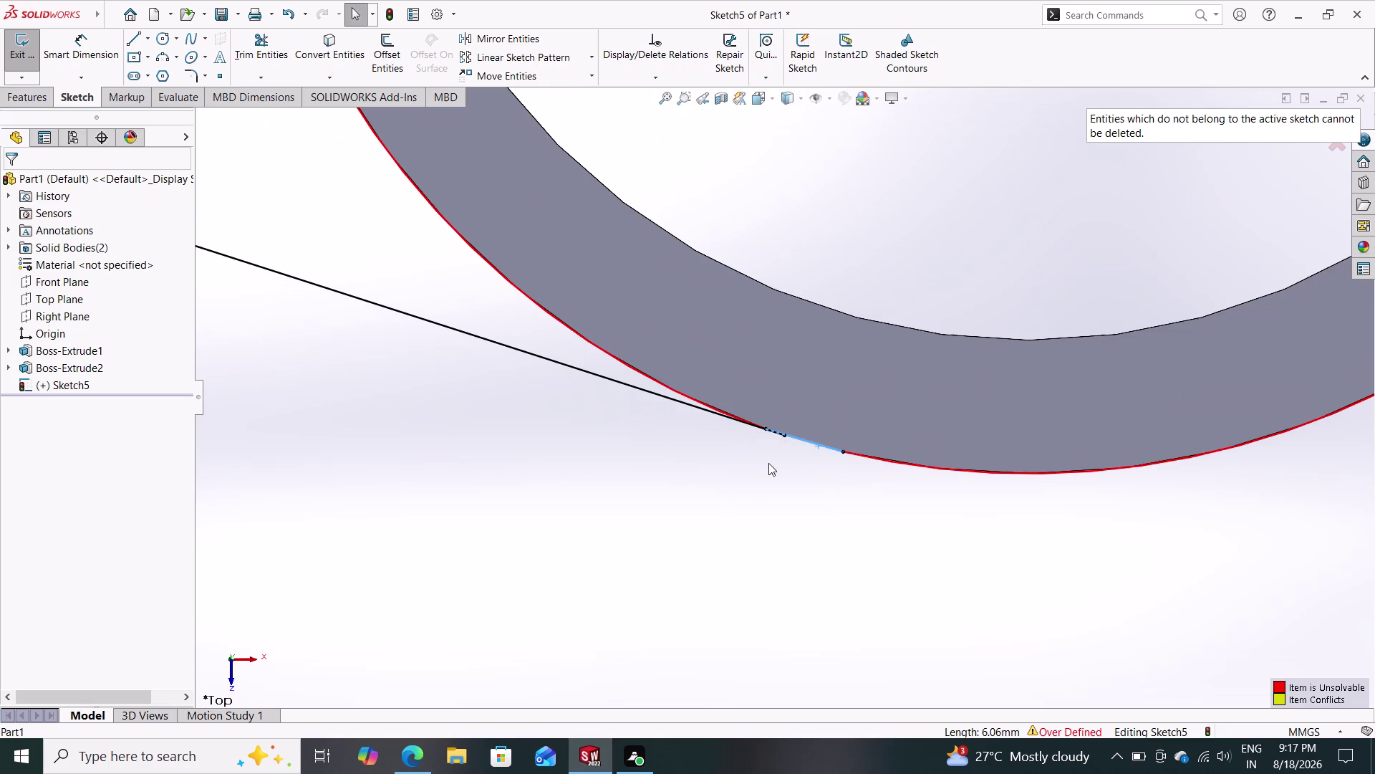
scroll(down, 3)
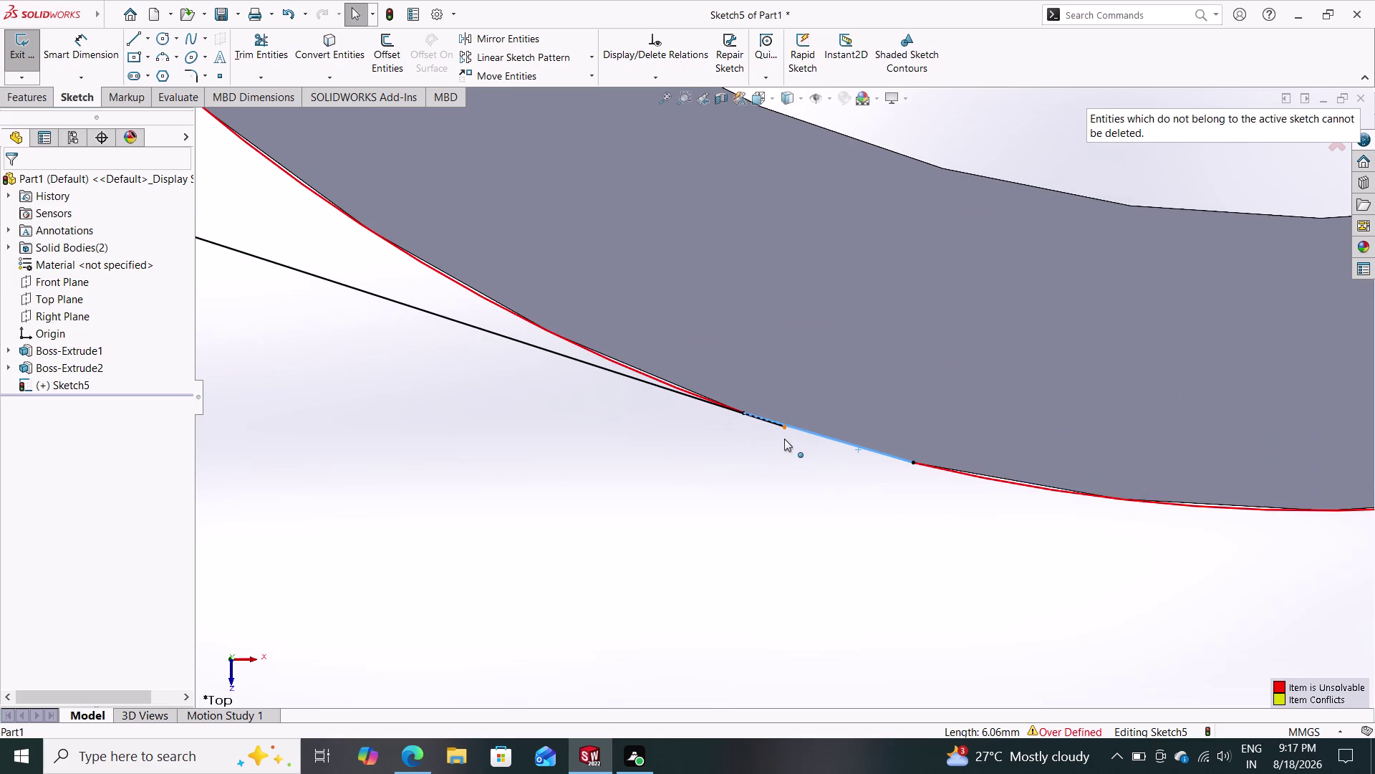
scroll(down, 3)
scroll(up, 3)
scroll(up, 3)
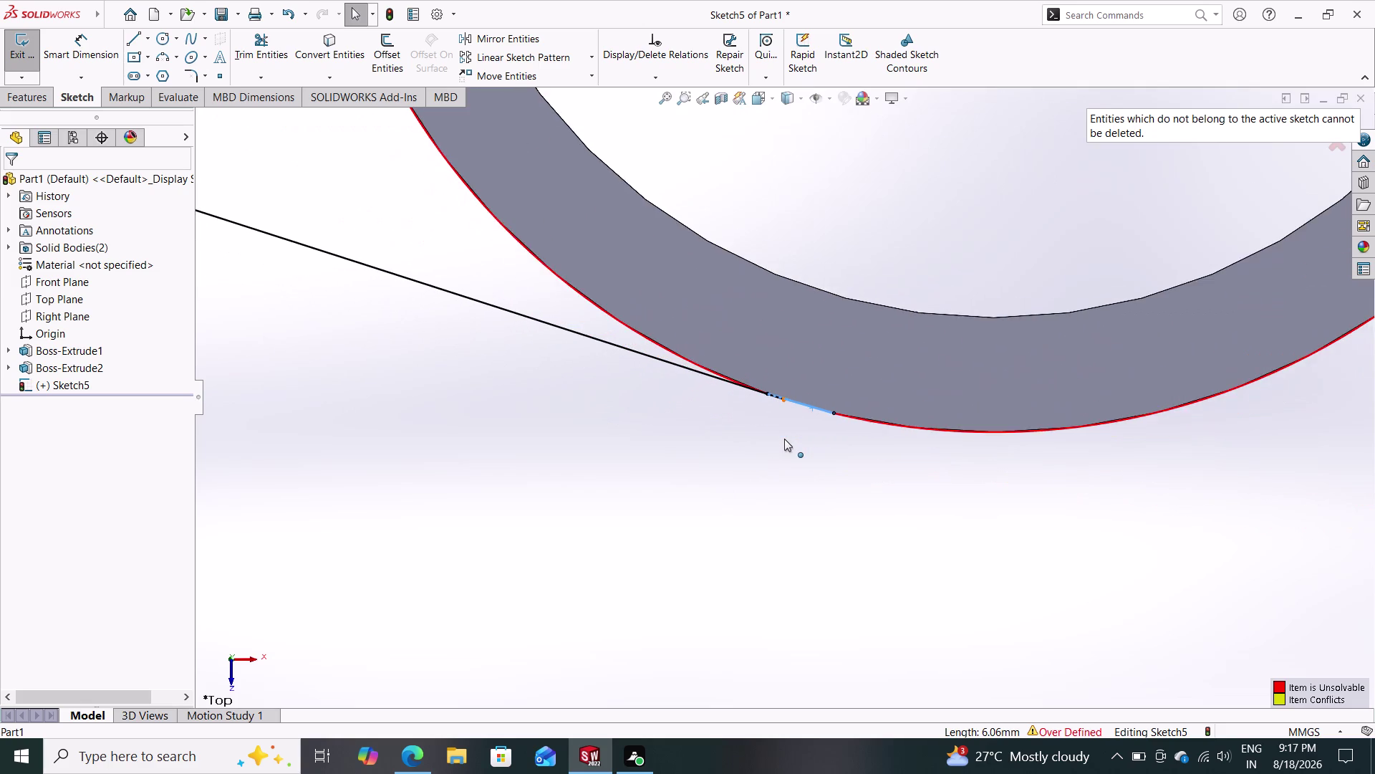
scroll(up, 3)
scroll(up, 3)
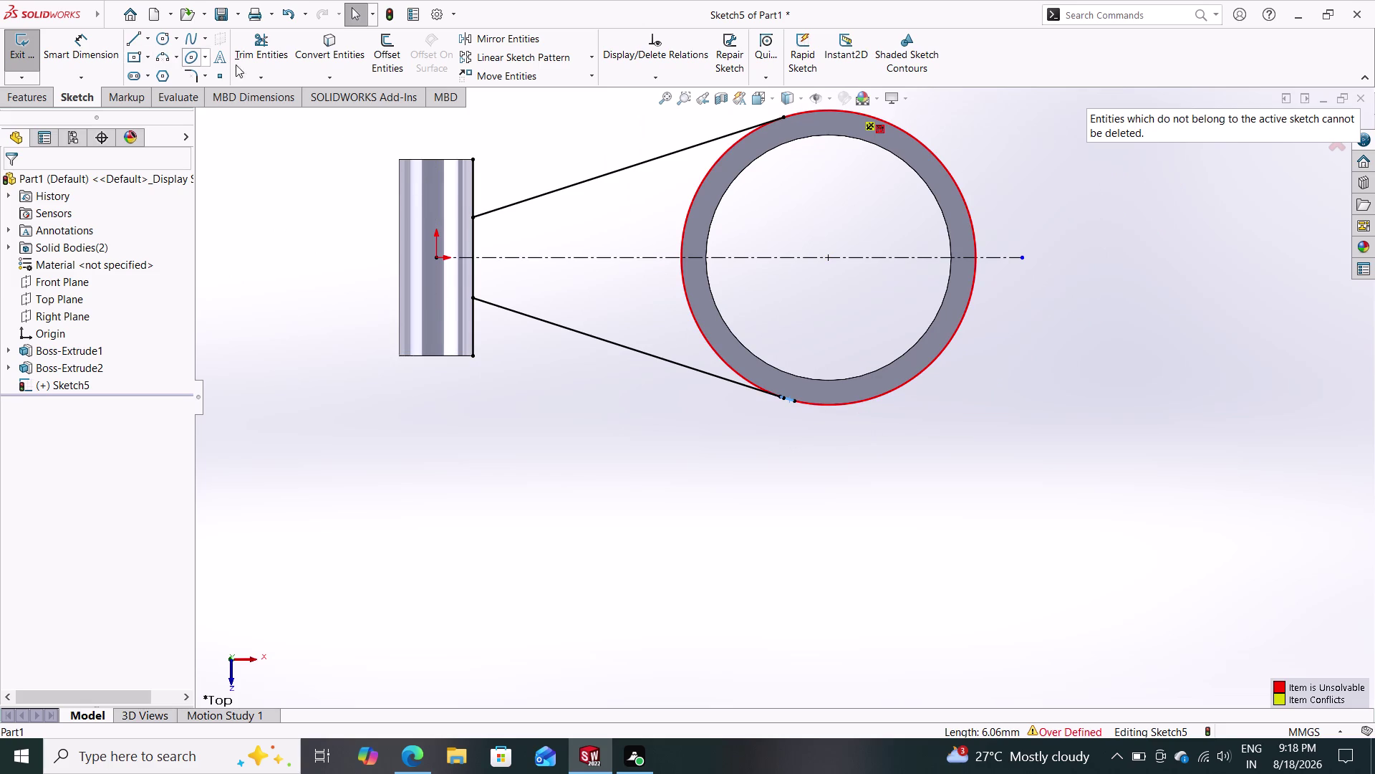
click(255, 42)
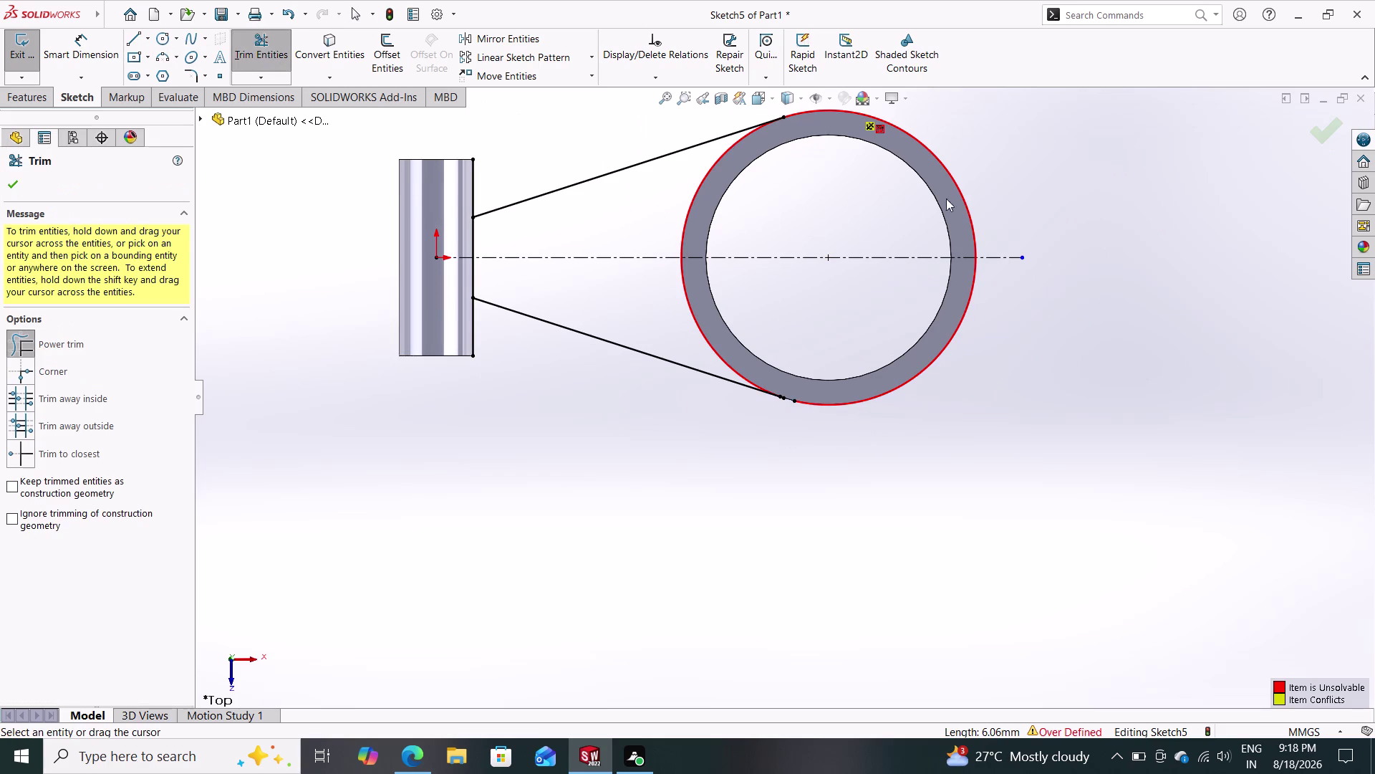
drag(1041, 155, 979, 288)
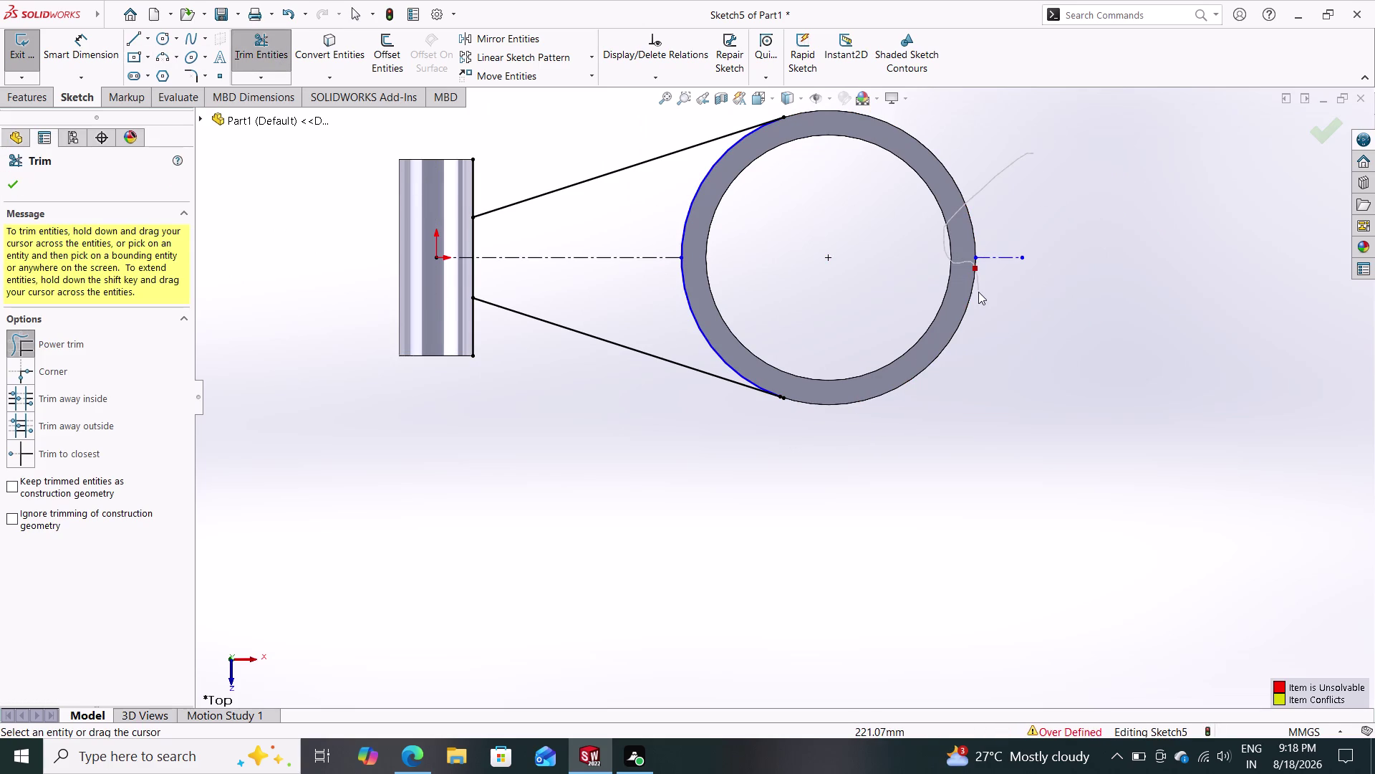
drag(978, 289, 977, 290)
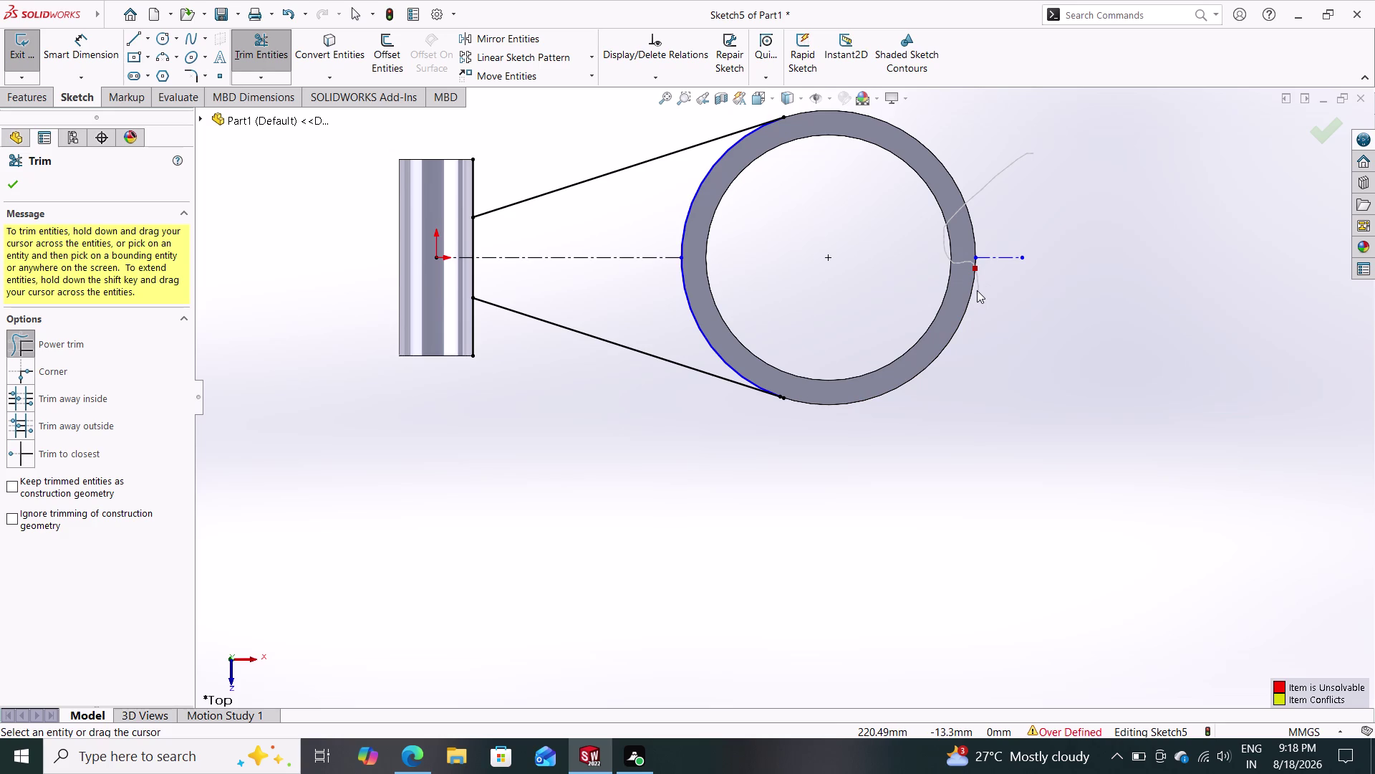
drag(977, 290, 958, 270)
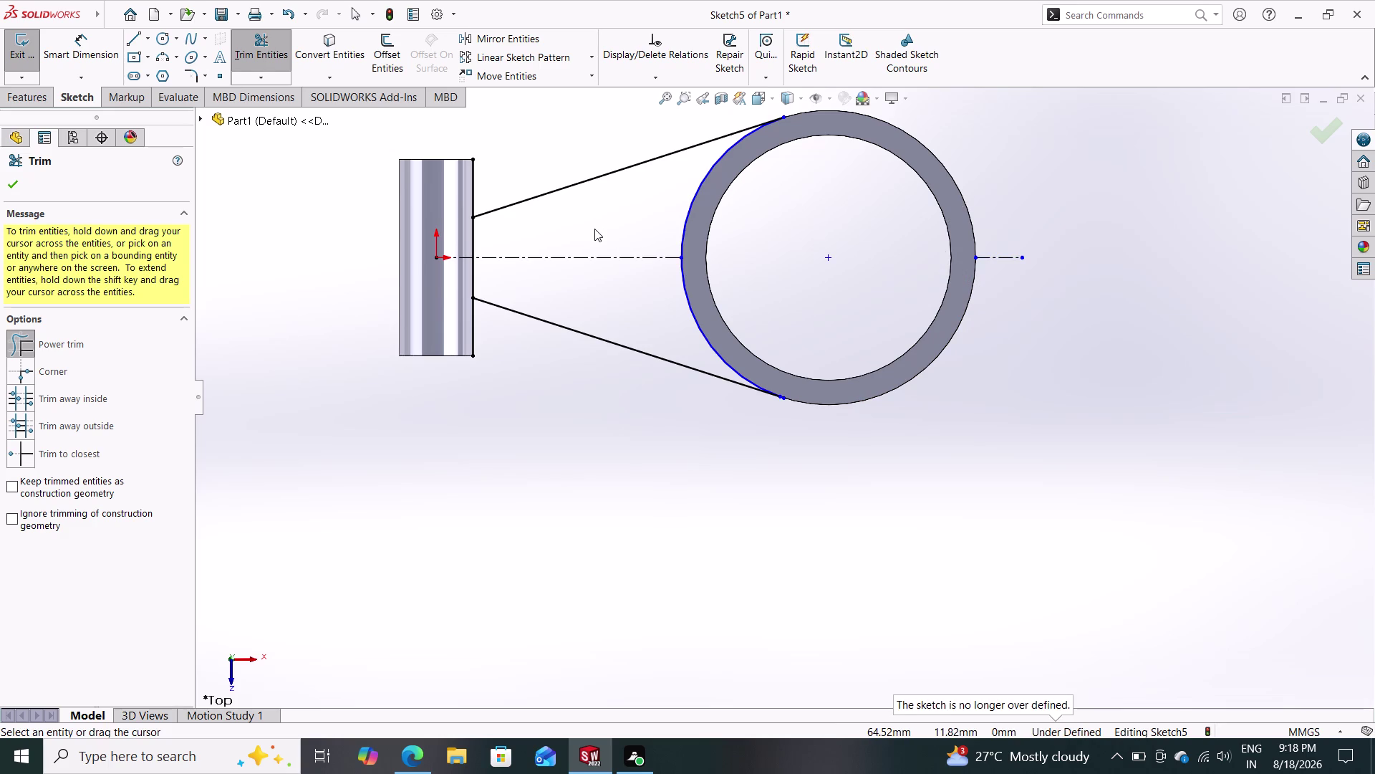
key(Escape)
key(Escape)
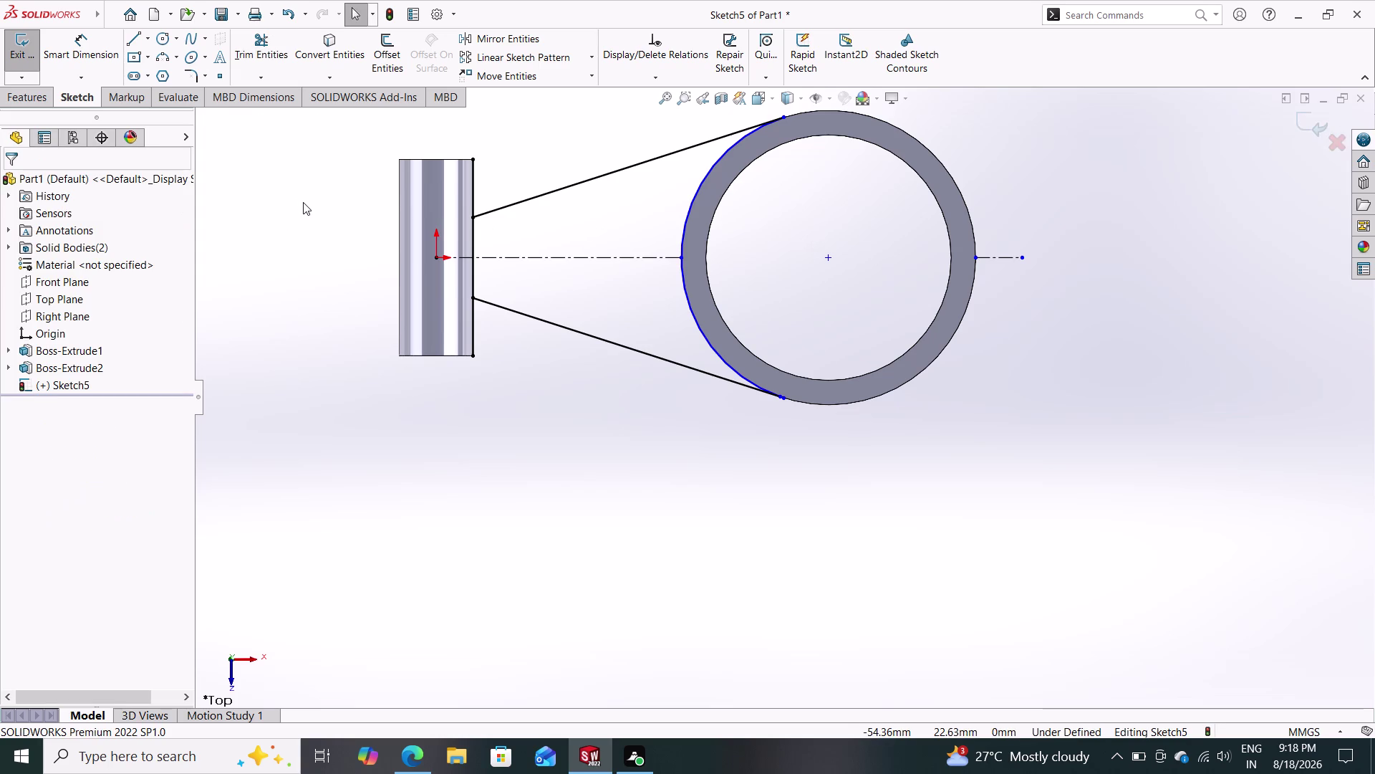
Undo to restore the full circle, then retrim its upper-right and lower-right portions.
key(Escape)
key(Escape)
key(ctrl+z)
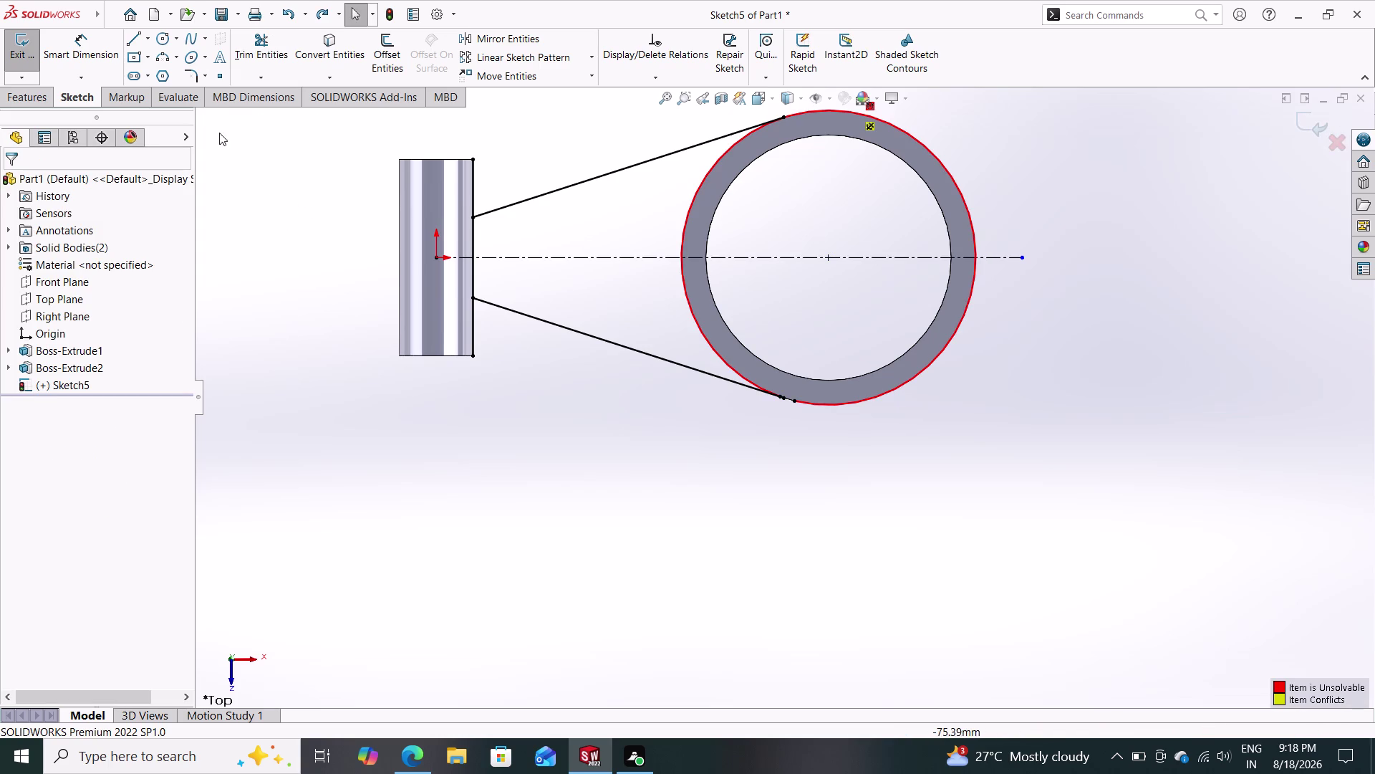
click(278, 68)
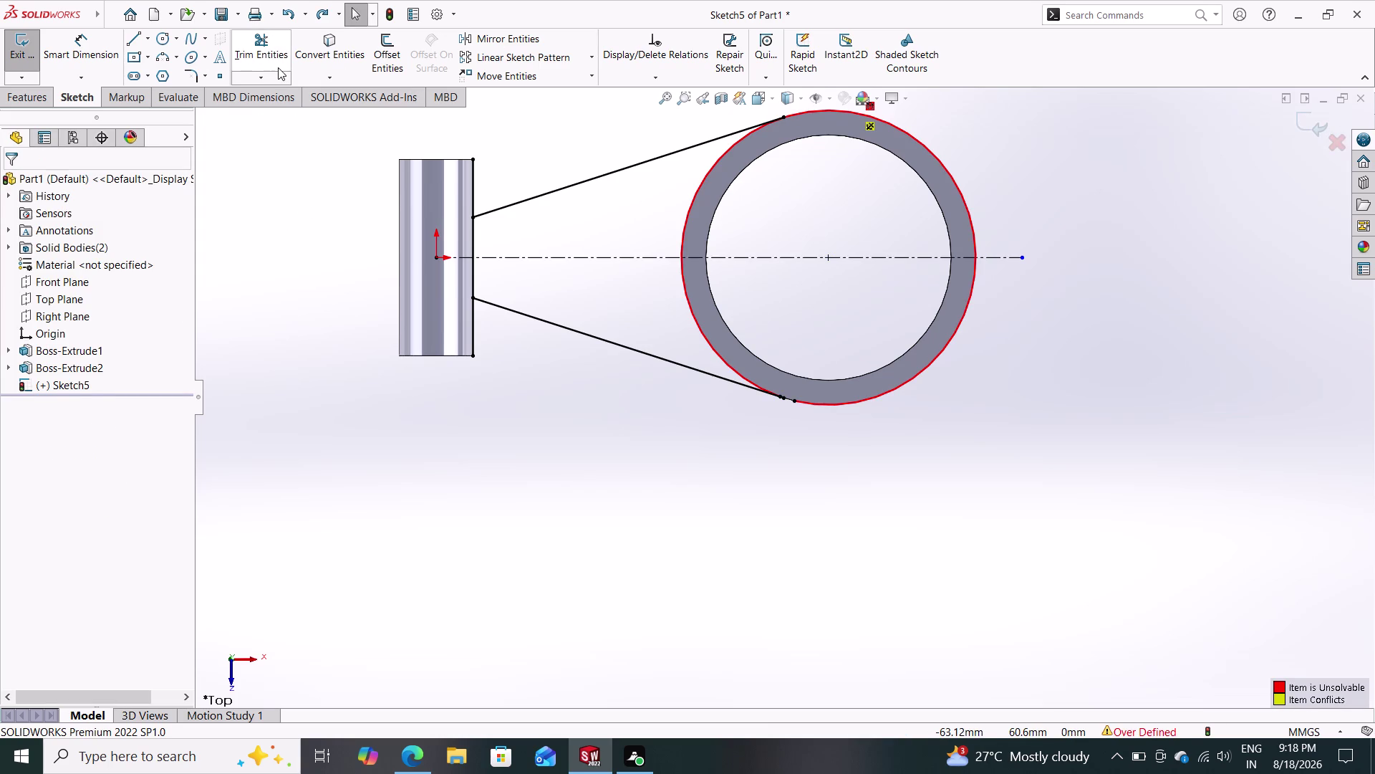
drag(963, 119, 877, 175)
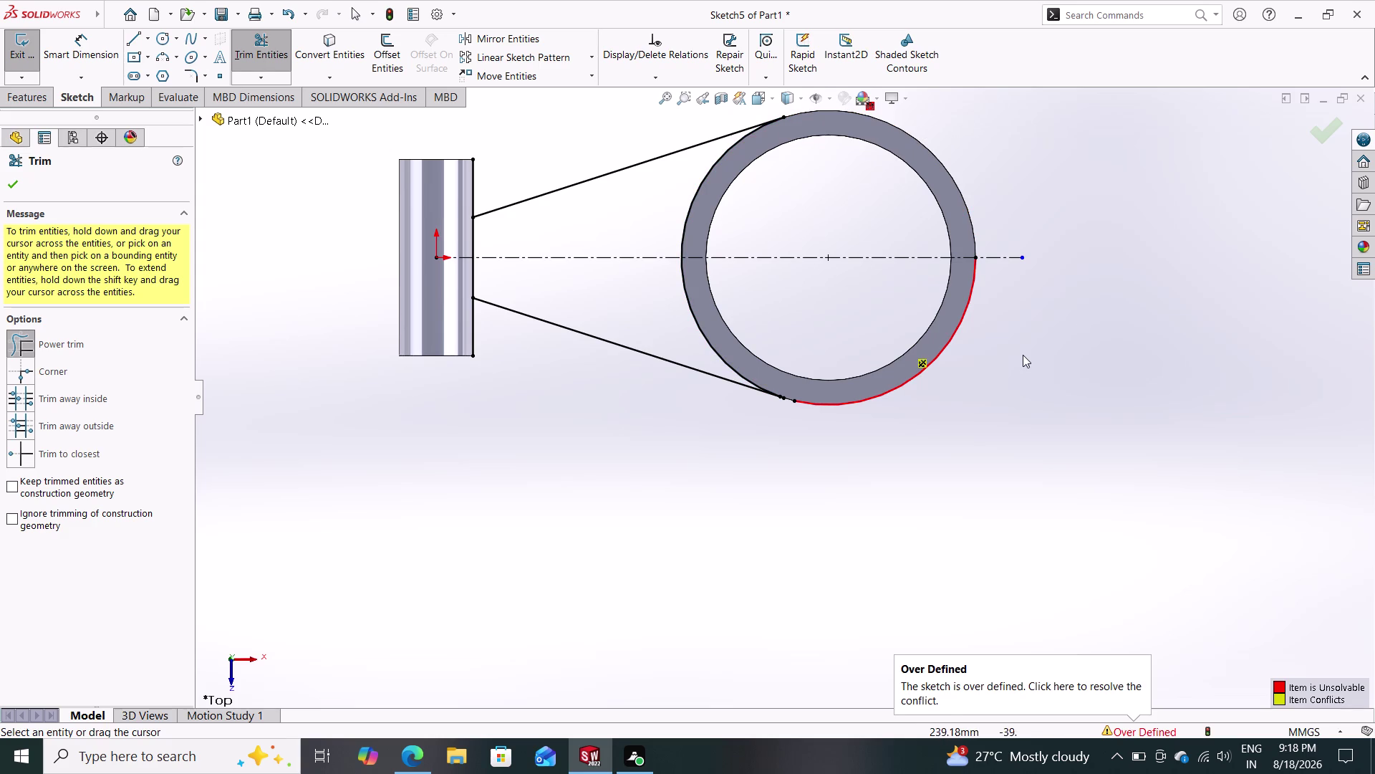
drag(1009, 354, 874, 323)
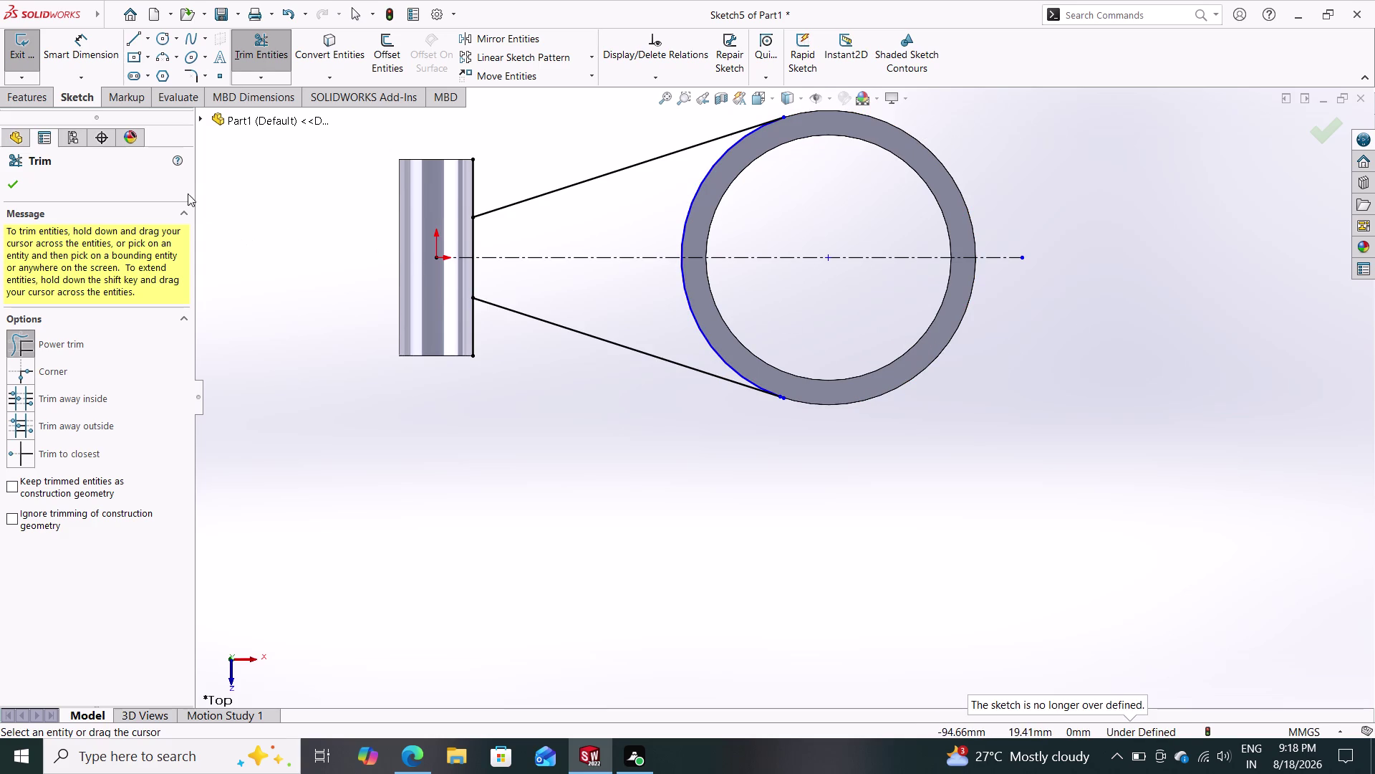
click(9, 182)
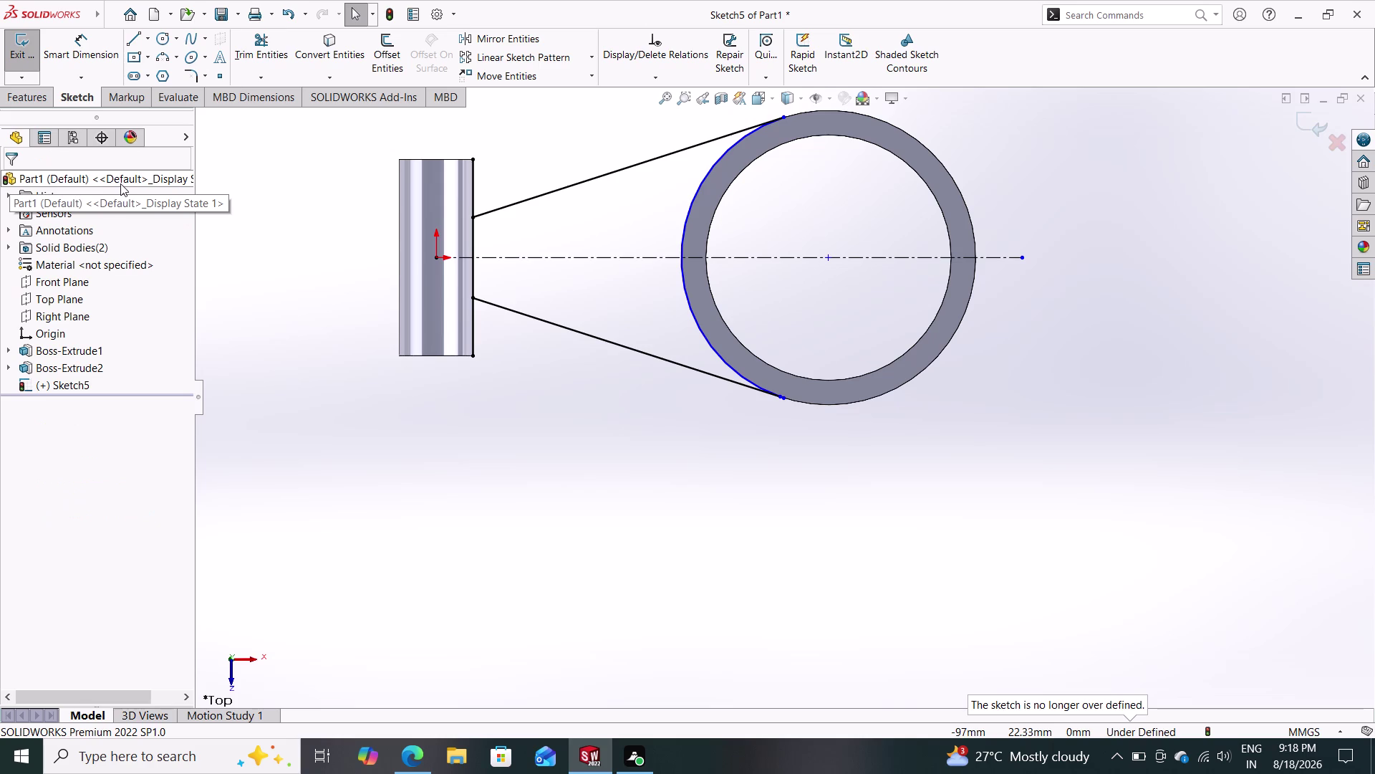
click(27, 101)
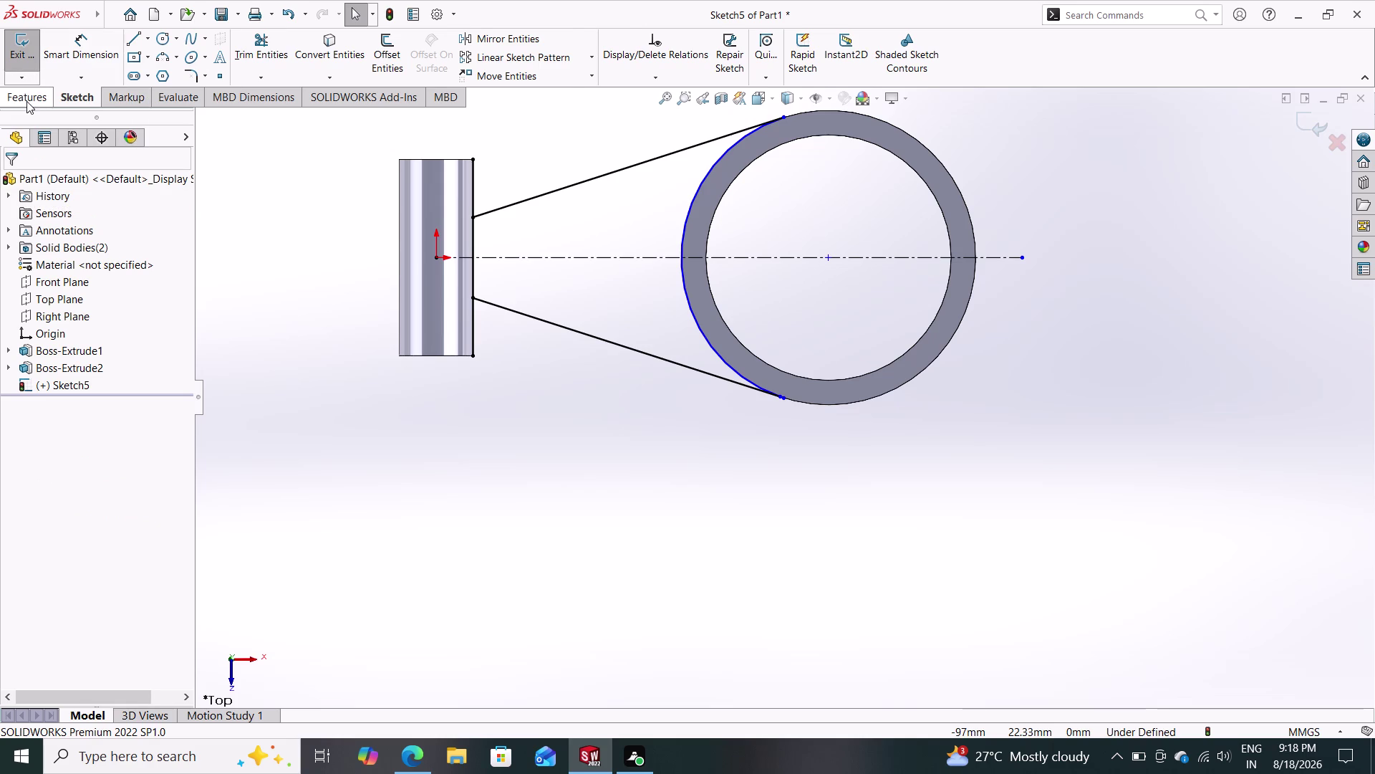
click(32, 51)
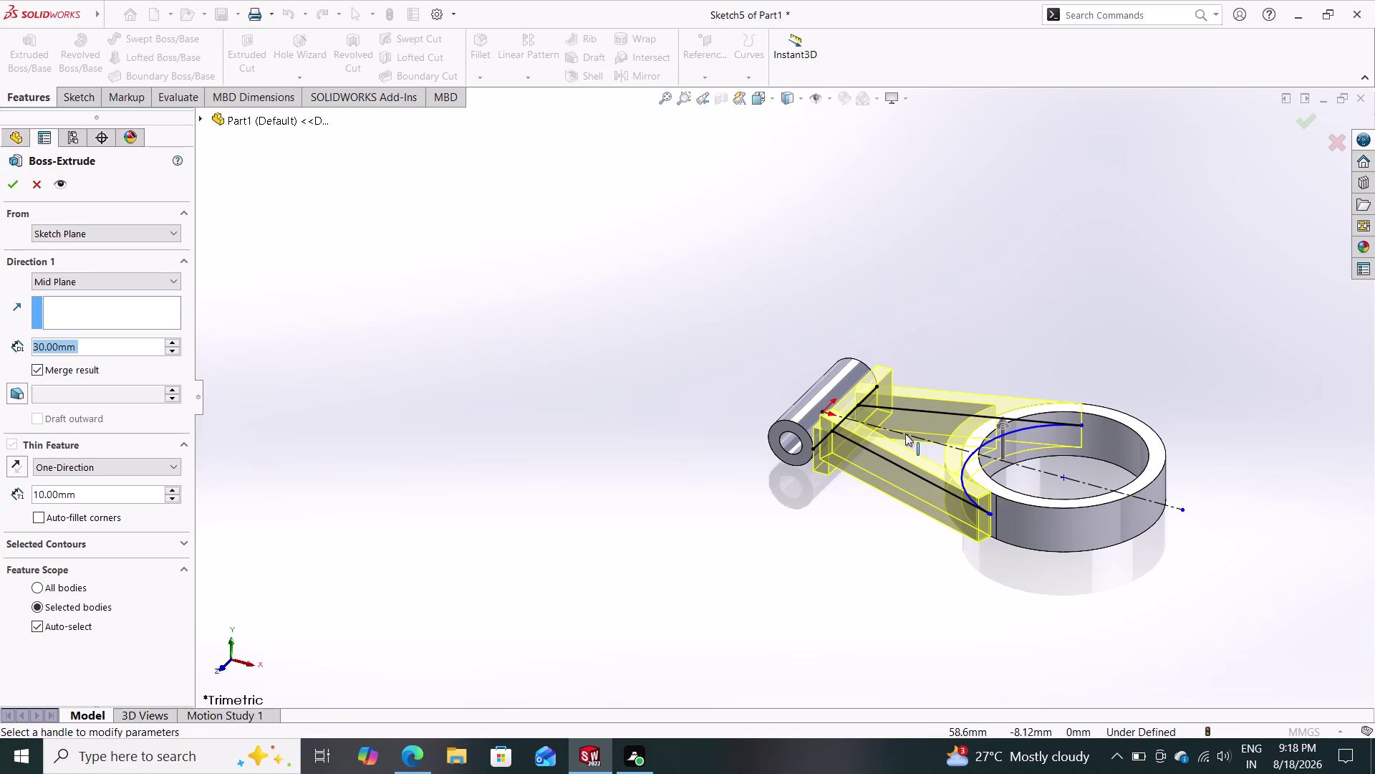
middle_drag(911, 424, 879, 523)
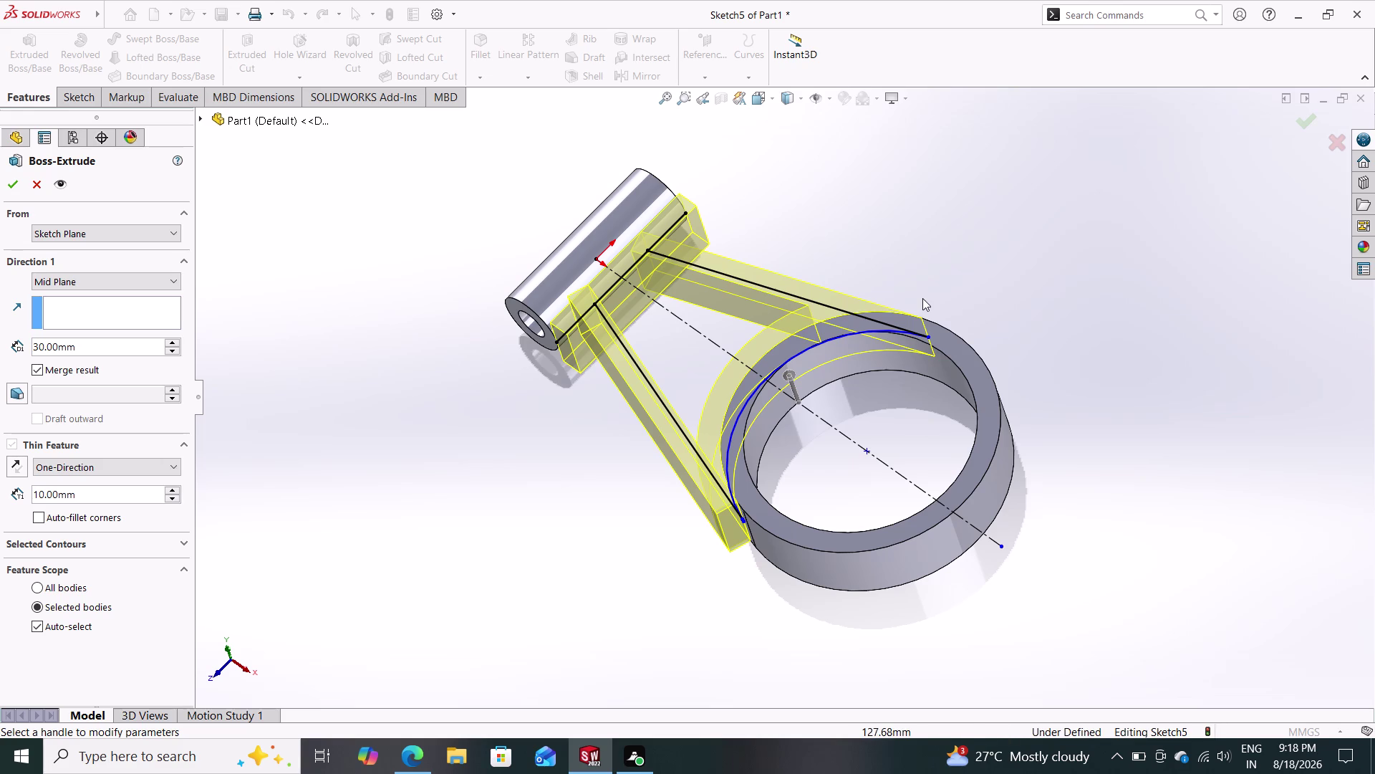
click(43, 181)
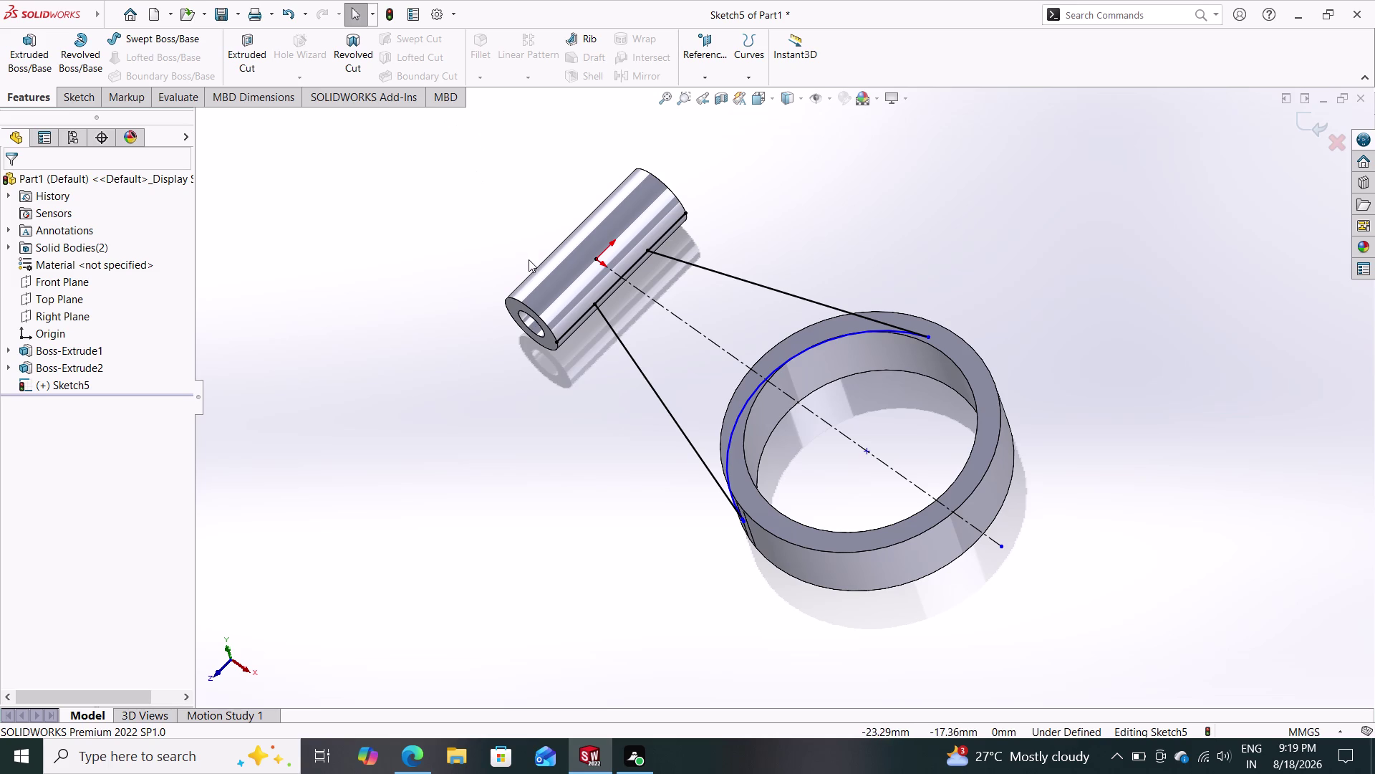
middle_drag(618, 484, 654, 429)
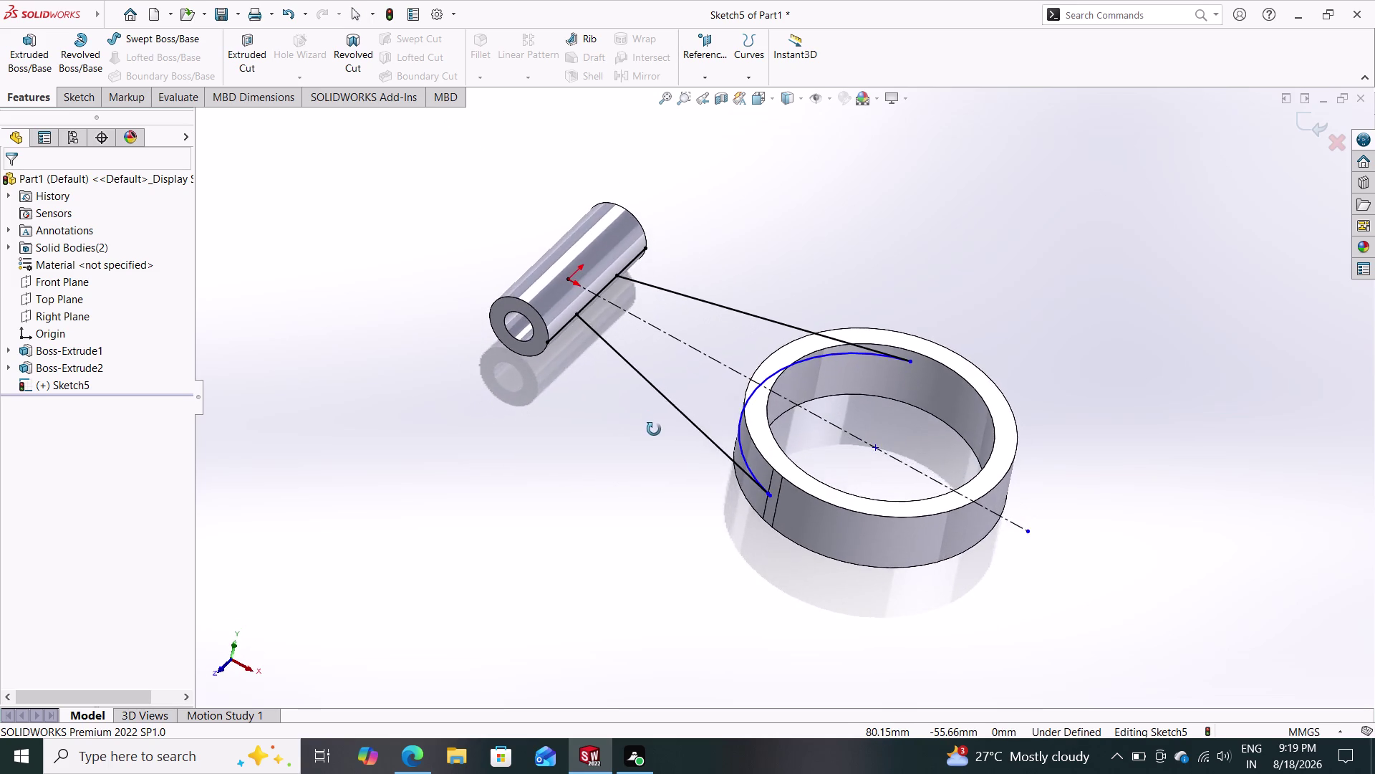
middle_drag(654, 429, 664, 406)
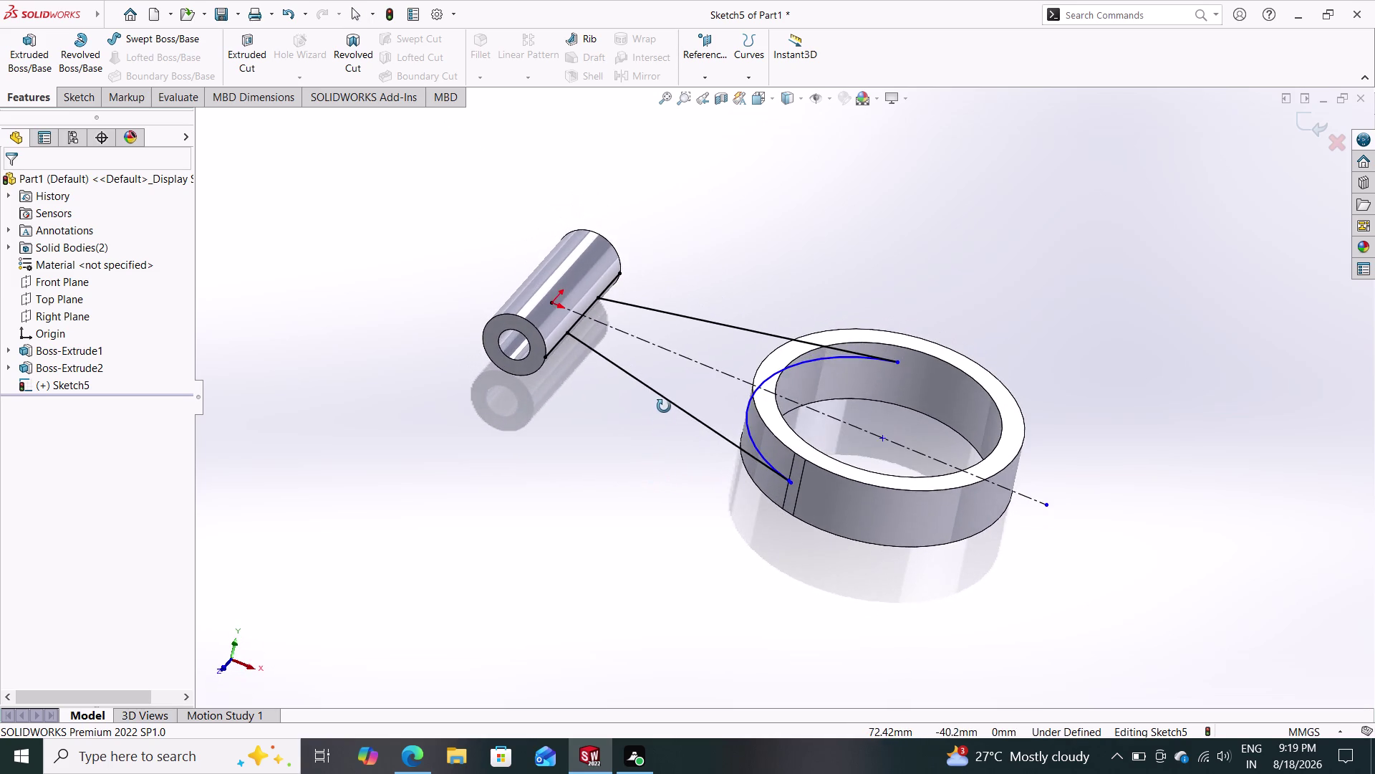
middle_drag(664, 406, 643, 468)
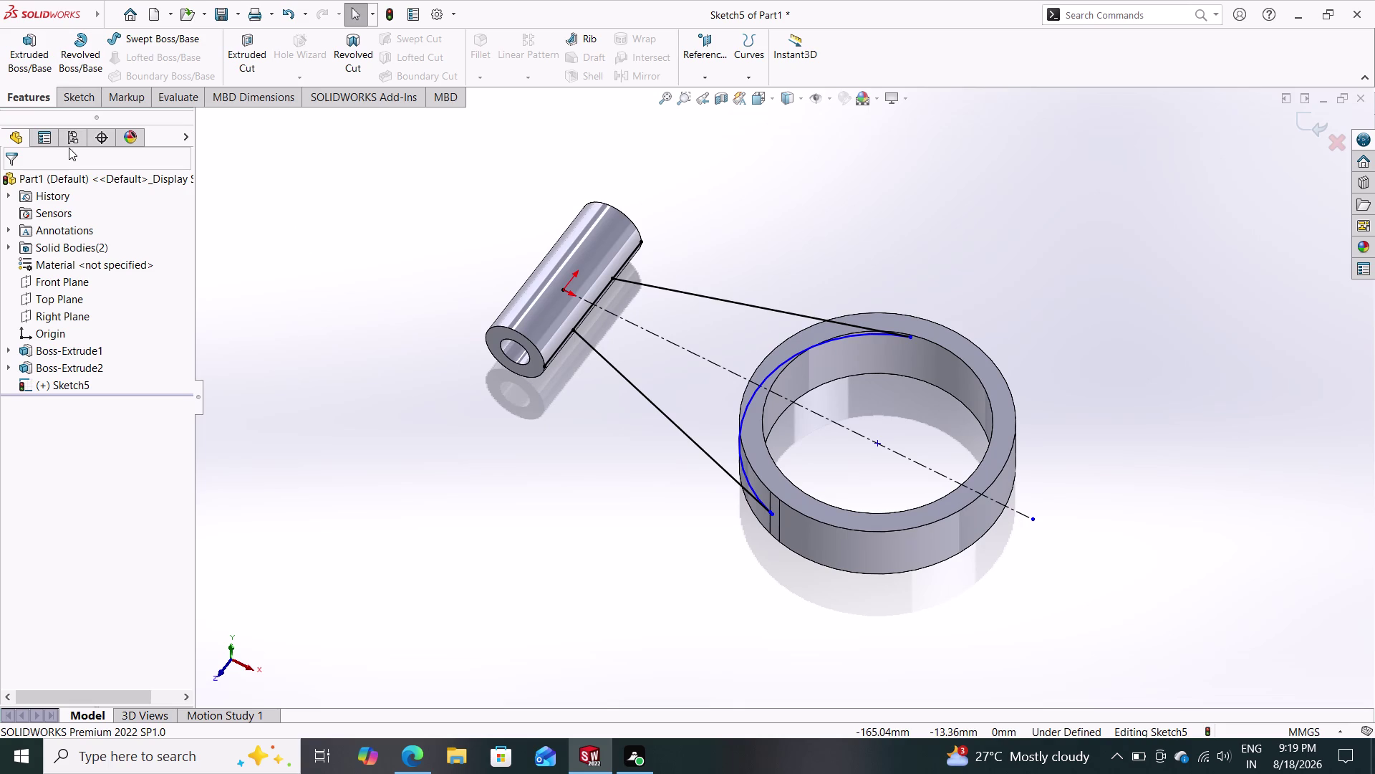
click(101, 100)
click(254, 46)
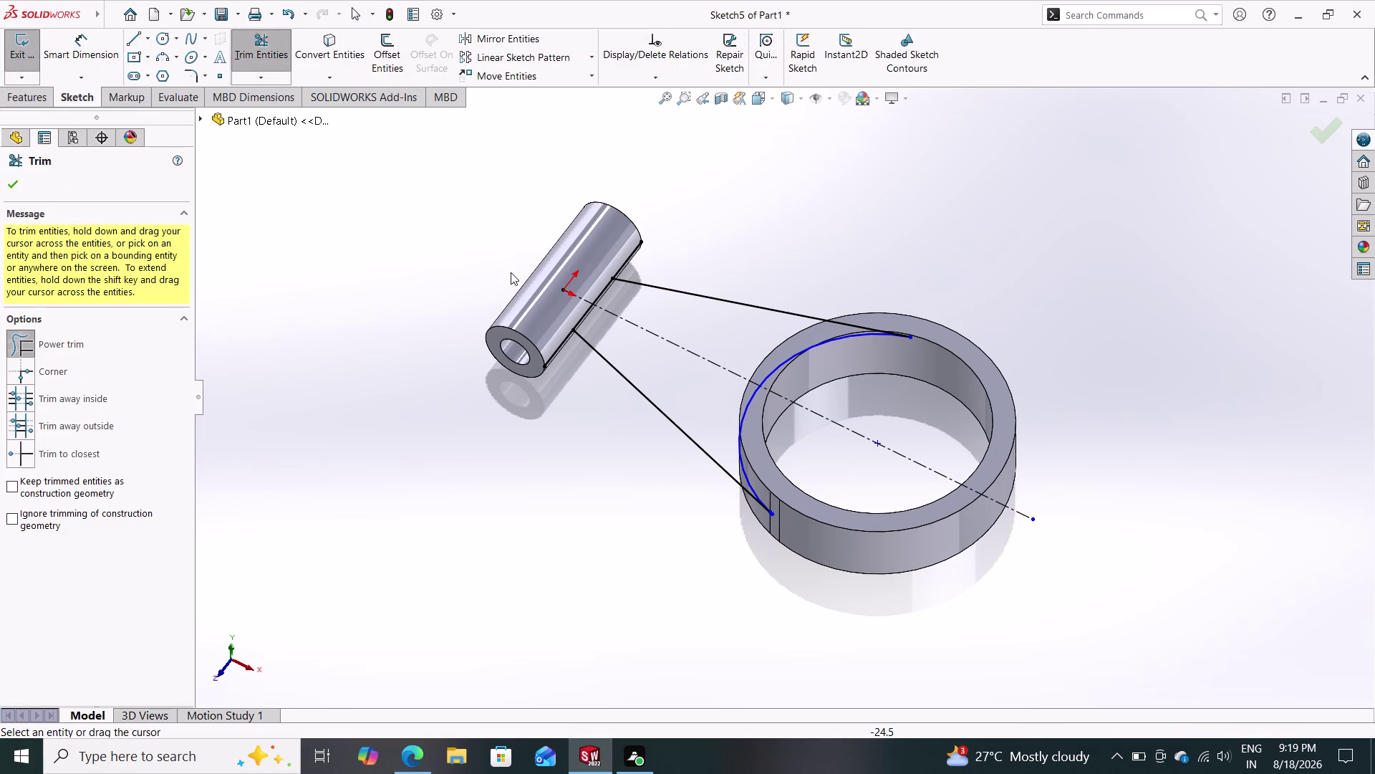
scroll(up, 3)
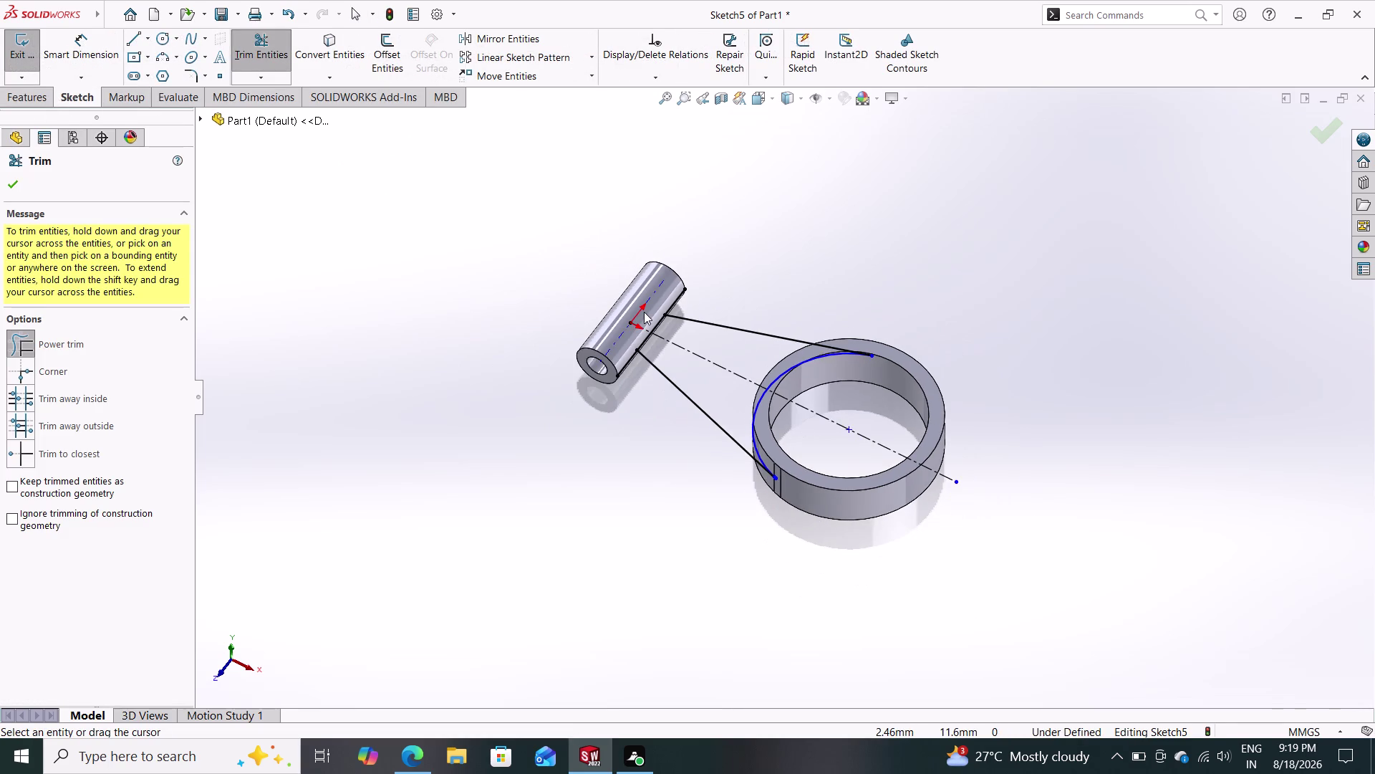
scroll(down, 3)
scroll(down, 3)
scroll(up, 3)
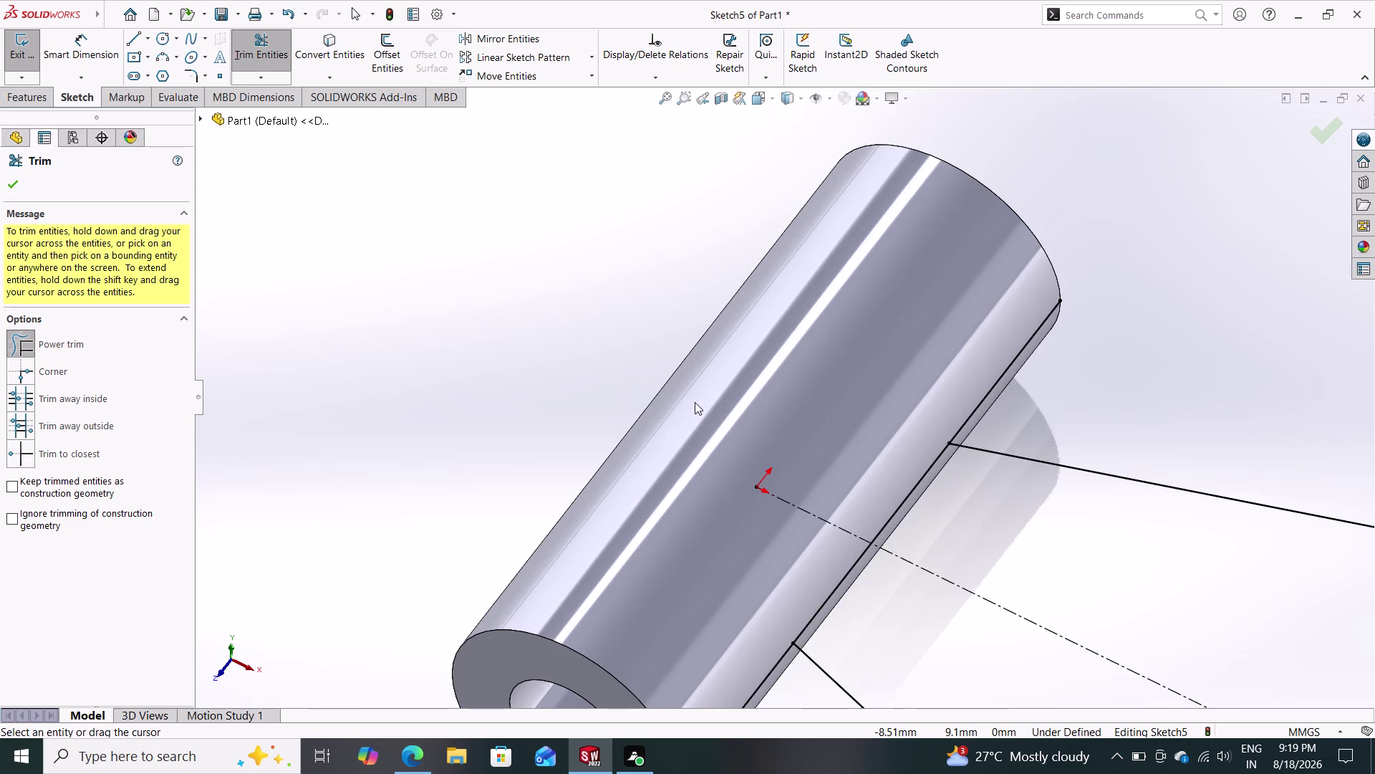
scroll(up, 3)
drag(737, 472, 767, 549)
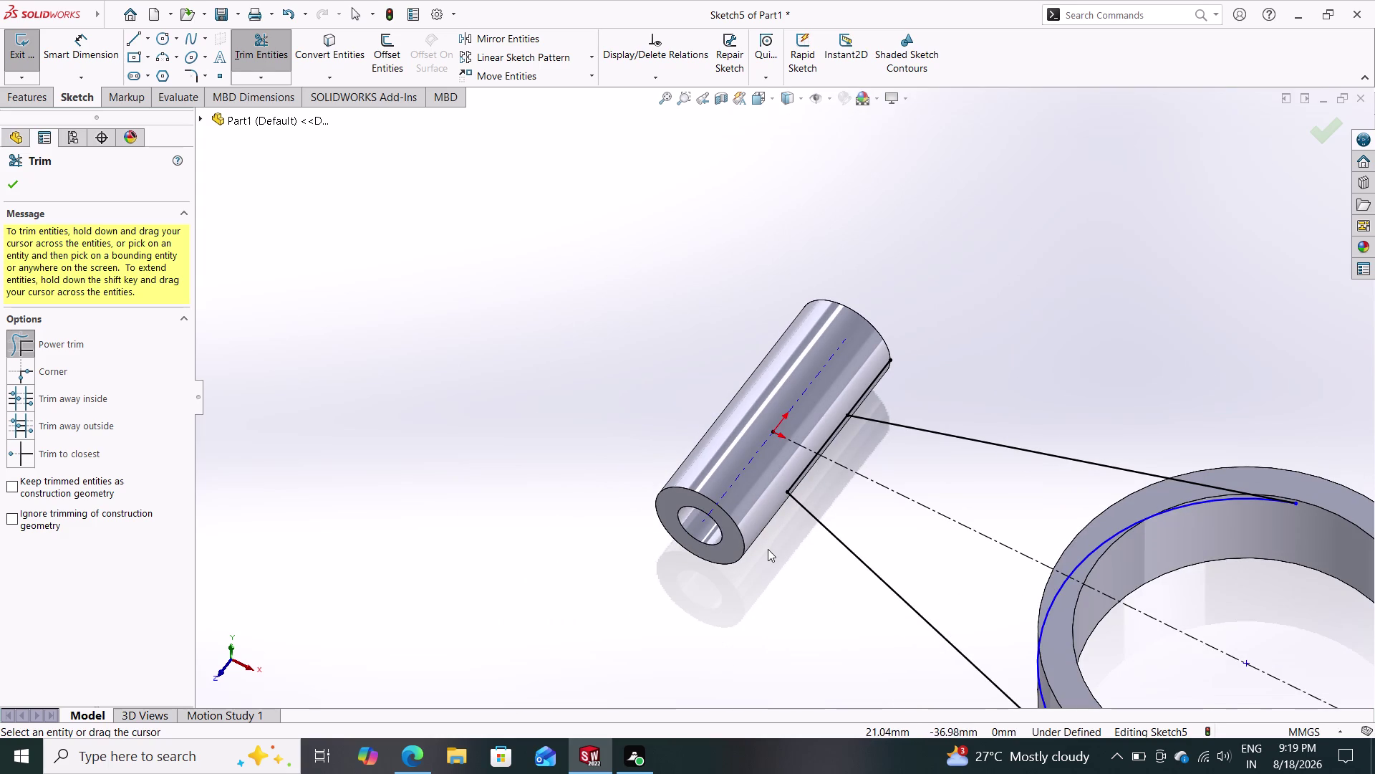
drag(840, 339, 893, 402)
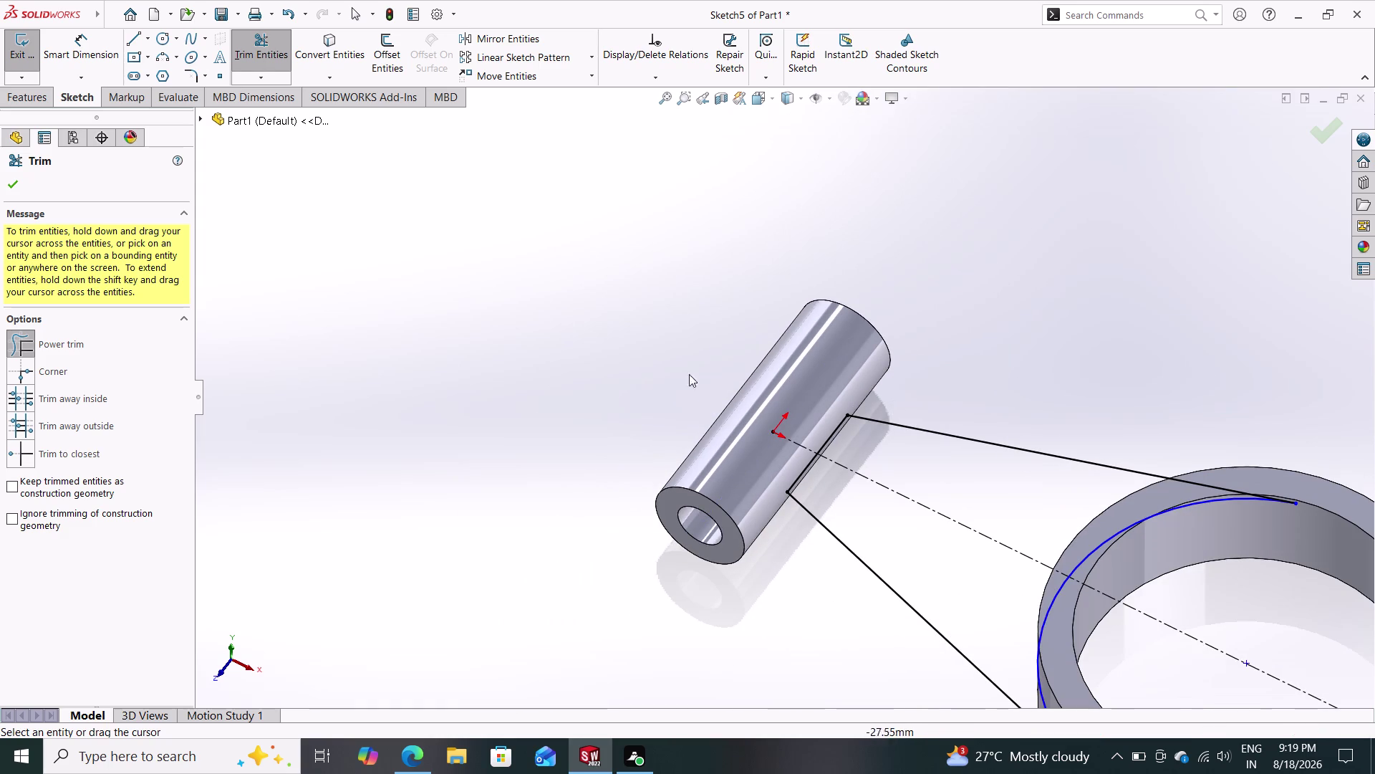
click(20, 184)
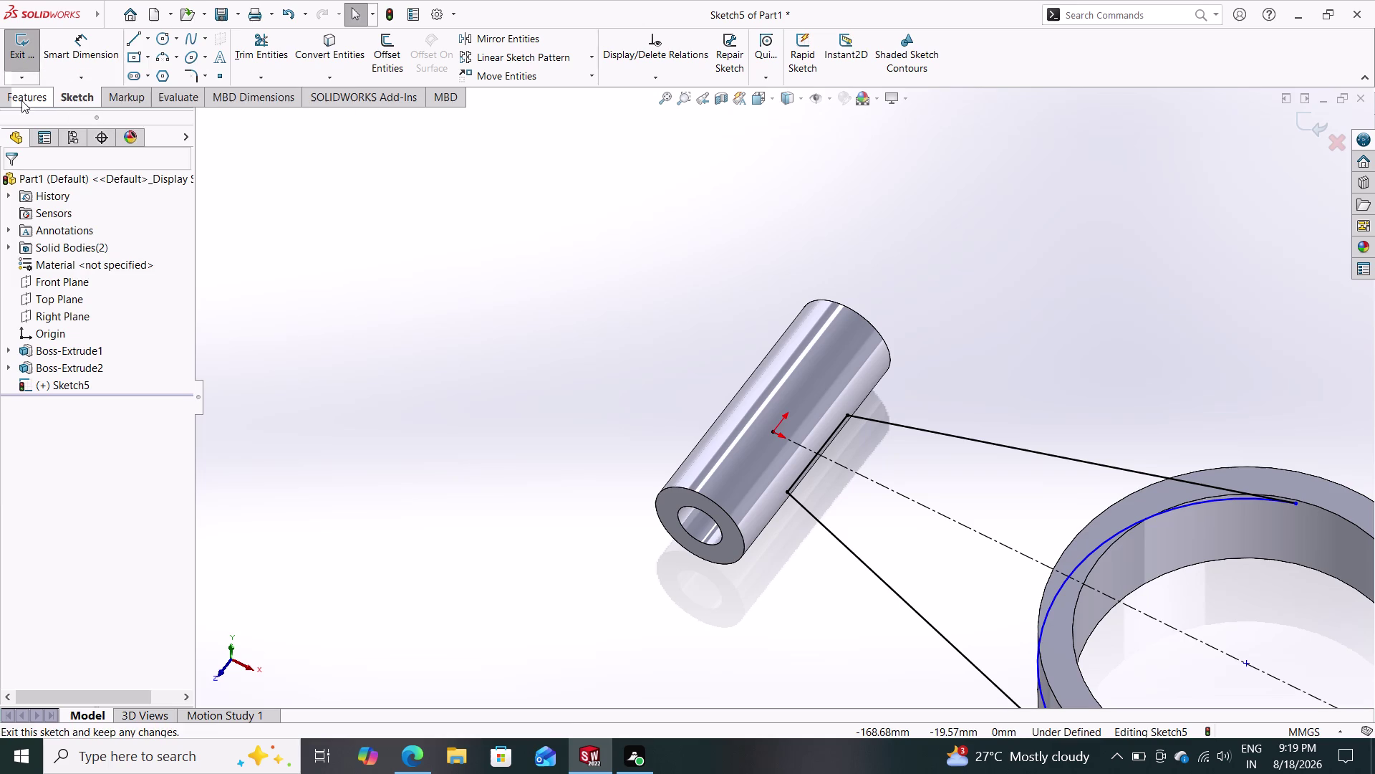
Start an Extruded Boss/Base of Sketch5: Mid Plane 30 mm, 10 mm Thin Feature.
click(18, 105)
click(31, 53)
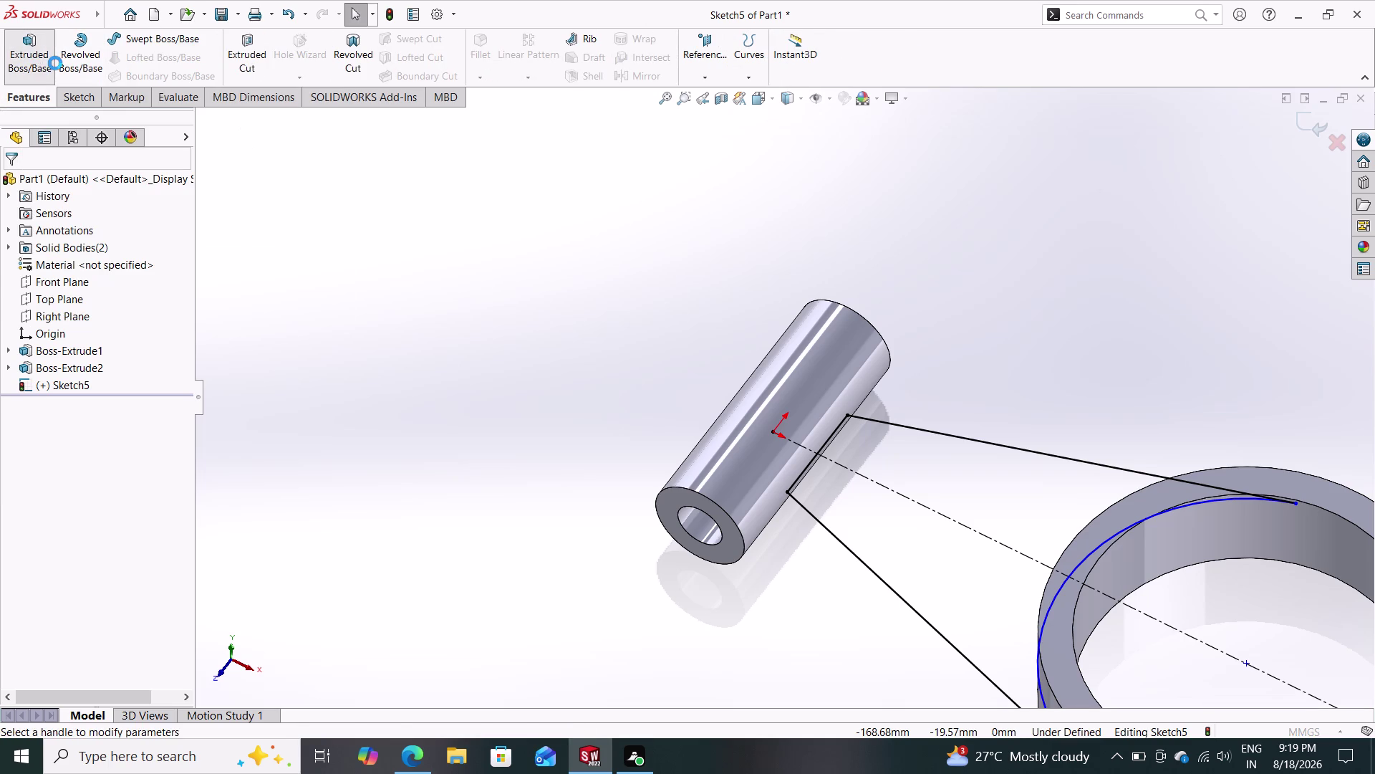
click(938, 534)
click(884, 566)
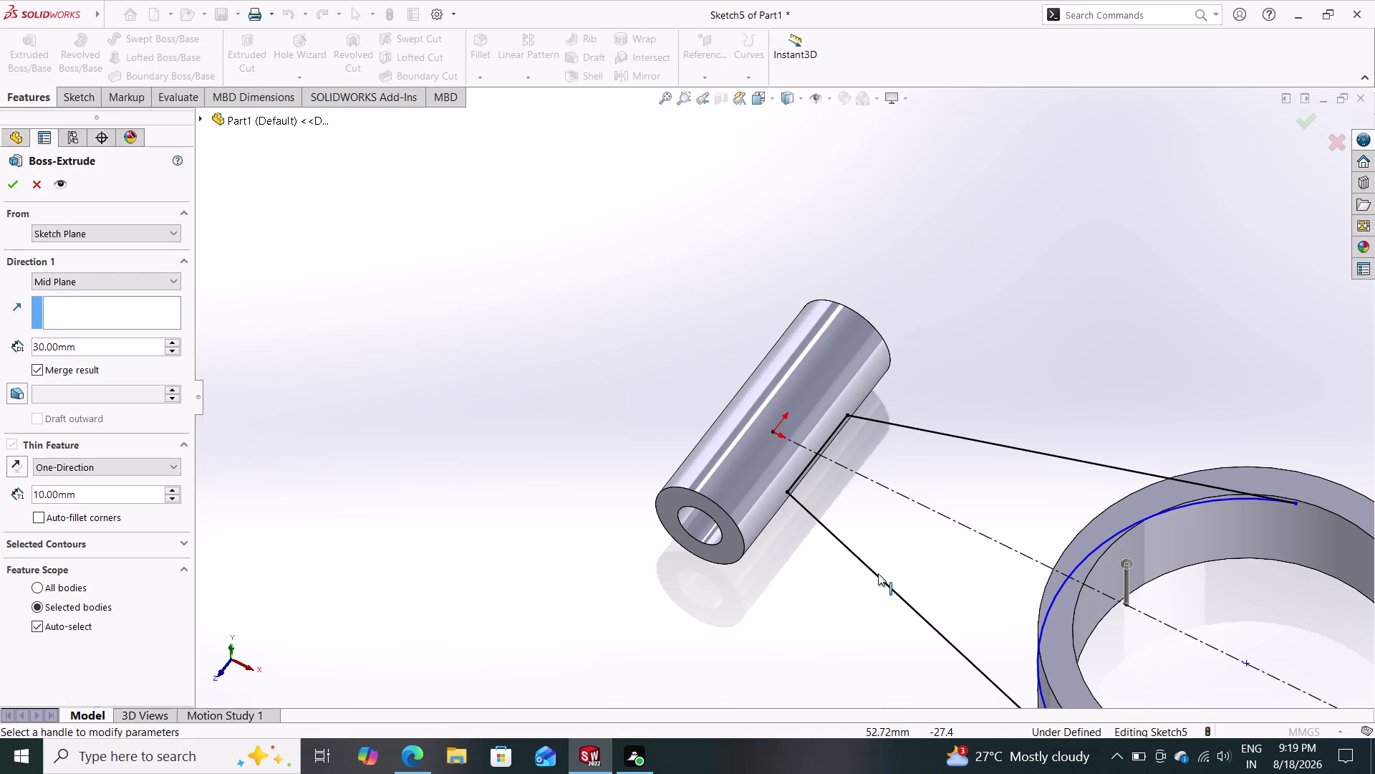
click(879, 573)
click(976, 438)
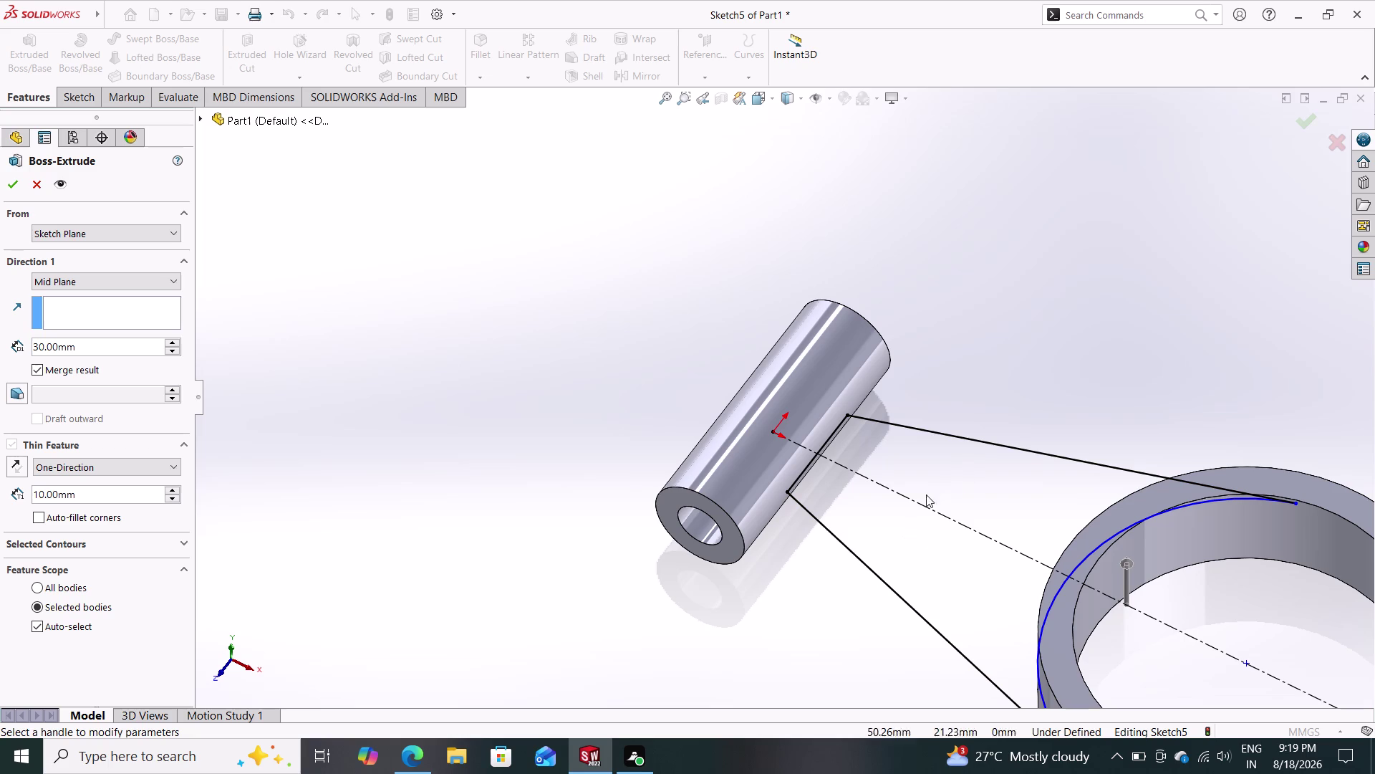
scroll(up, 3)
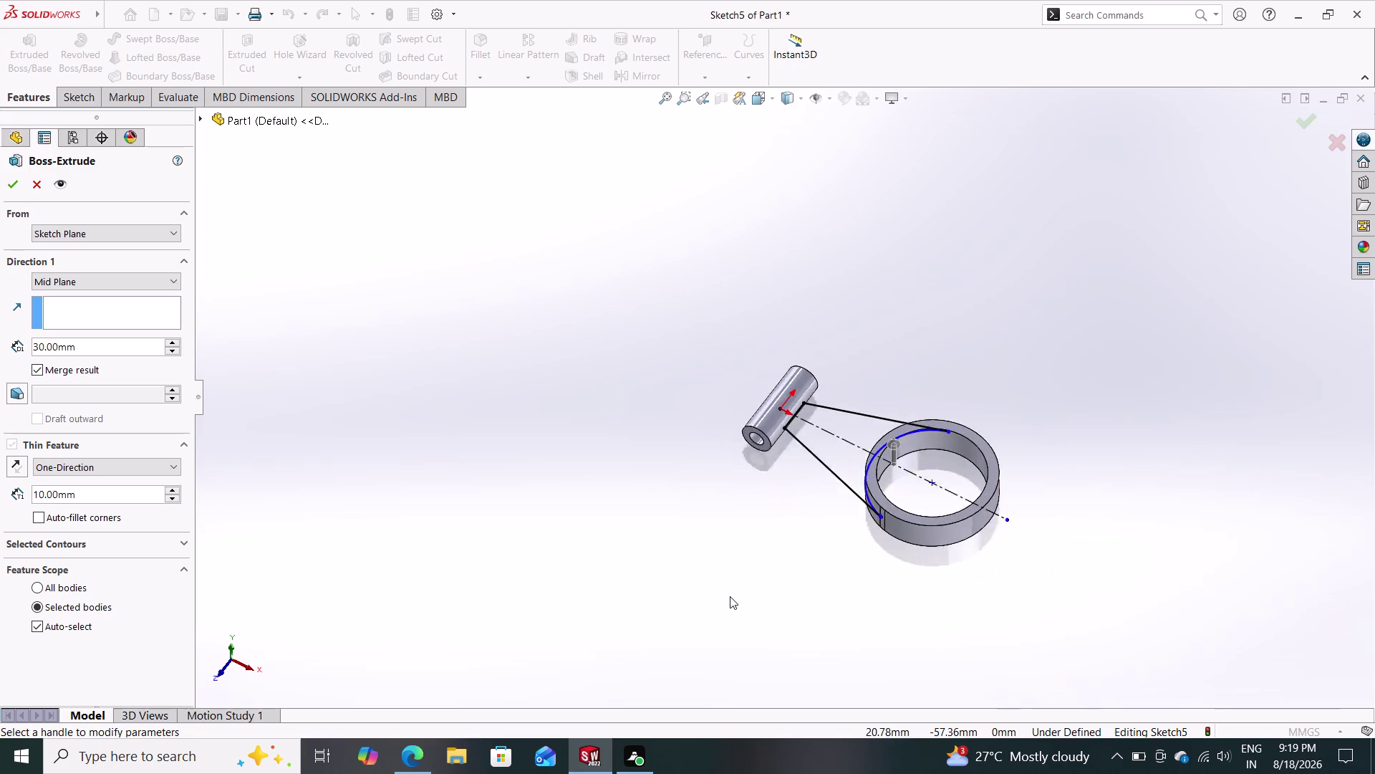
scroll(up, 3)
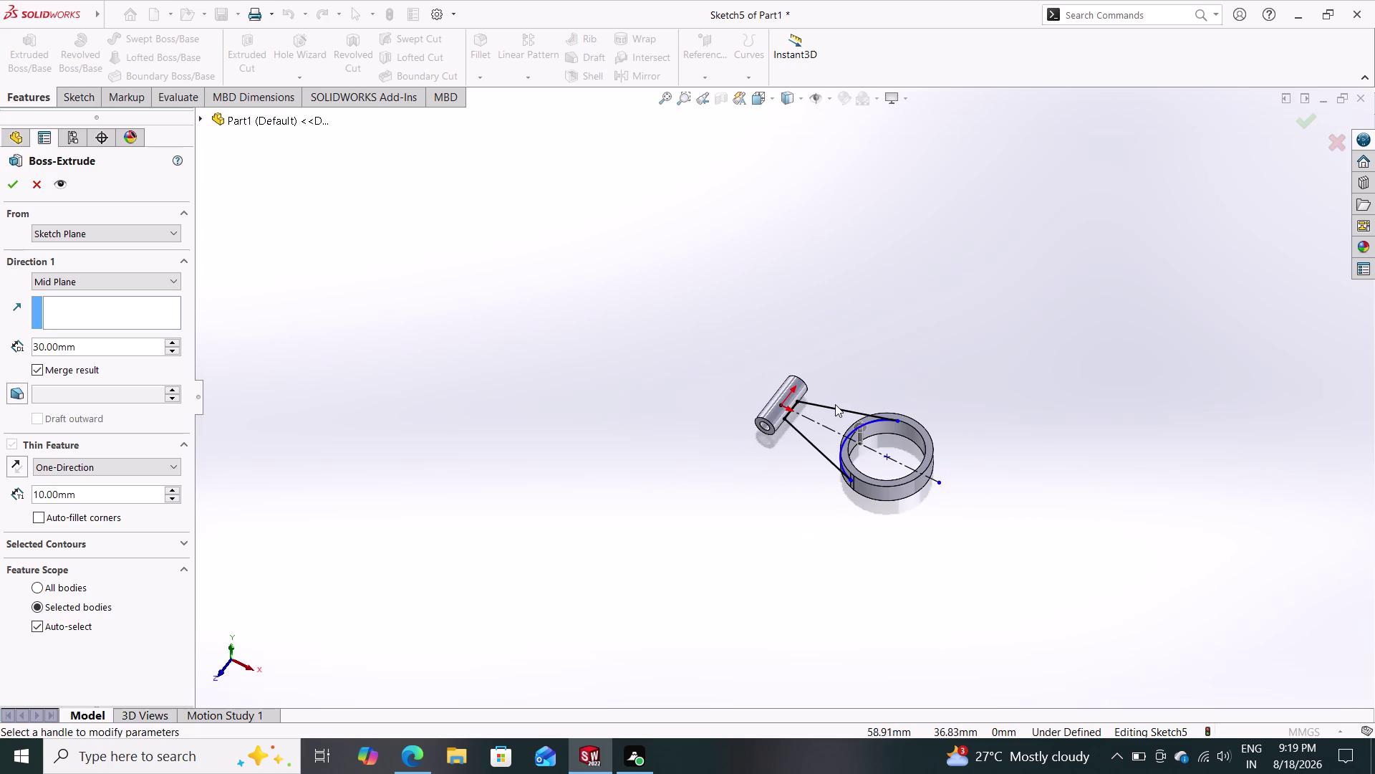
scroll(down, 3)
scroll(down, 3)
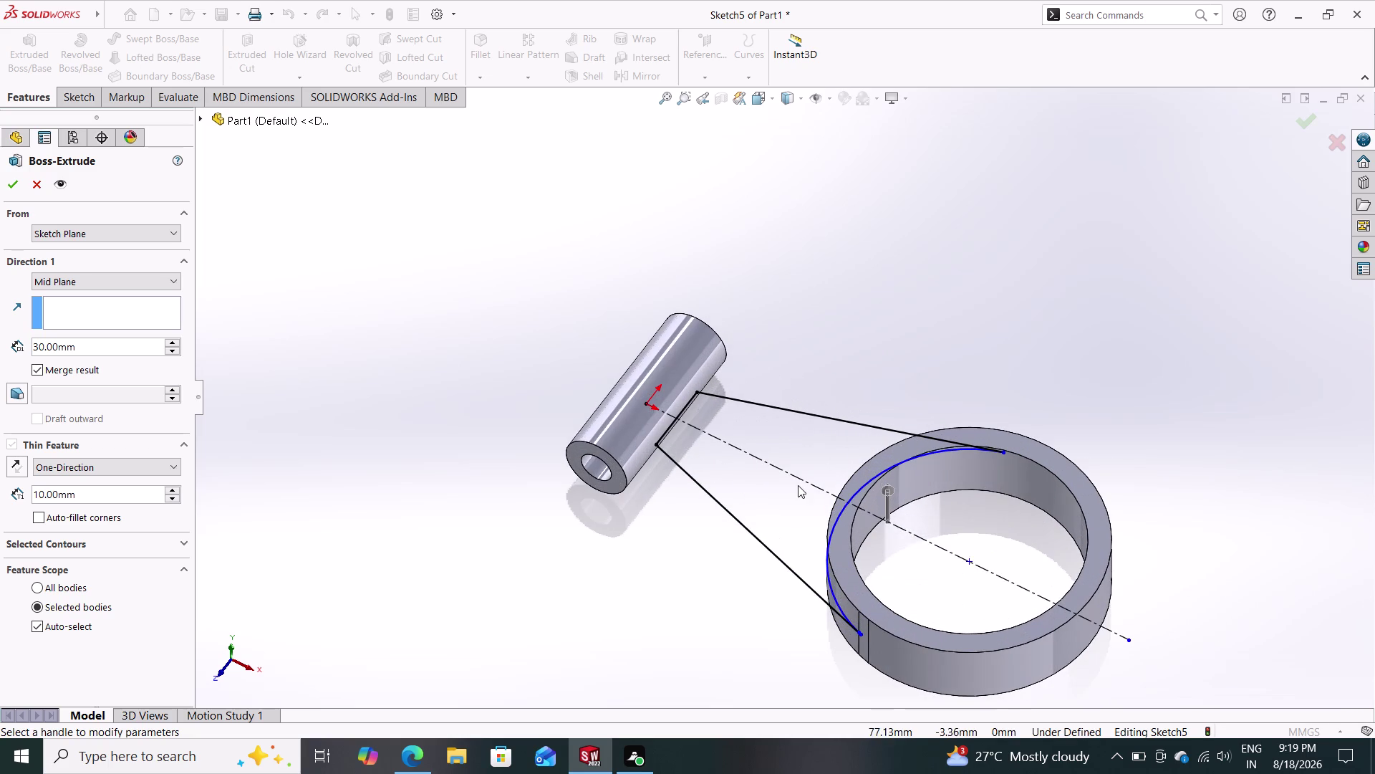
click(816, 485)
double_click(788, 495)
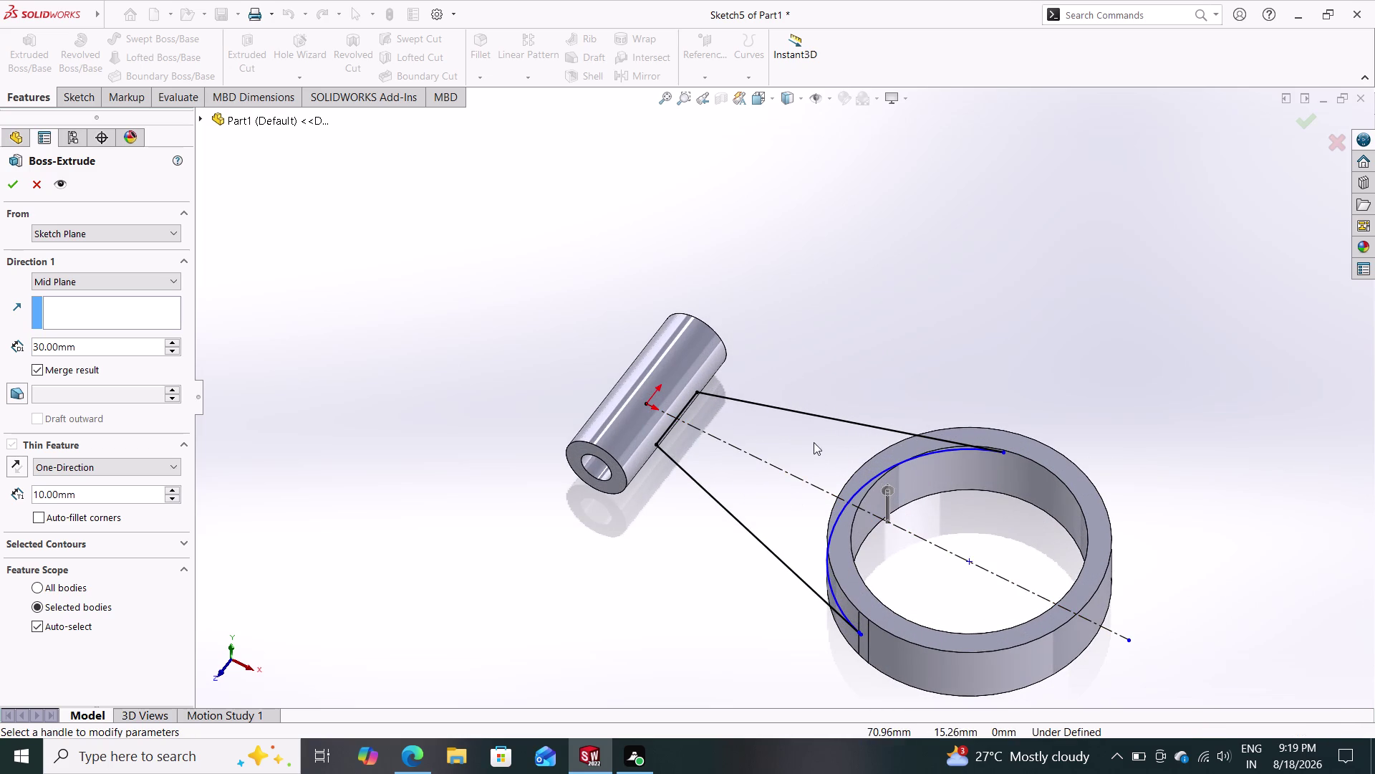